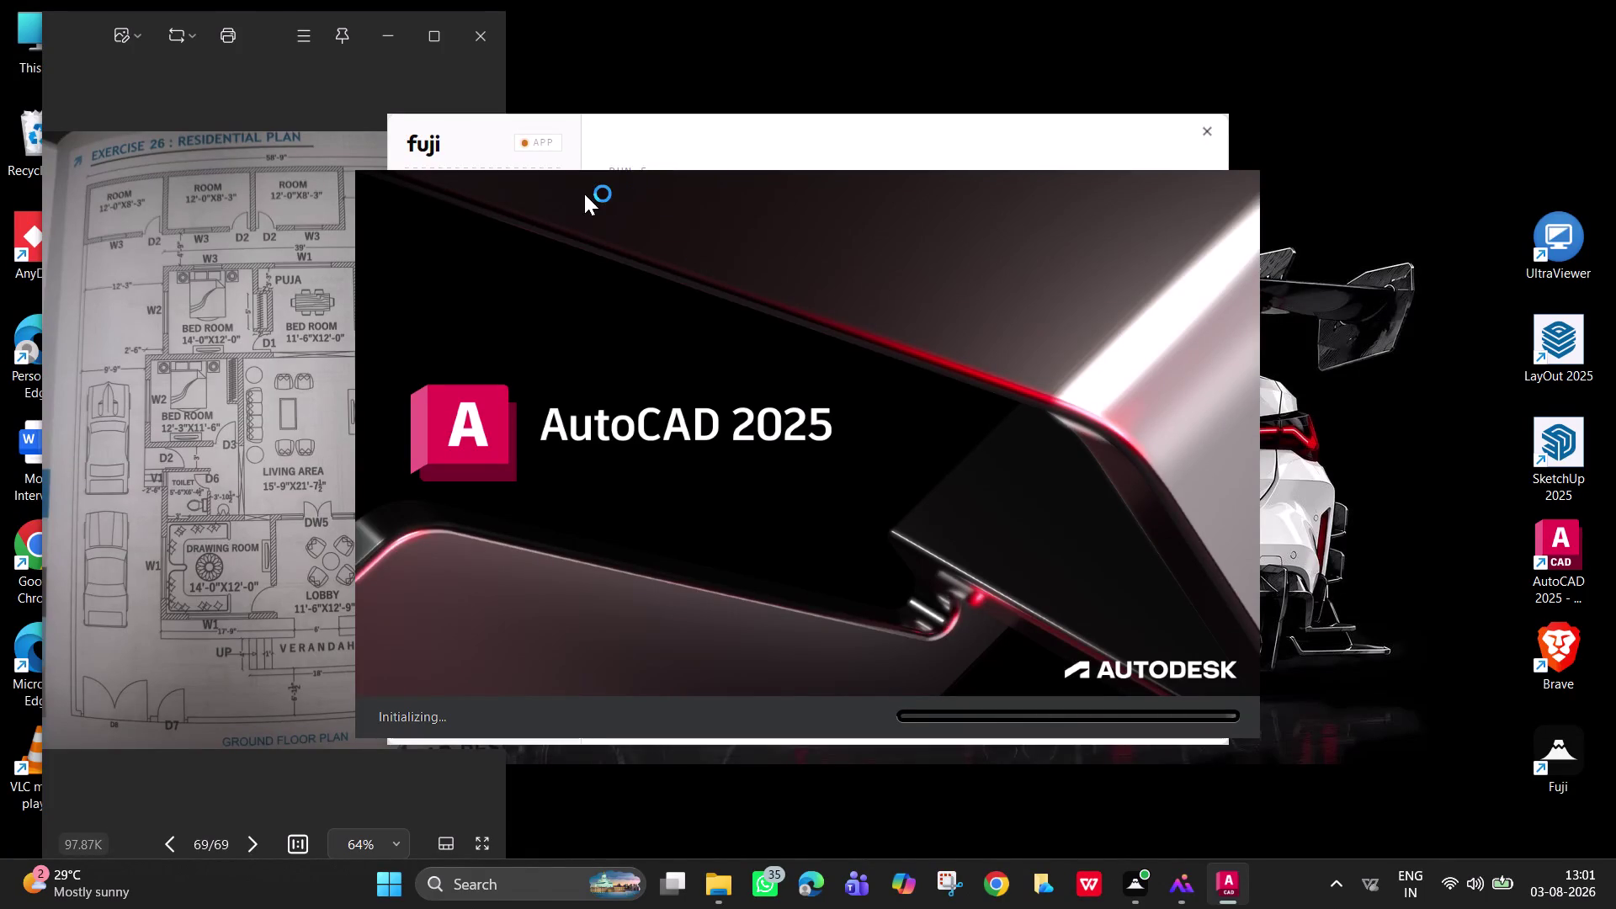
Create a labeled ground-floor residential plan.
Bring the reference plan photo forward and zoom around its bedrooms and top rooms.
click(71, 29)
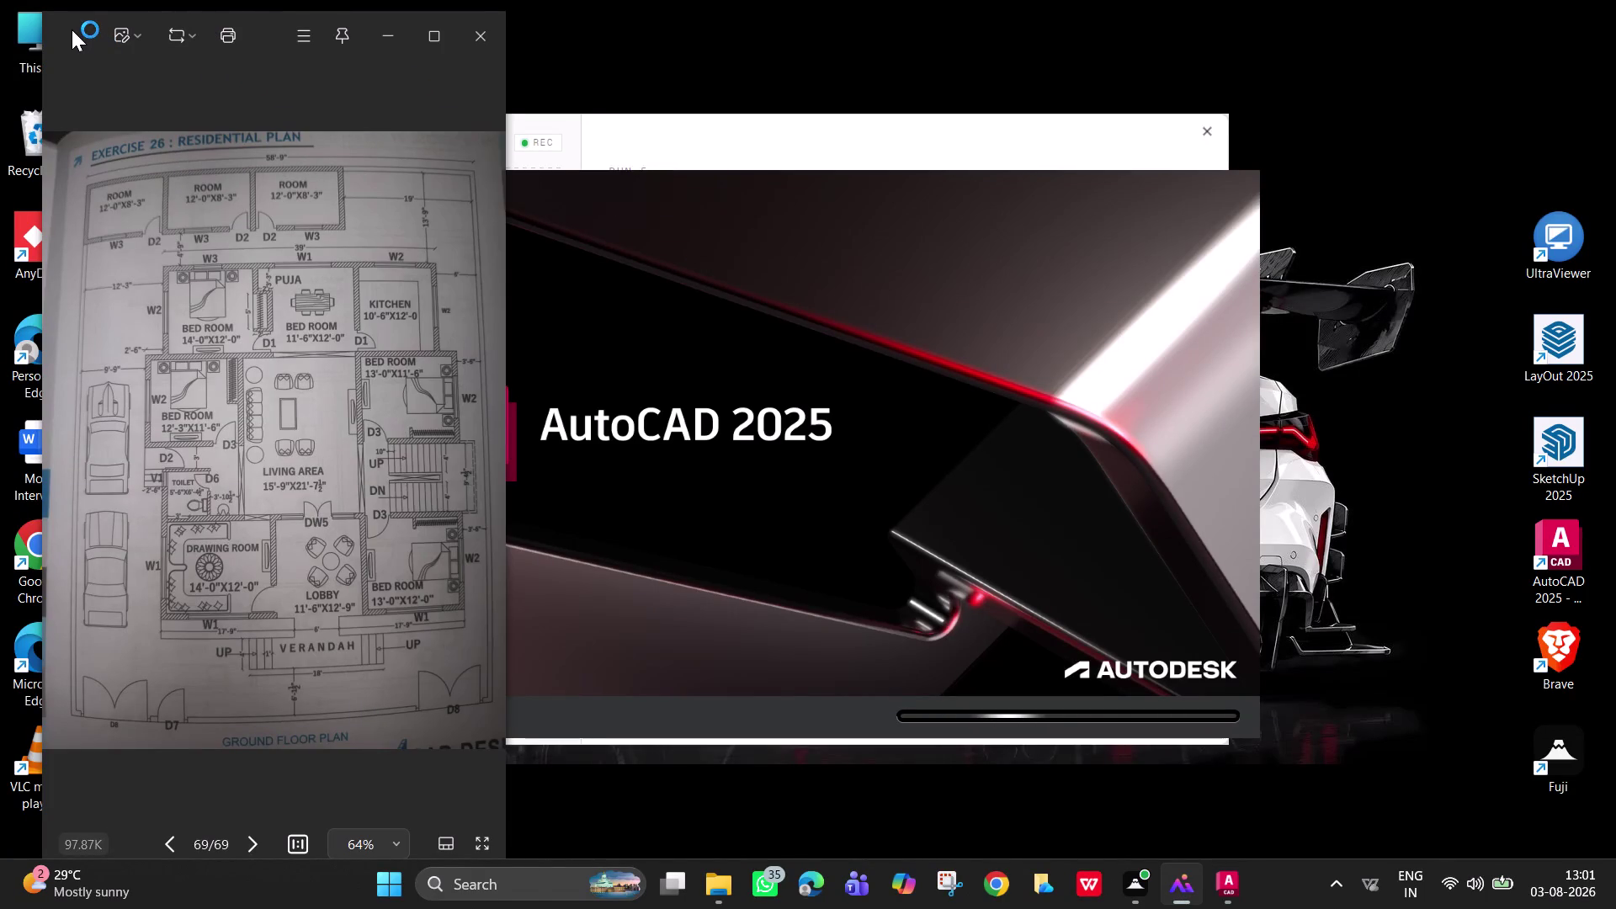
scroll(up, 3)
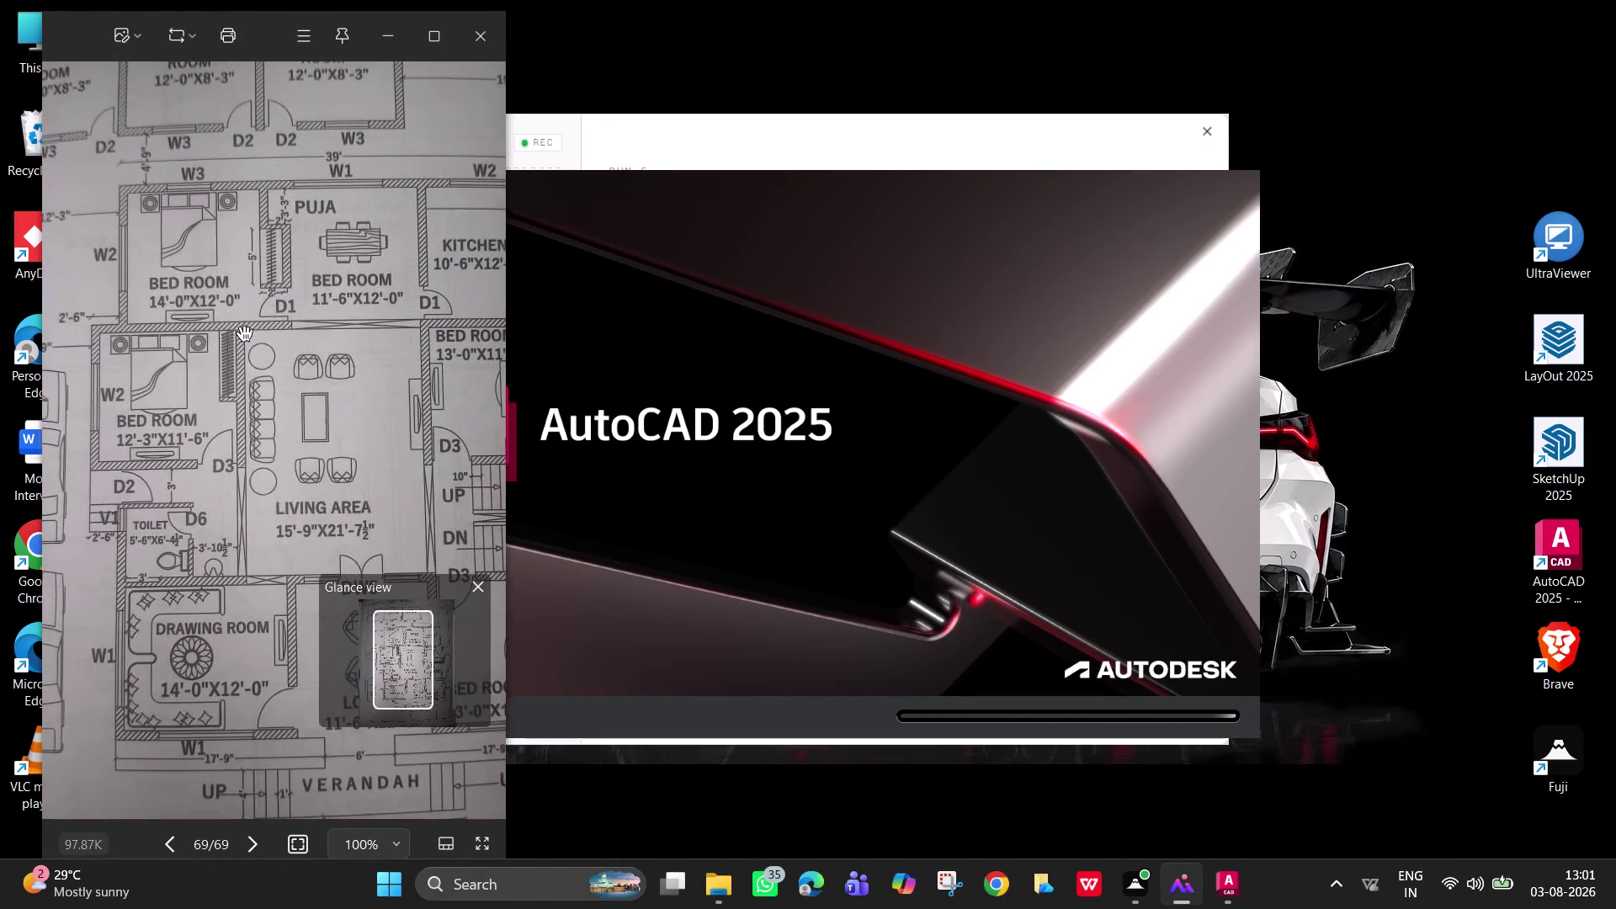
scroll(up, 3)
scroll(down, 3)
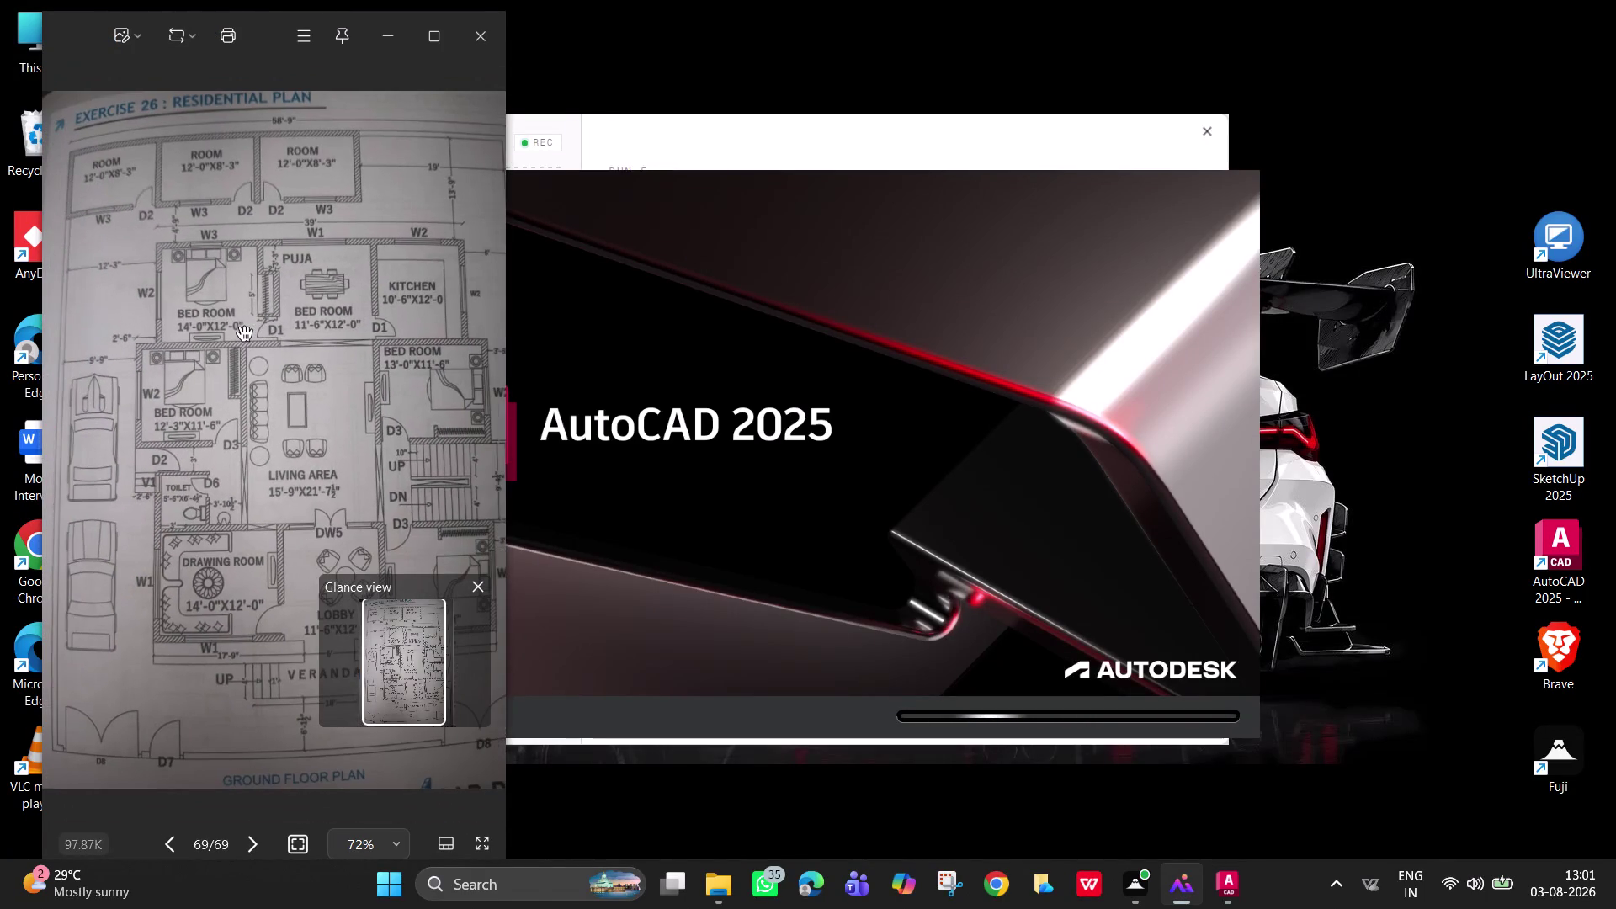
middle_drag(244, 333, 295, 394)
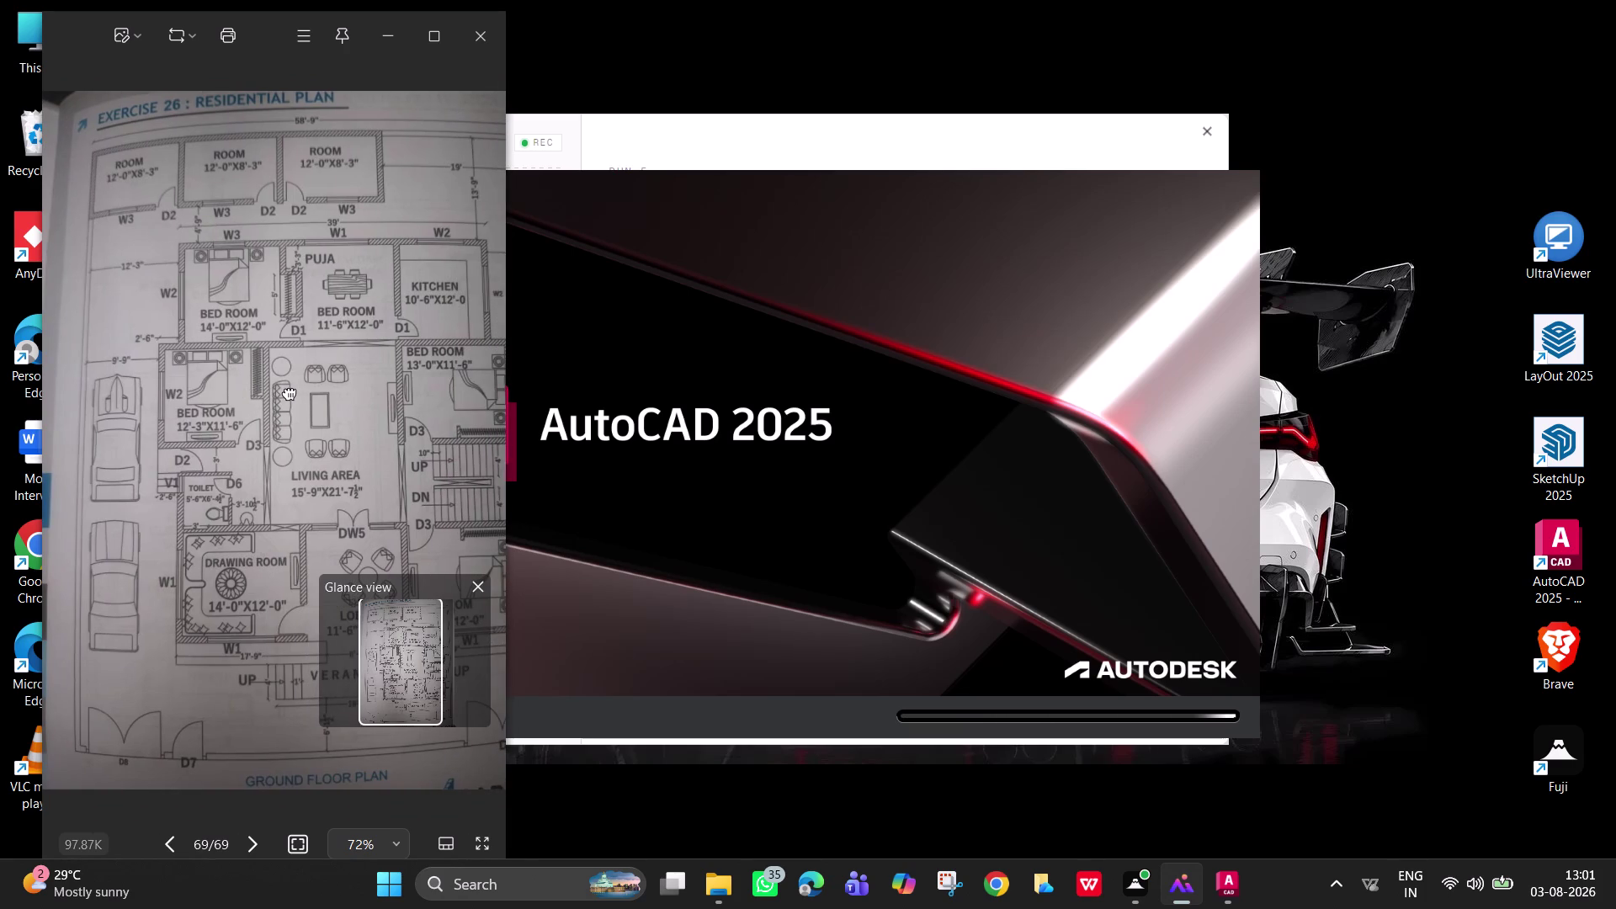
scroll(up, 3)
middle_drag(295, 142, 320, 568)
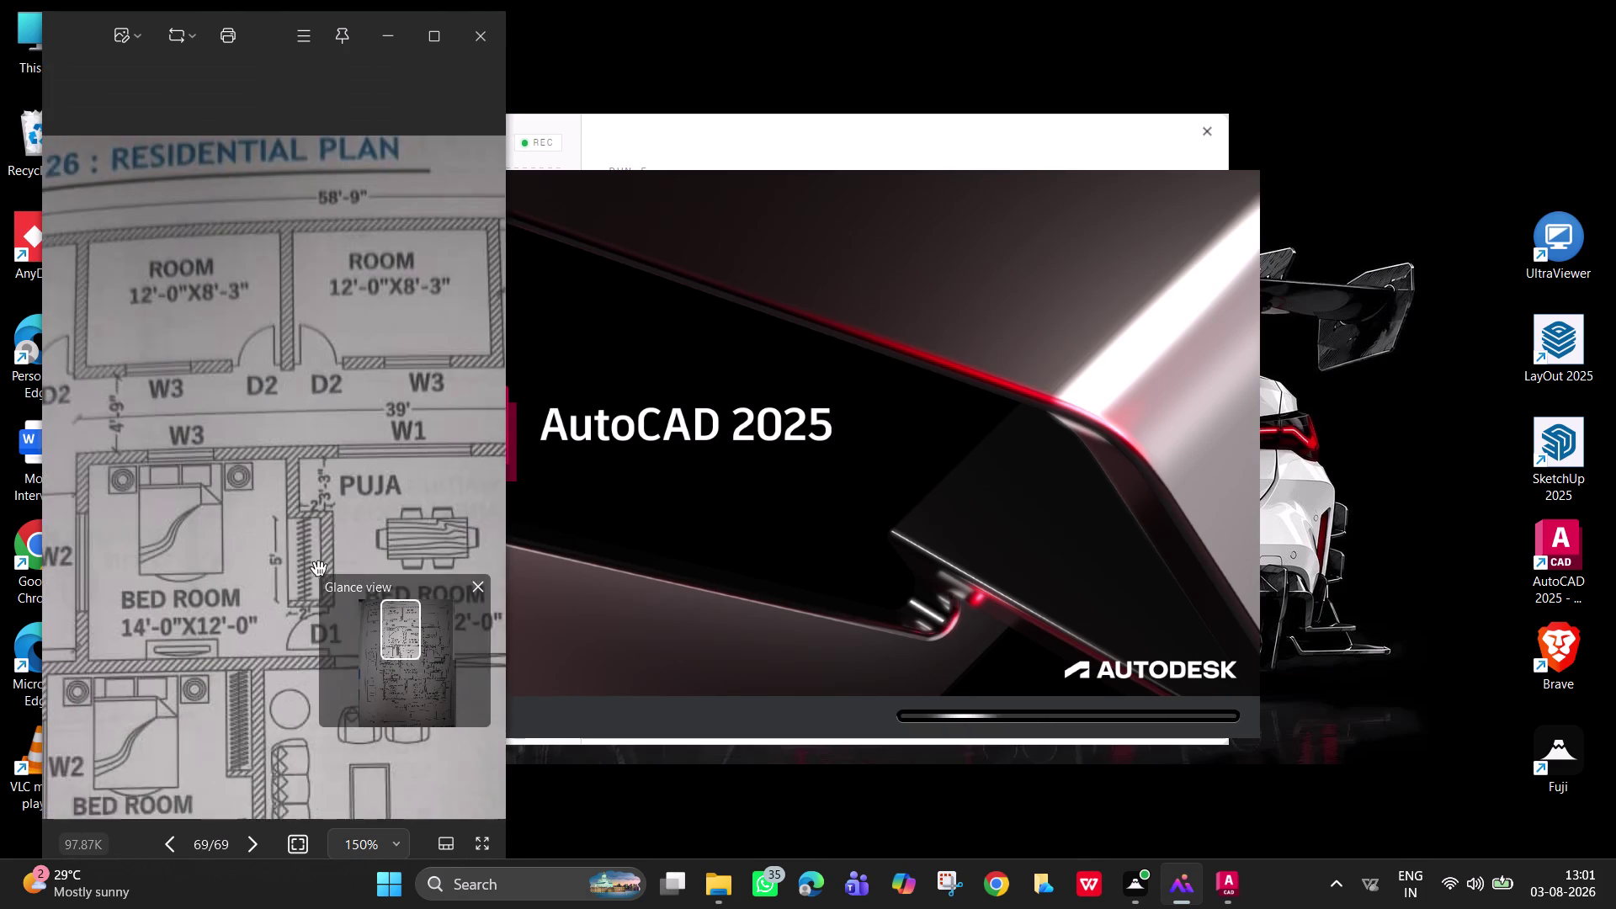
scroll(up, 3)
middle_click(354, 133)
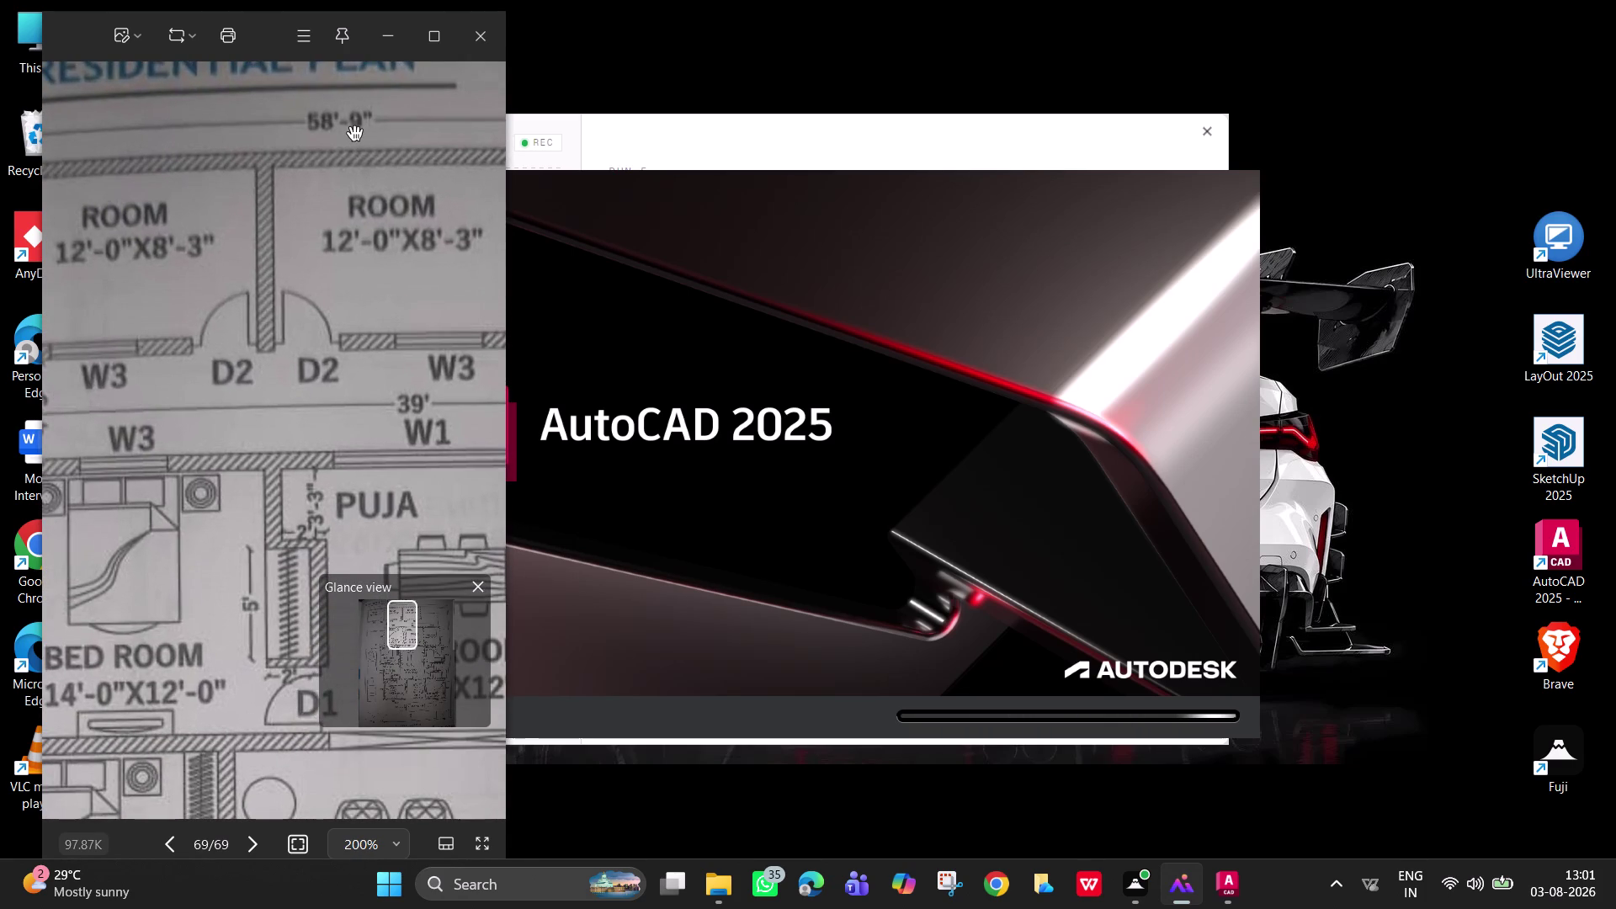
scroll(down, 3)
scroll(down, 3)
scroll(down, 3)
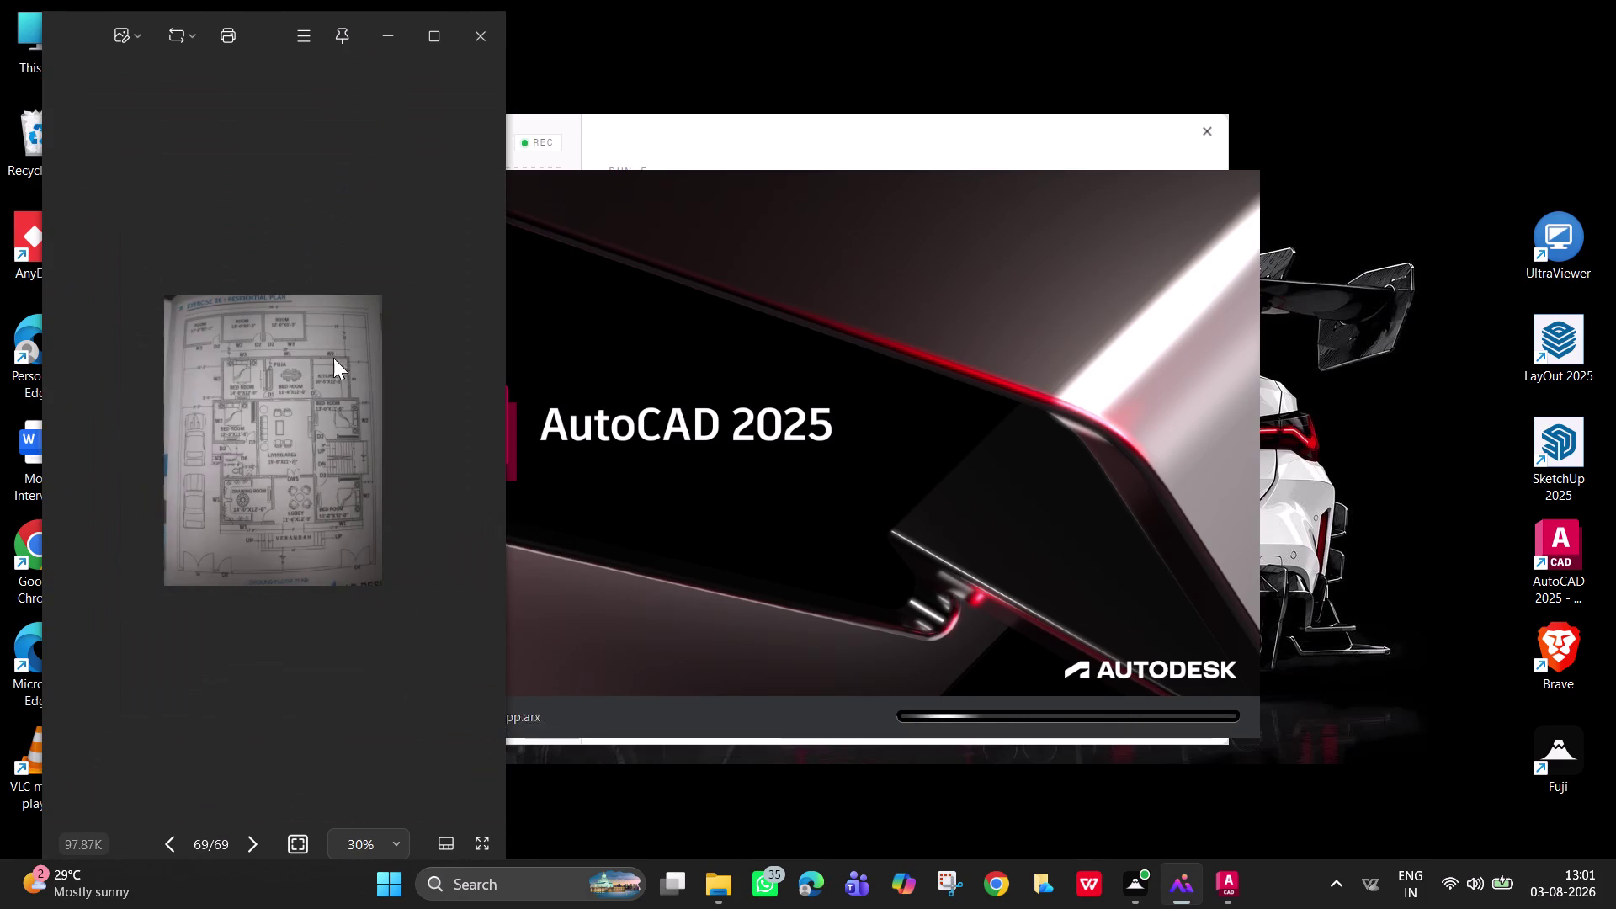
scroll(up, 3)
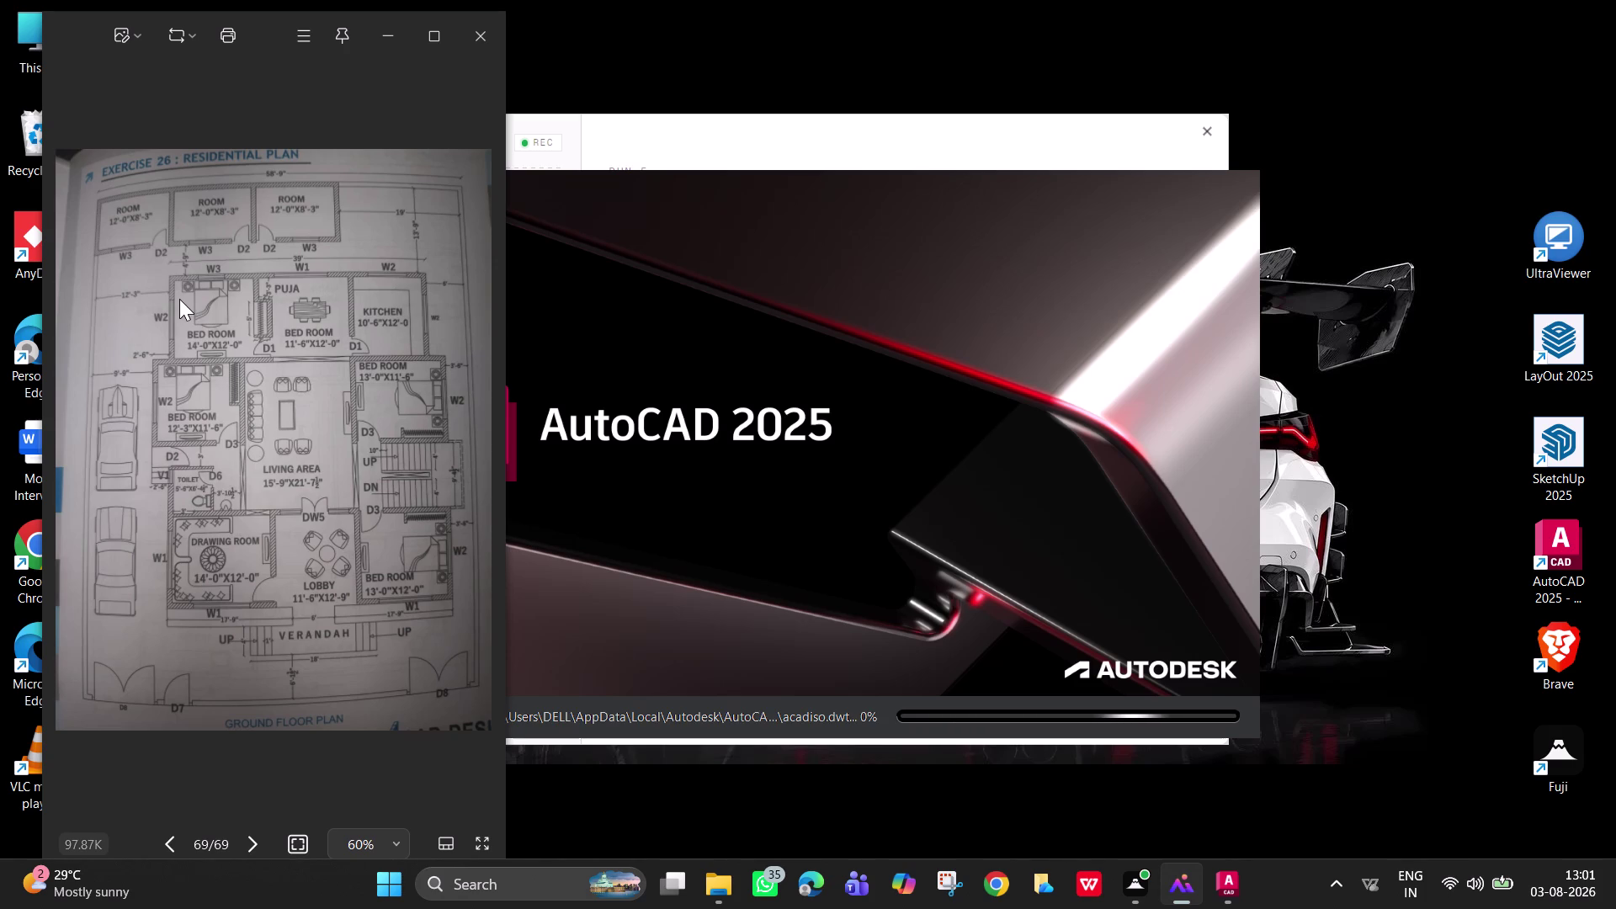
scroll(up, 3)
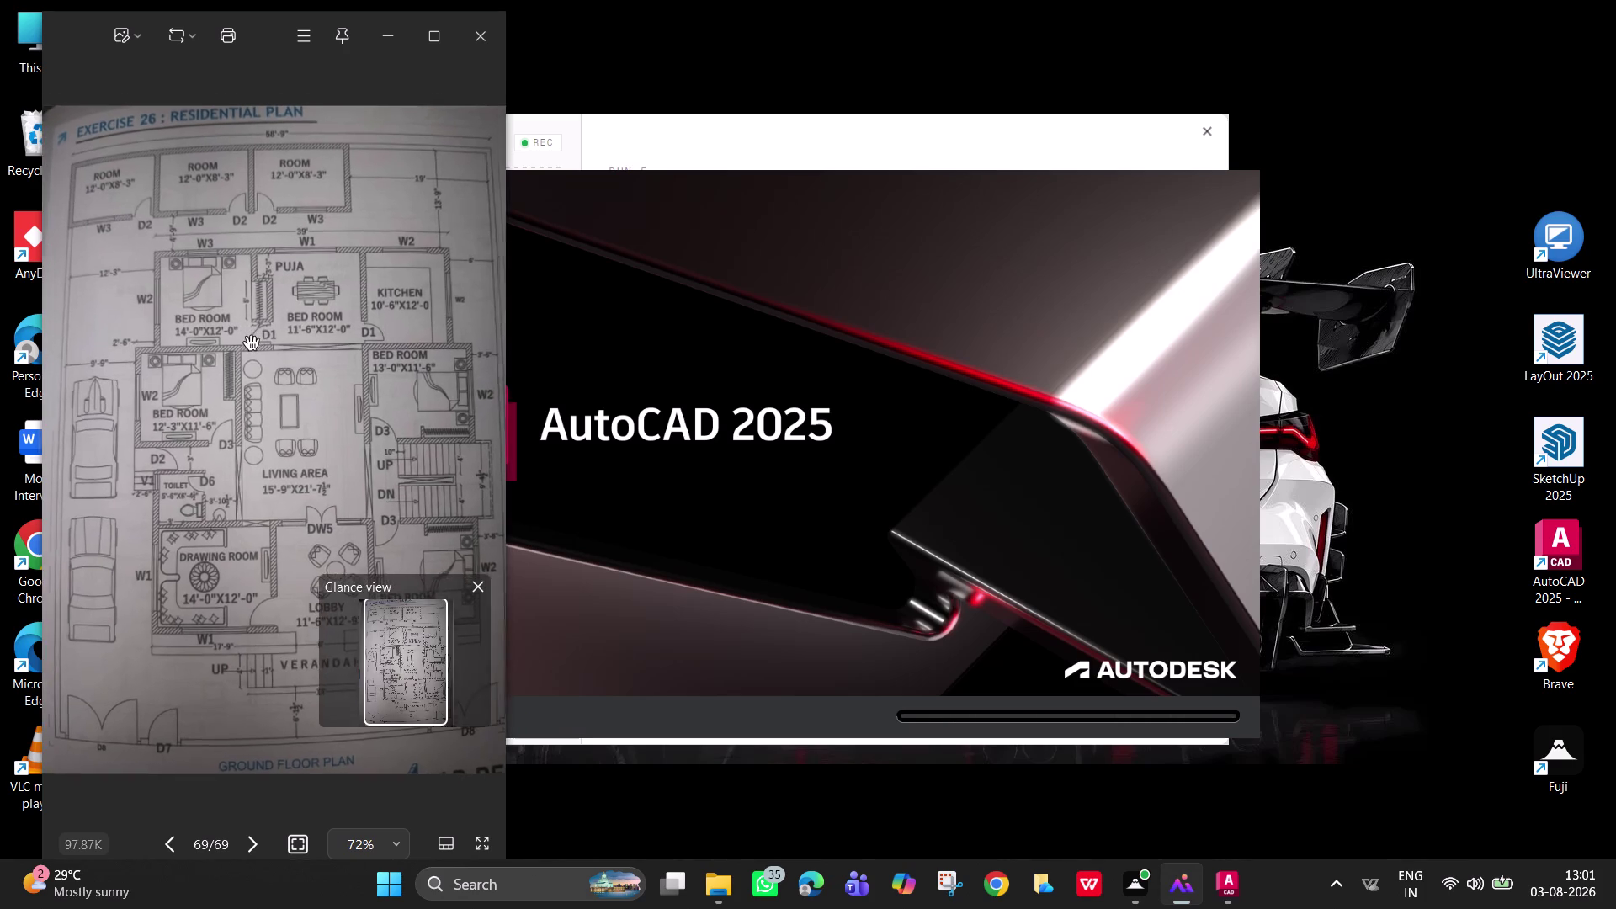
Pan across the plan photo's left, living and lower rooms, hiding the overview thumbnail.
middle_drag(221, 342, 314, 356)
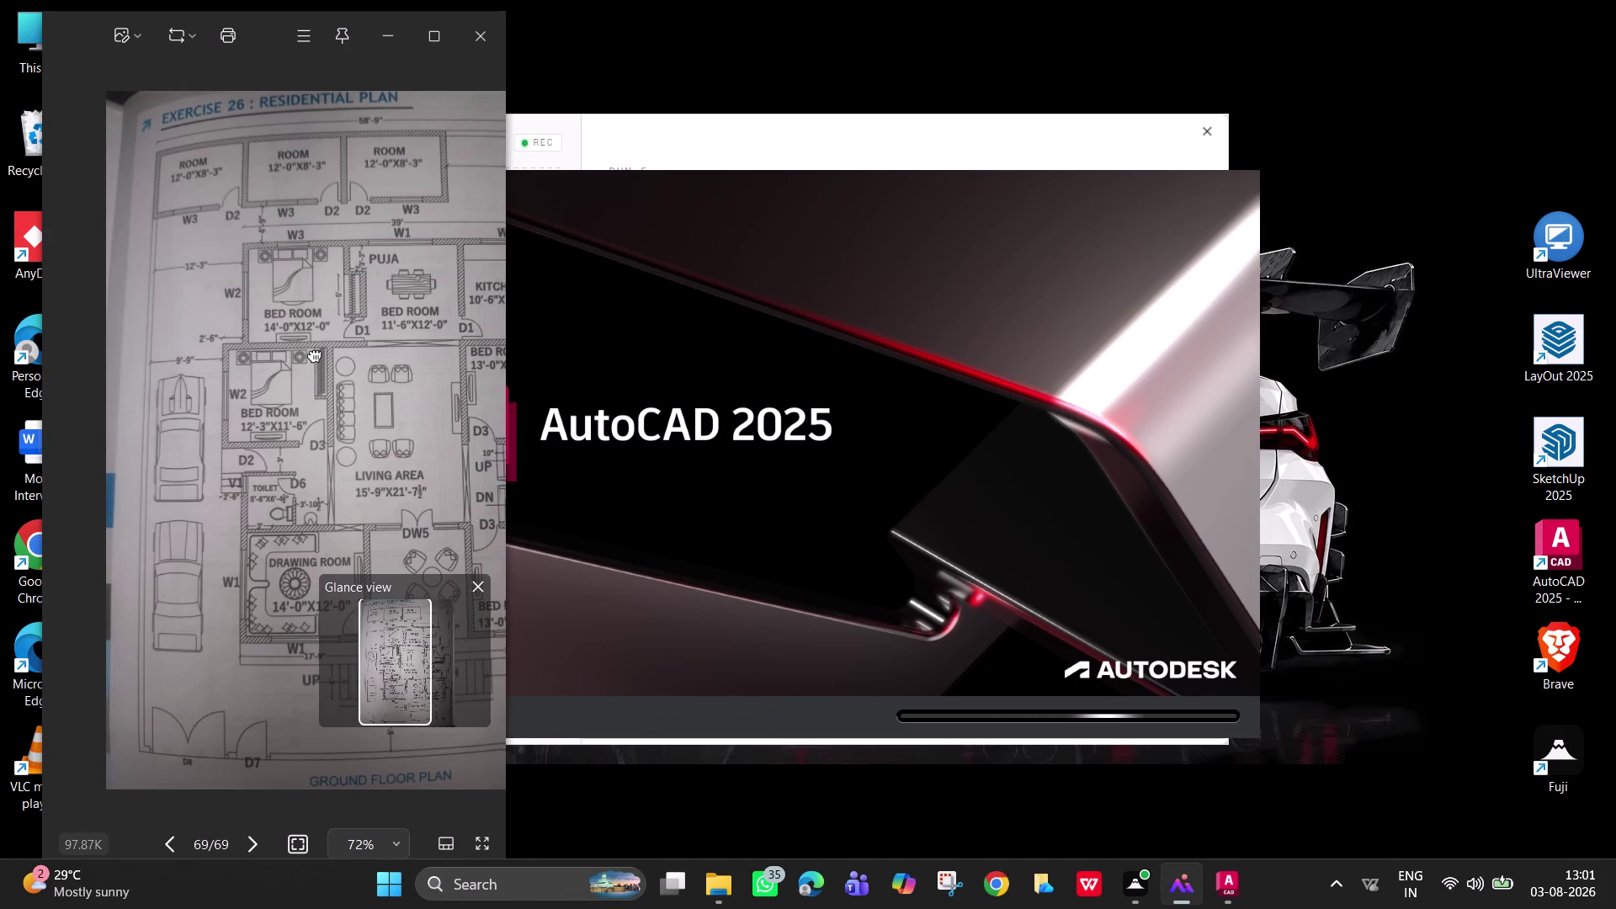
middle_drag(314, 356, 182, 350)
middle_drag(256, 395, 225, 397)
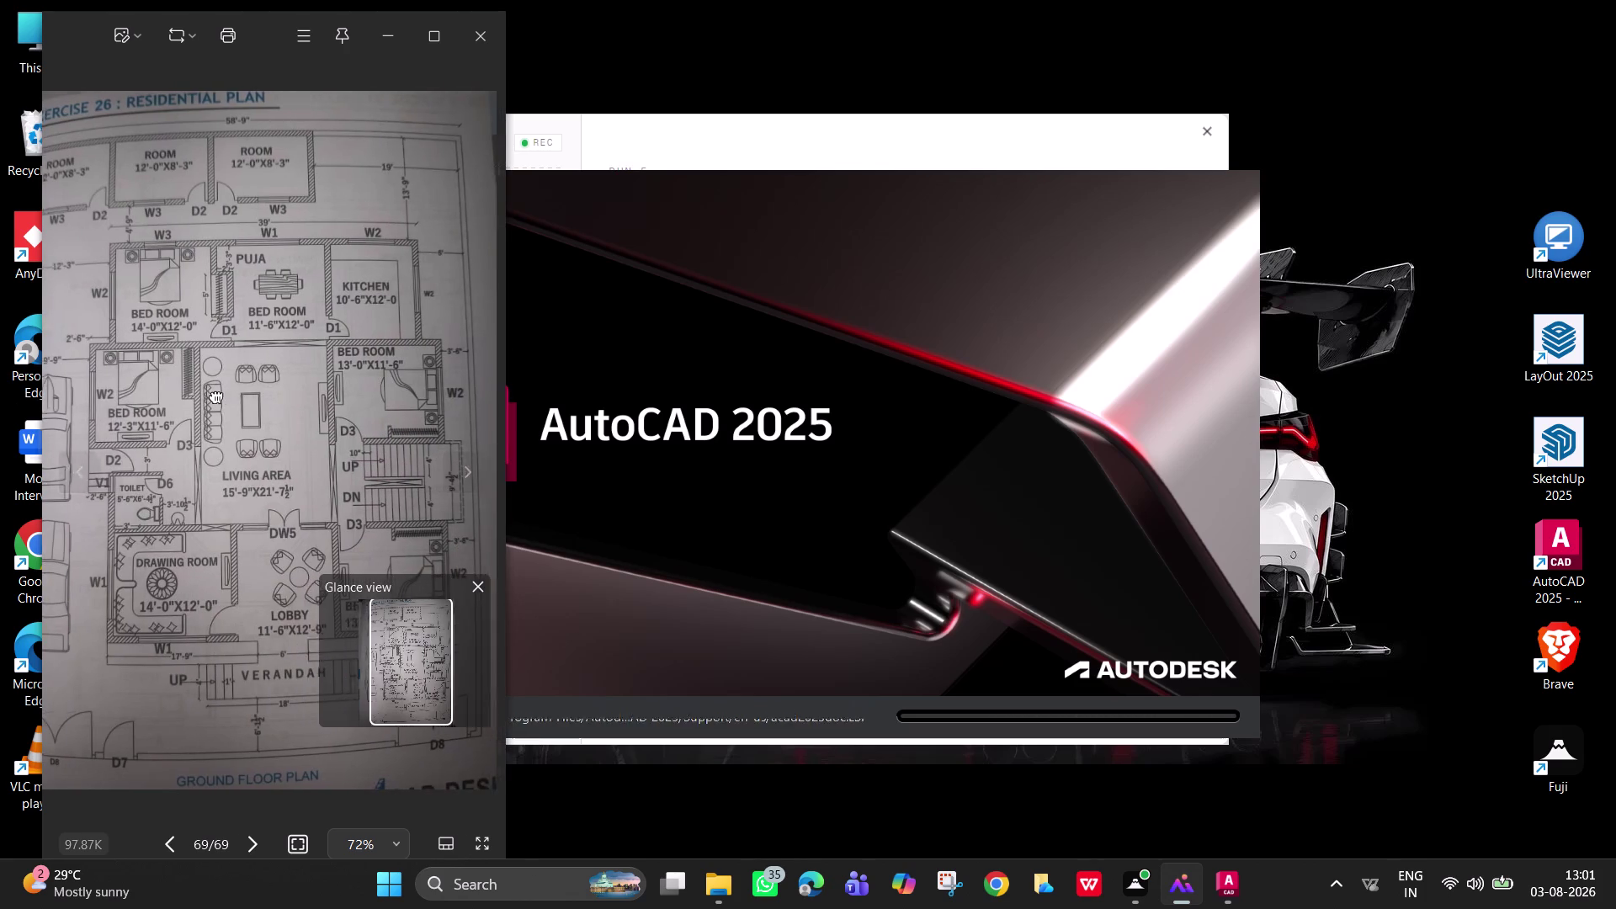
middle_drag(226, 398, 170, 398)
scroll(down, 3)
scroll(up, 3)
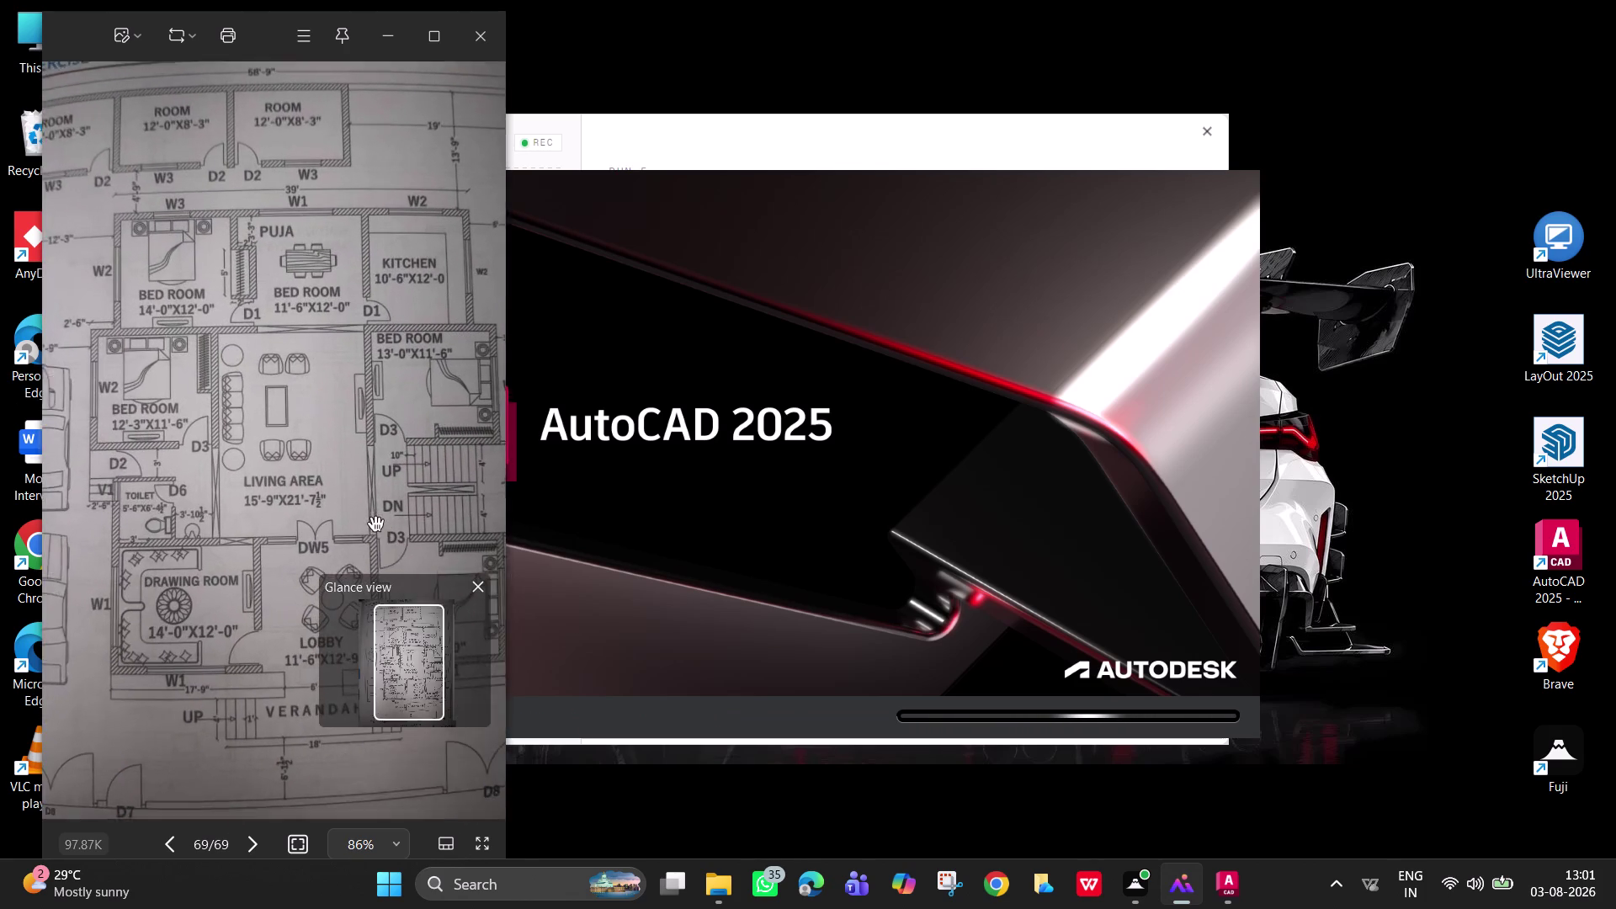
middle_drag(376, 519, 238, 431)
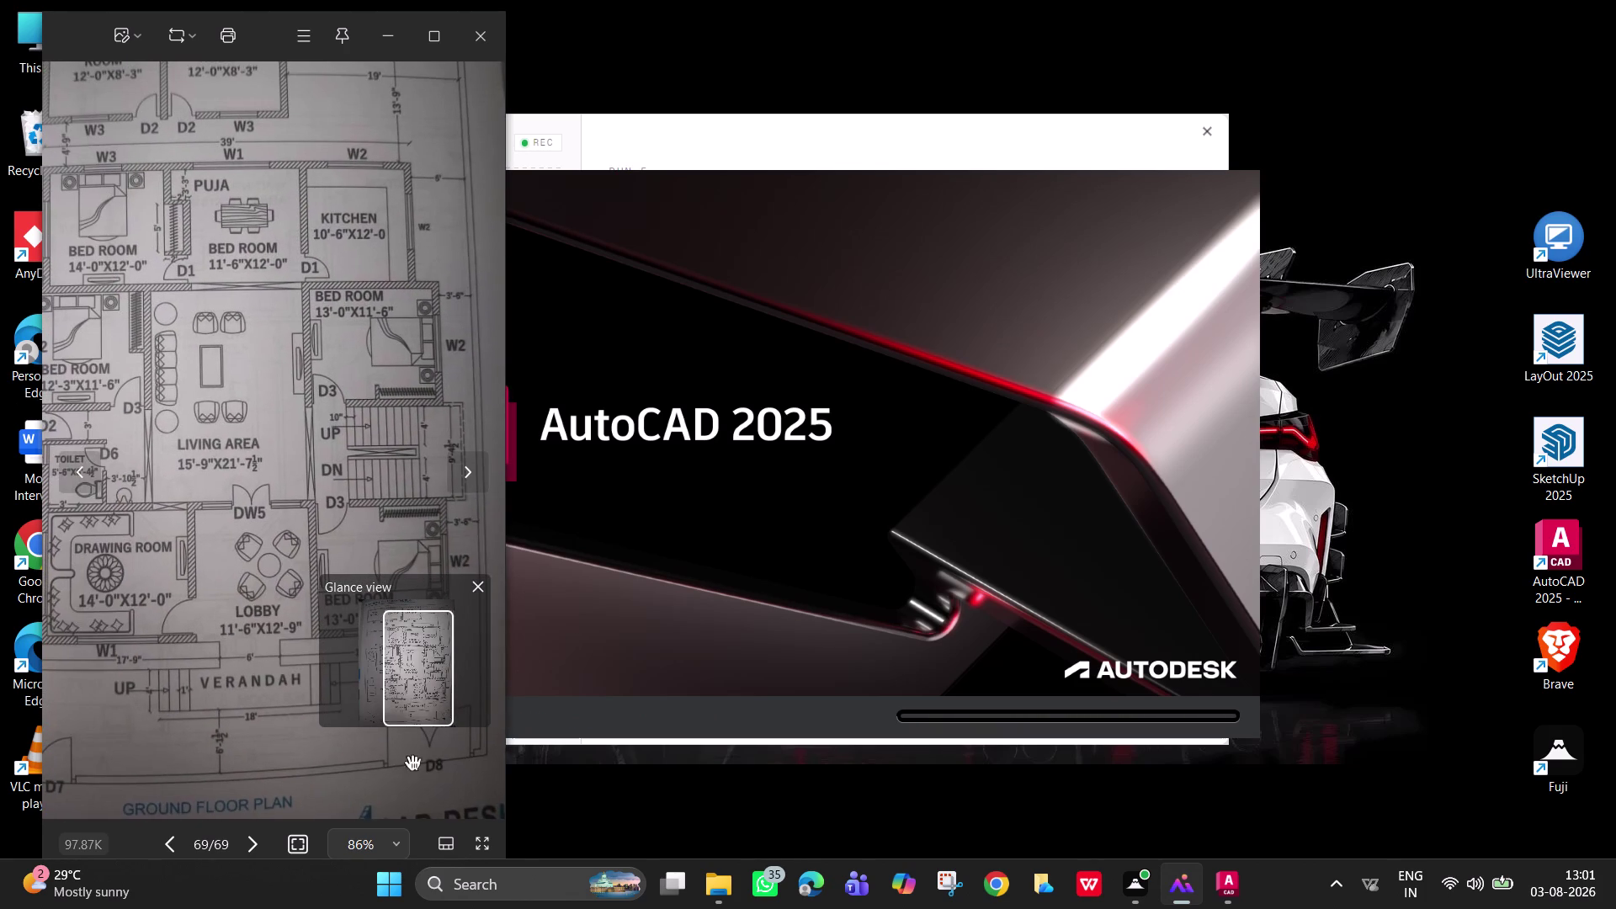
click(302, 761)
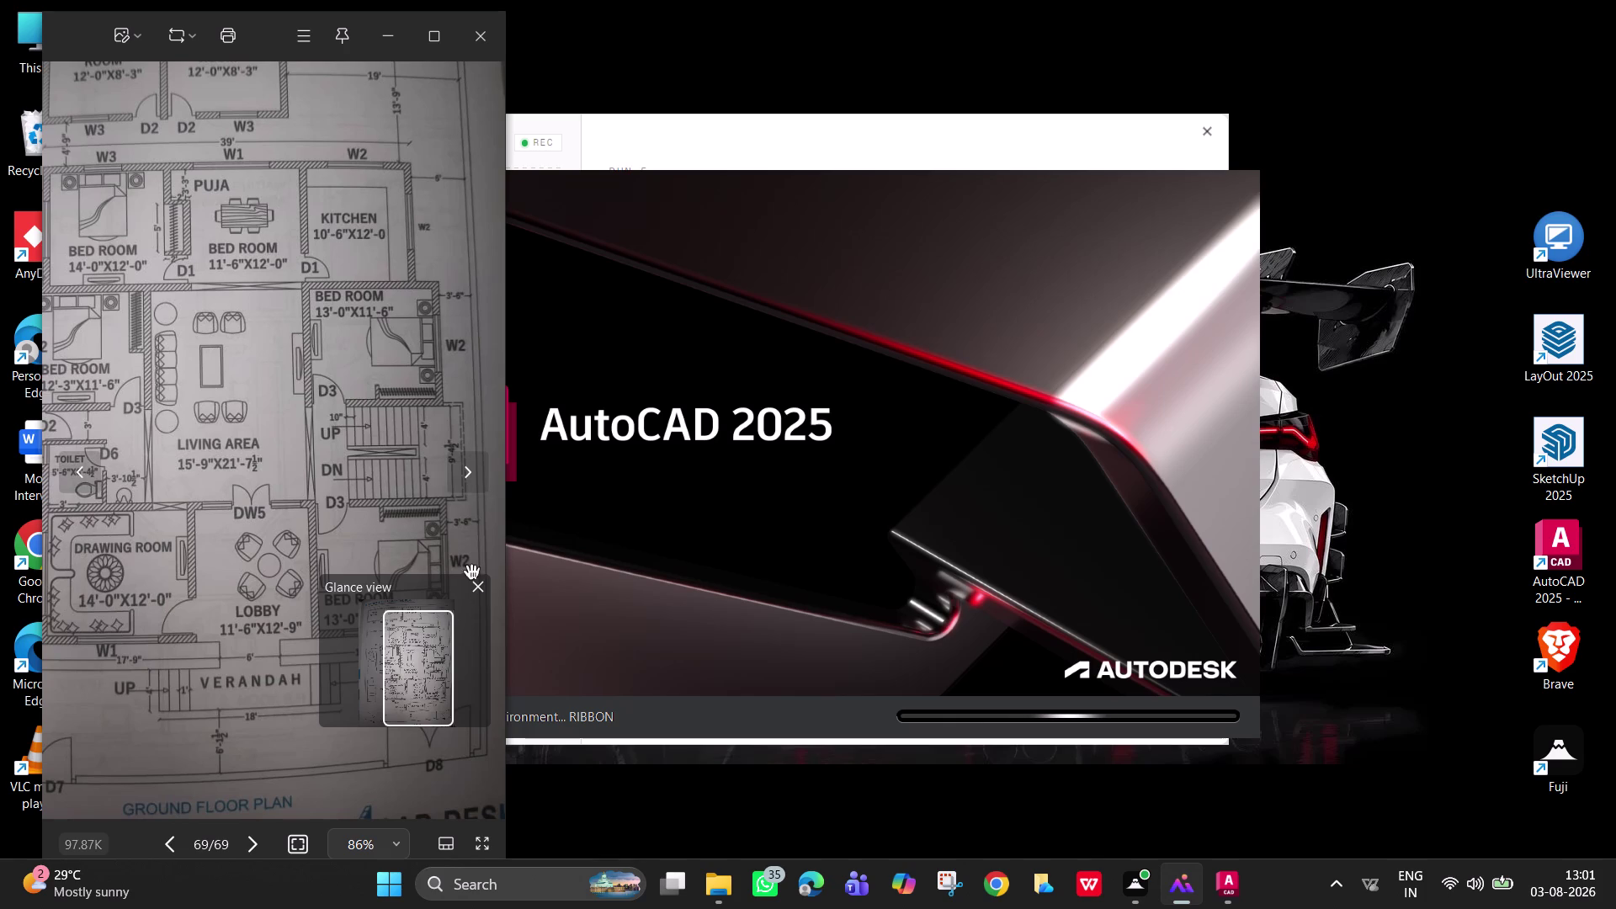
click(431, 638)
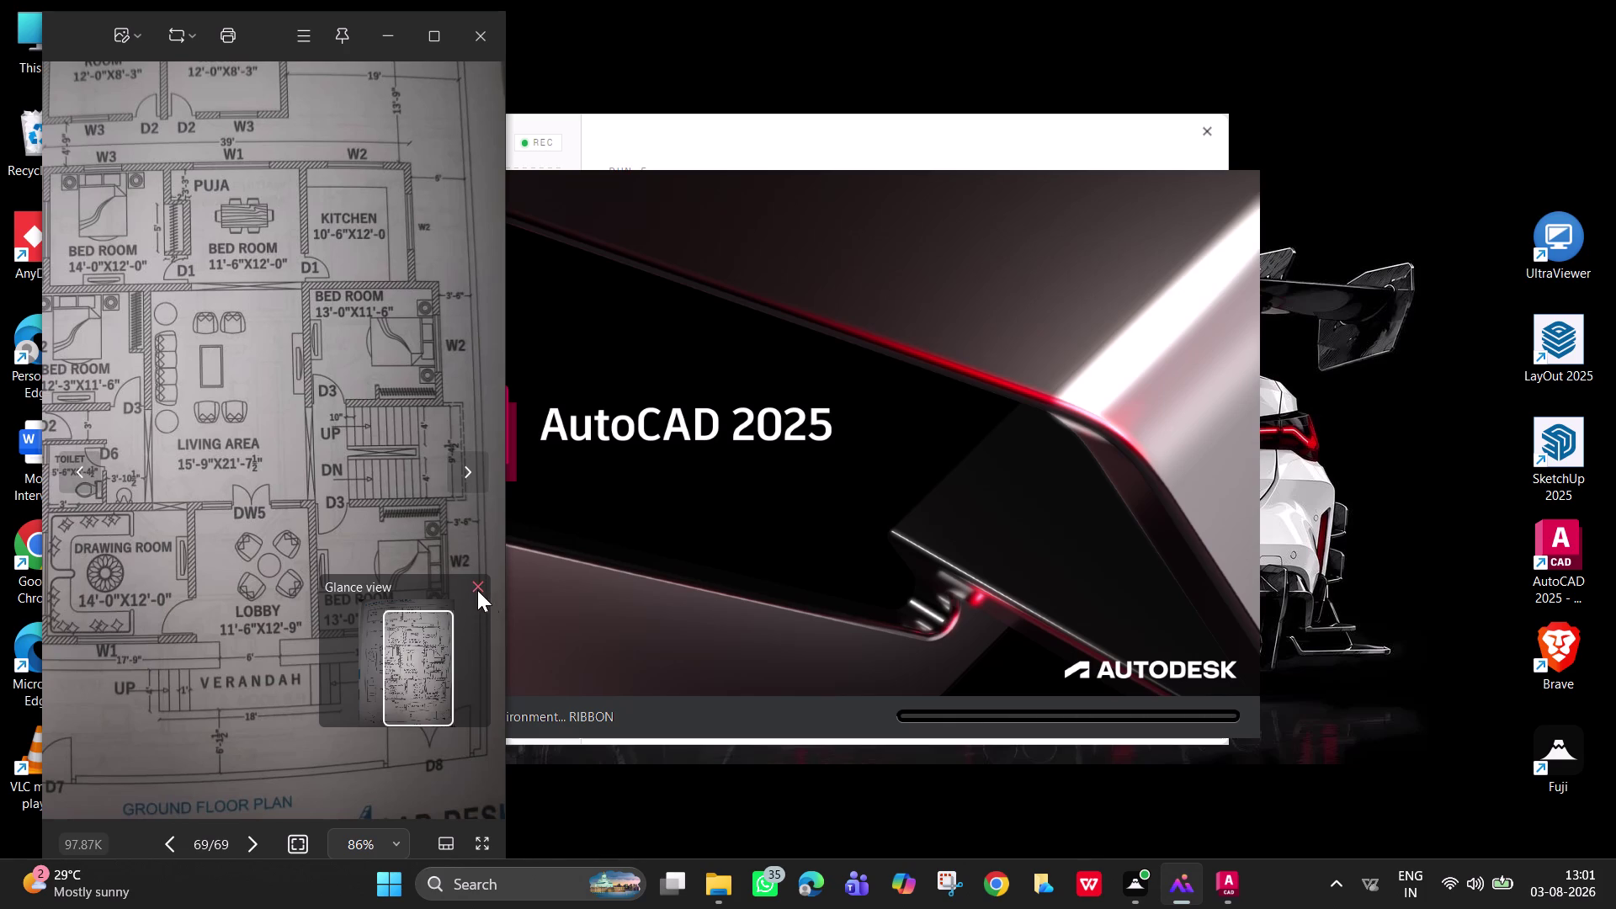
click(475, 587)
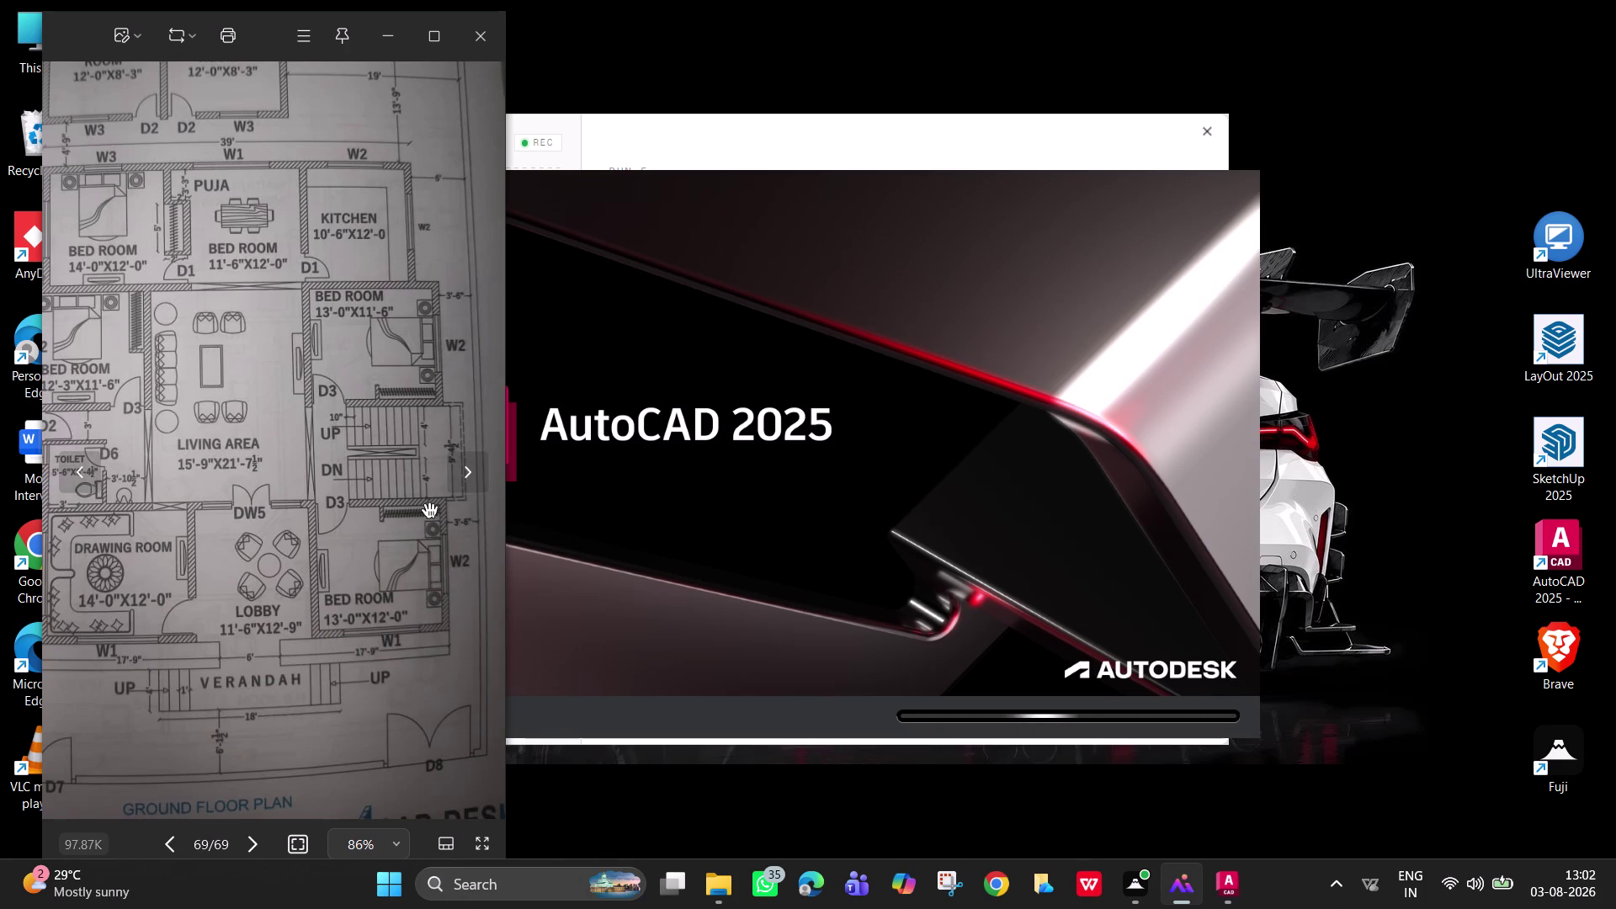
middle_drag(421, 510, 367, 612)
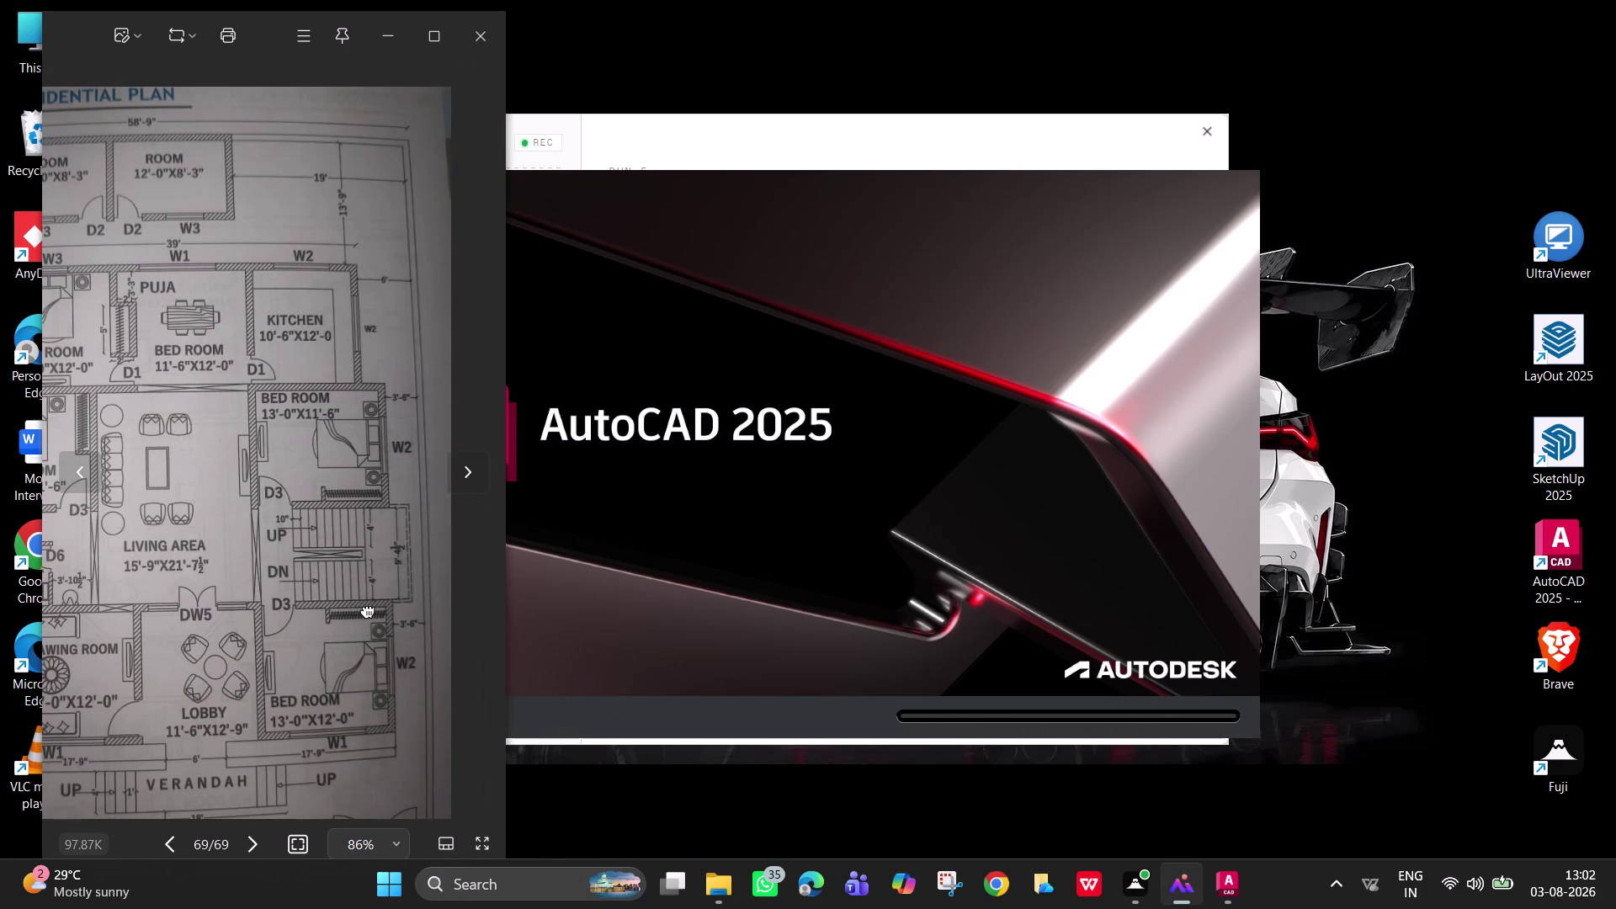
middle_drag(367, 612, 362, 495)
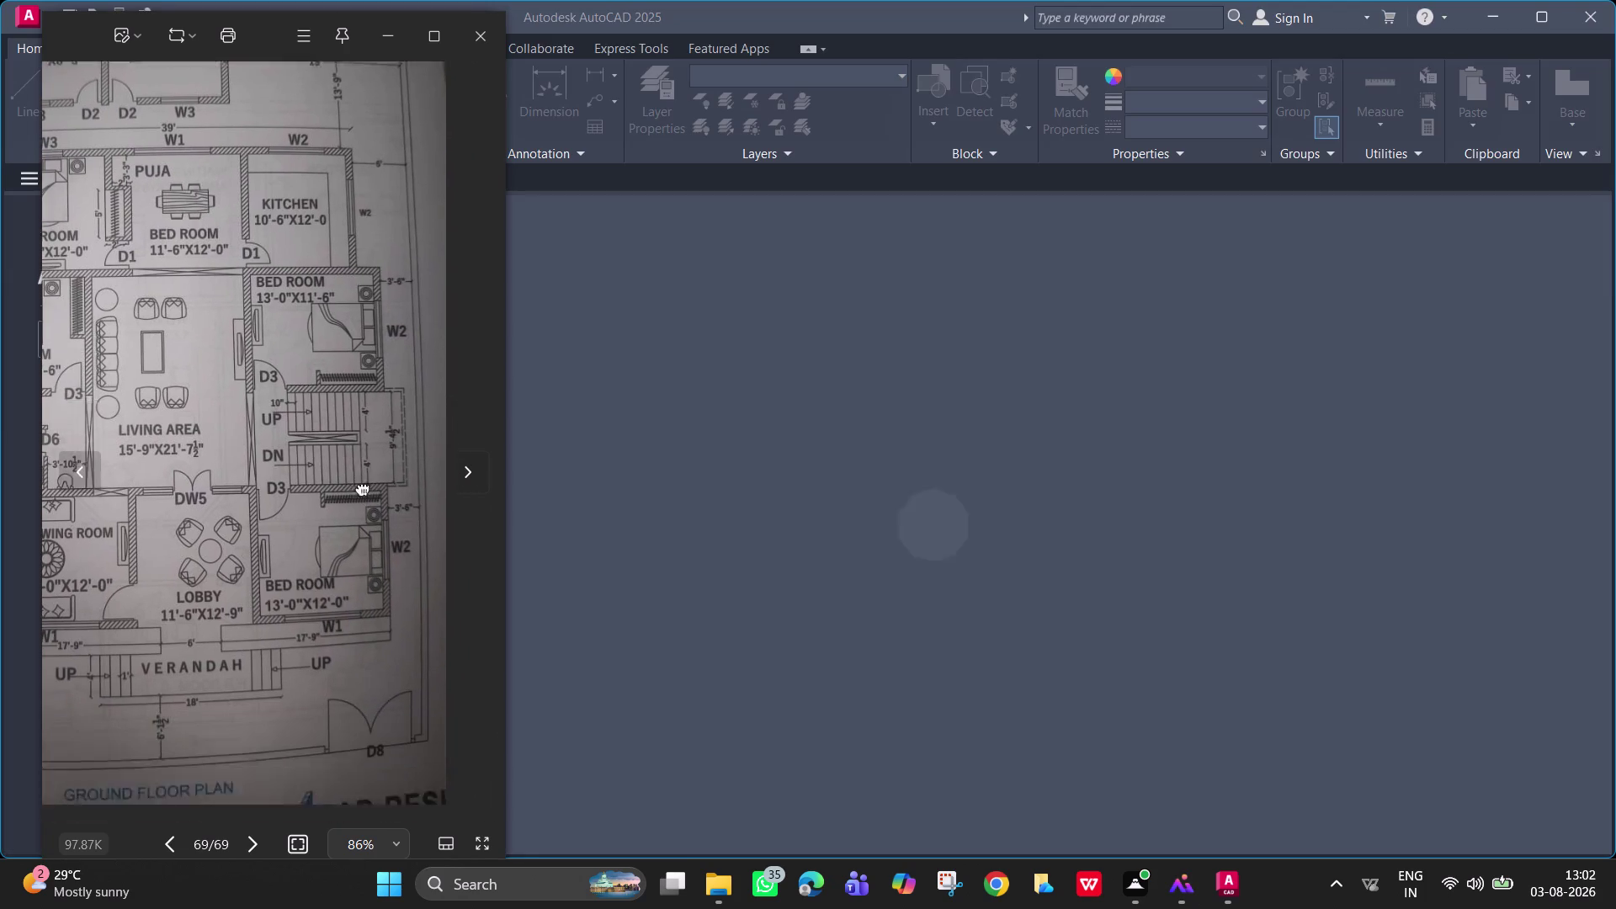
middle_drag(361, 495, 362, 487)
scroll(down, 3)
Centre the full plan in Photos, move its window aside, and start a new blank drawing.
middle_drag(241, 531, 388, 496)
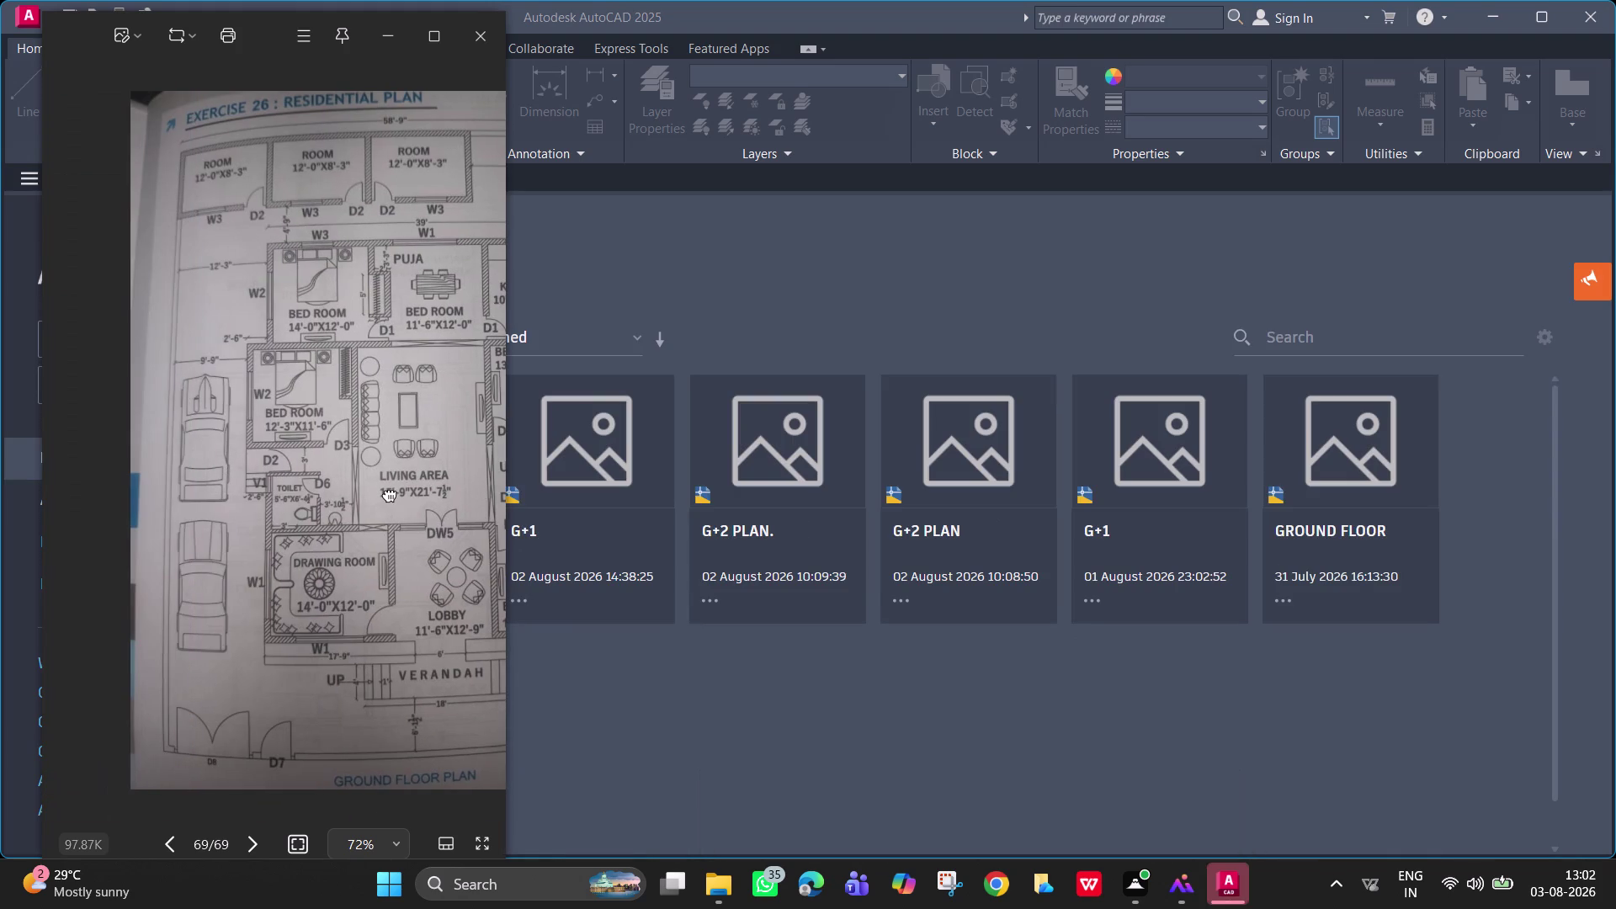
middle_drag(389, 495, 385, 495)
middle_drag(379, 493, 358, 493)
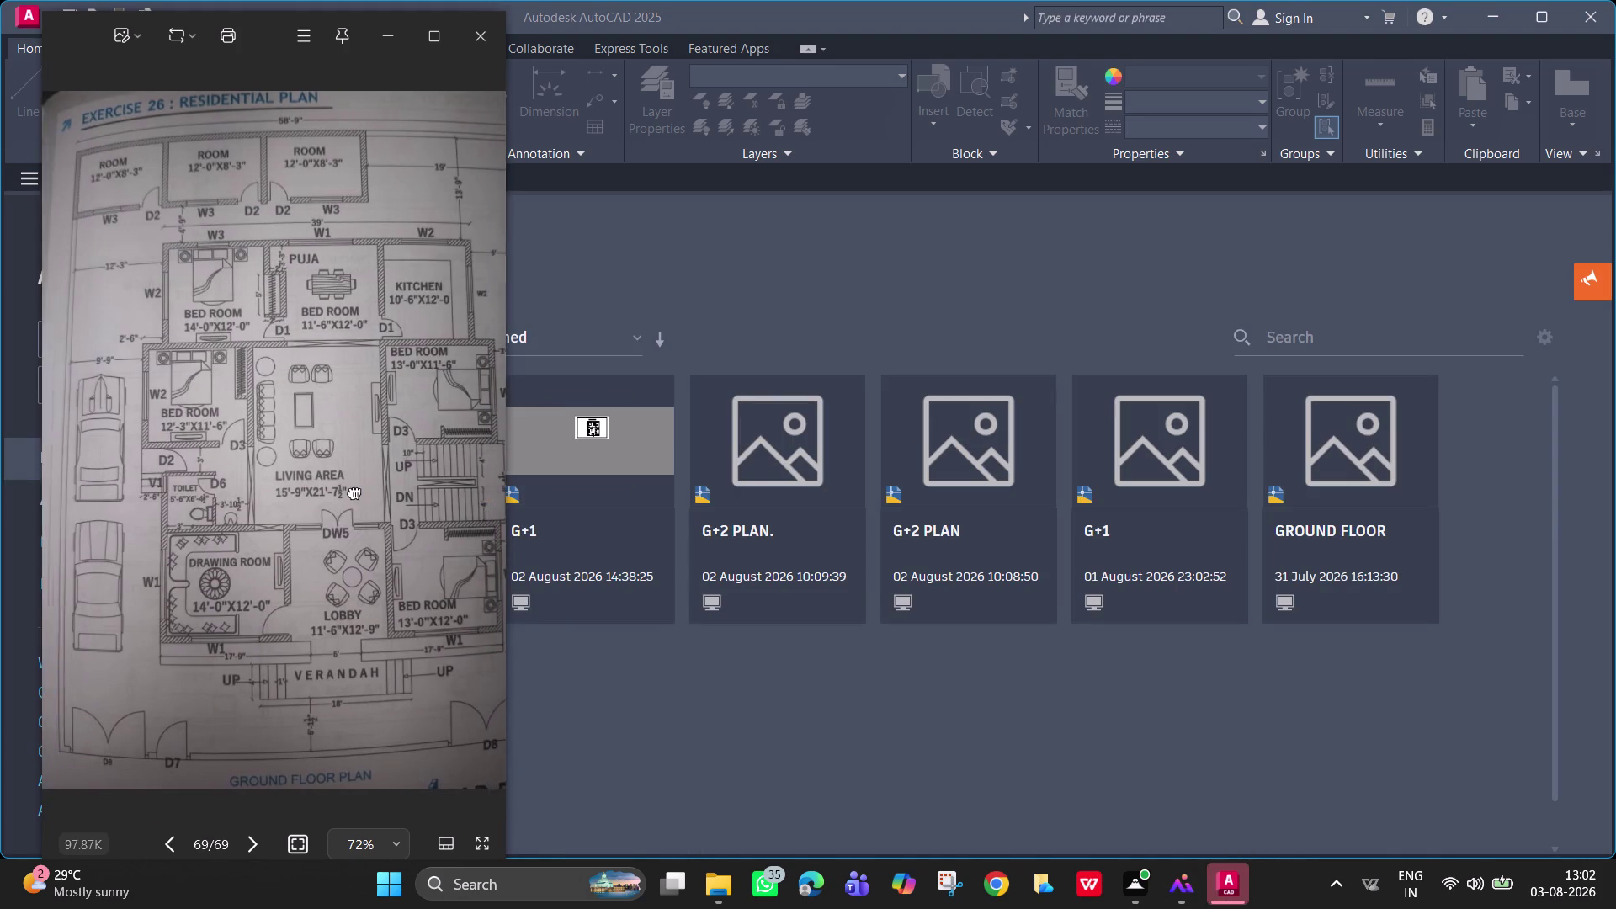
middle_drag(358, 493, 334, 491)
middle_drag(276, 490, 190, 489)
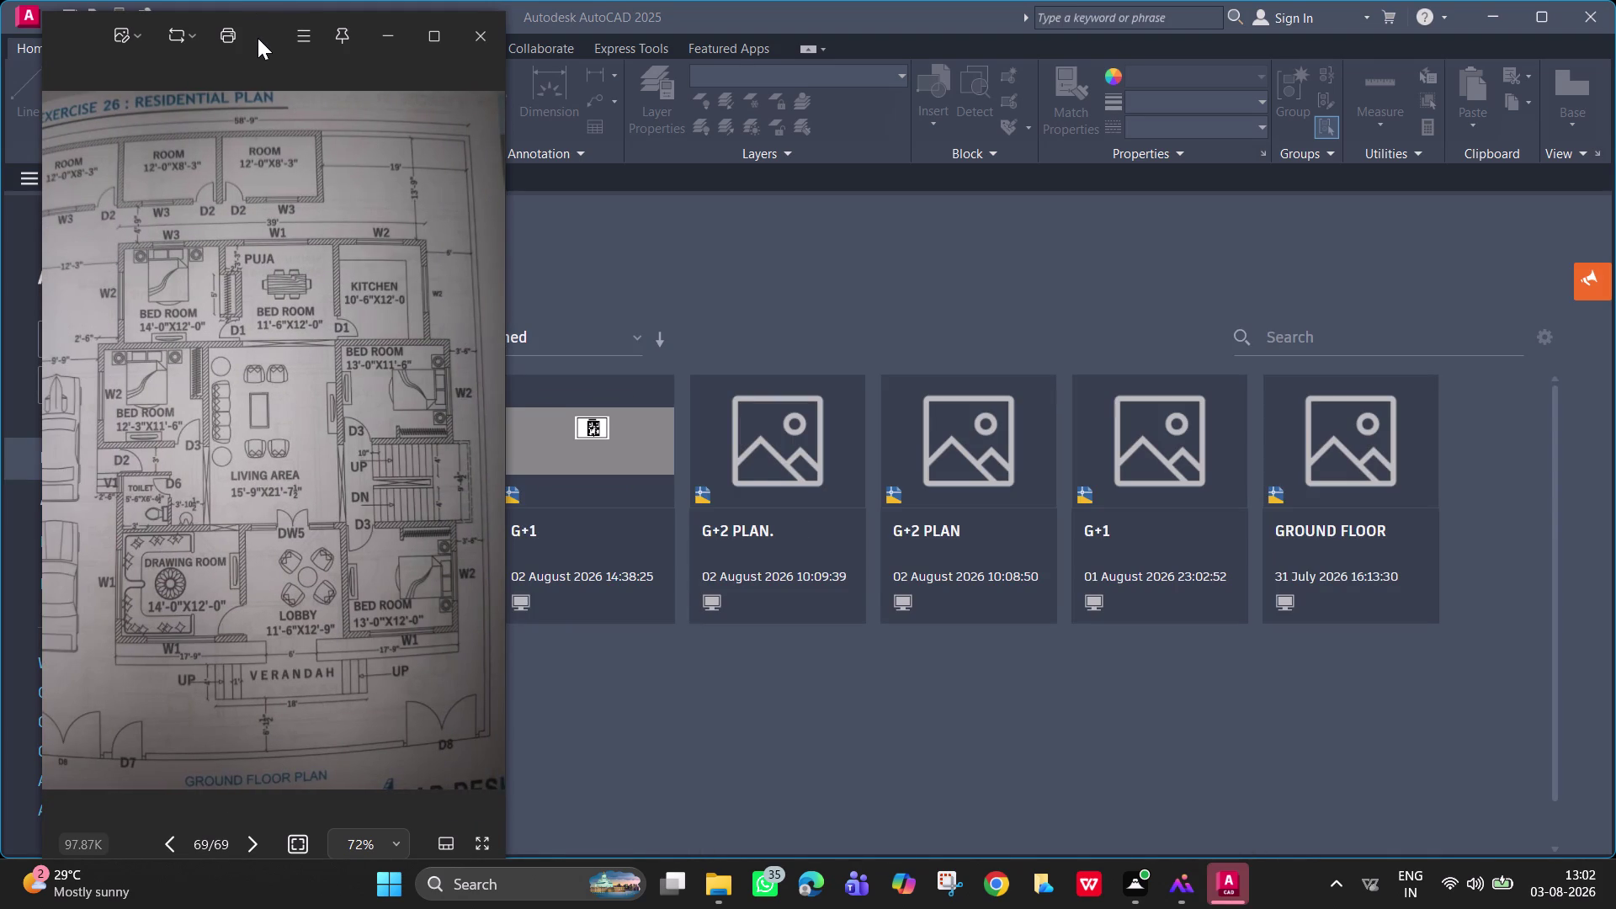
drag(258, 37, 873, 60)
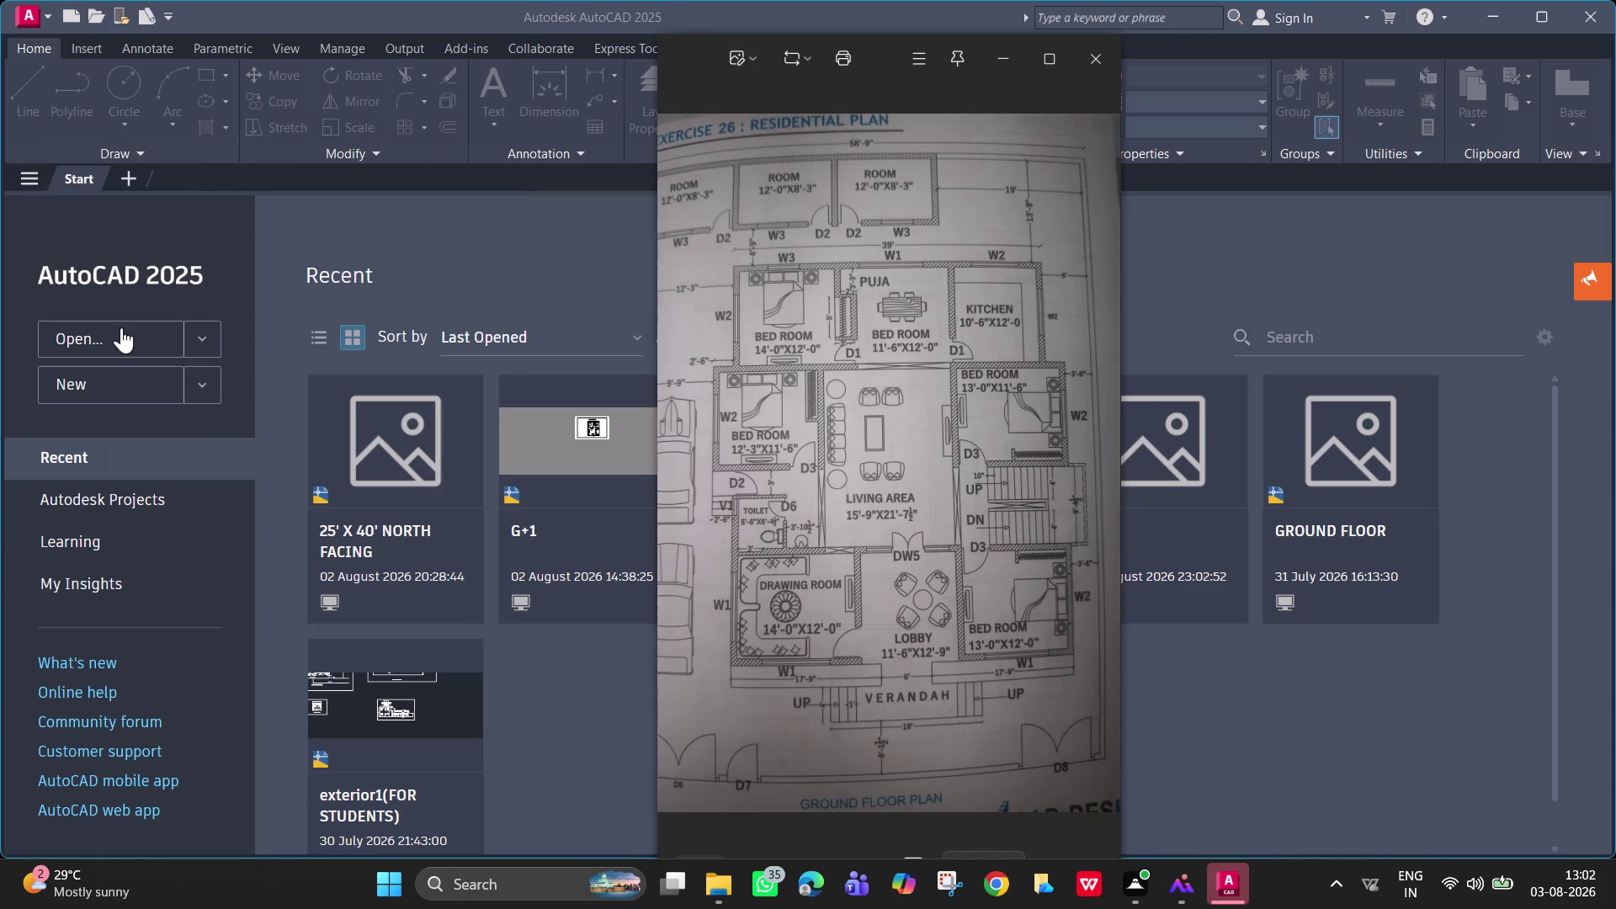
click(99, 395)
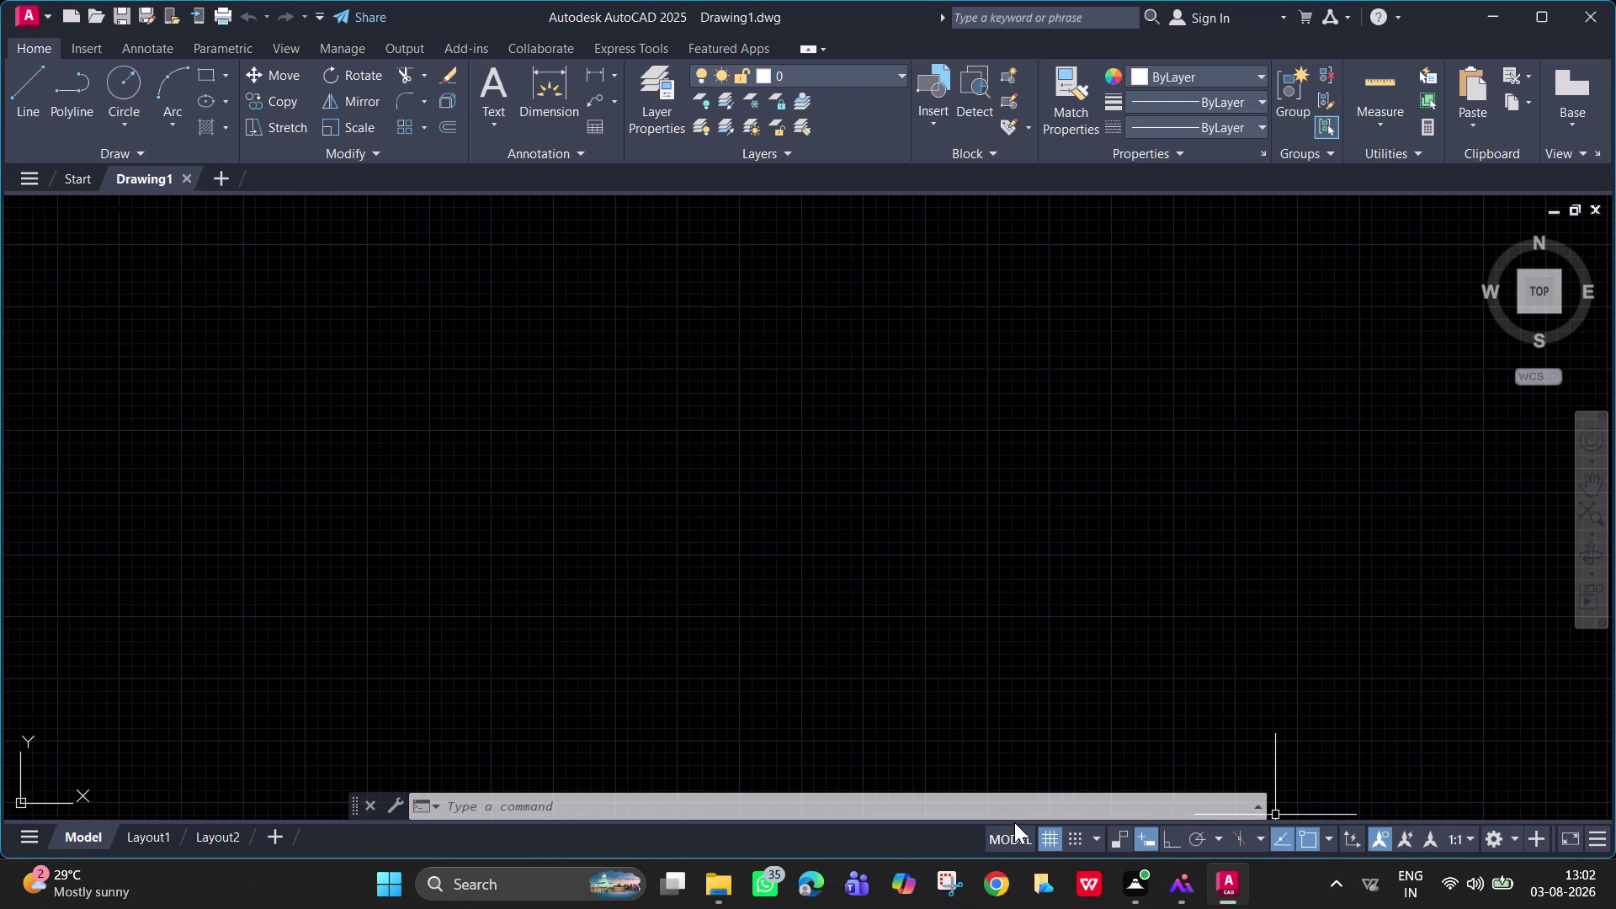
Toggle the grid off and back on, zoom the canvas, then call up Drawing Units with UN.
click(1047, 845)
click(1048, 845)
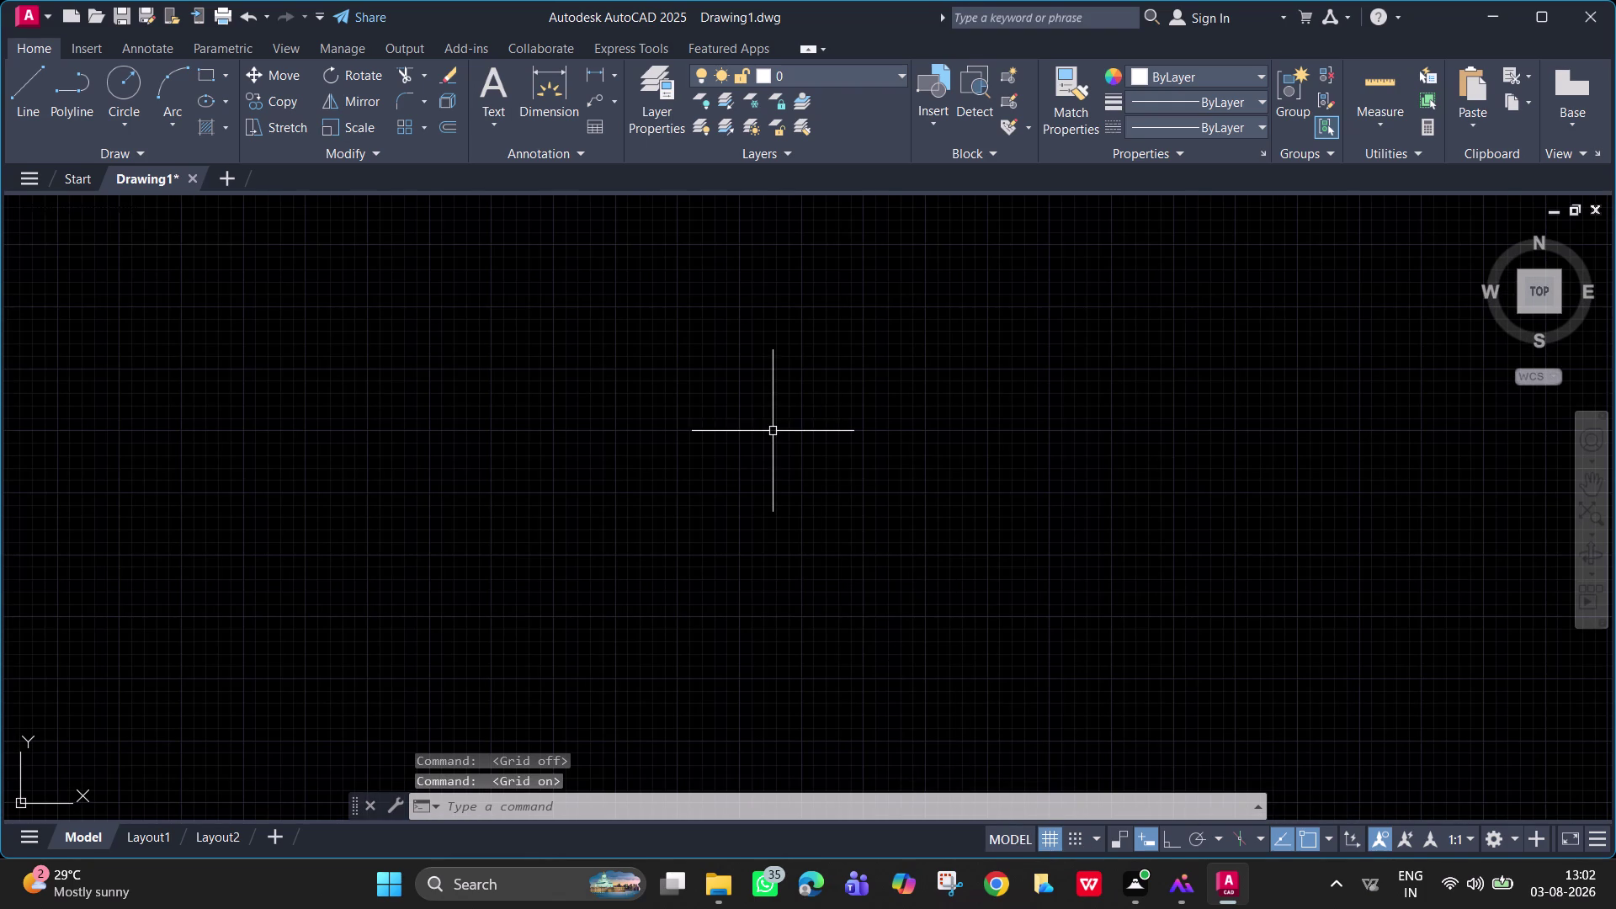
scroll(up, 3)
scroll(down, 3)
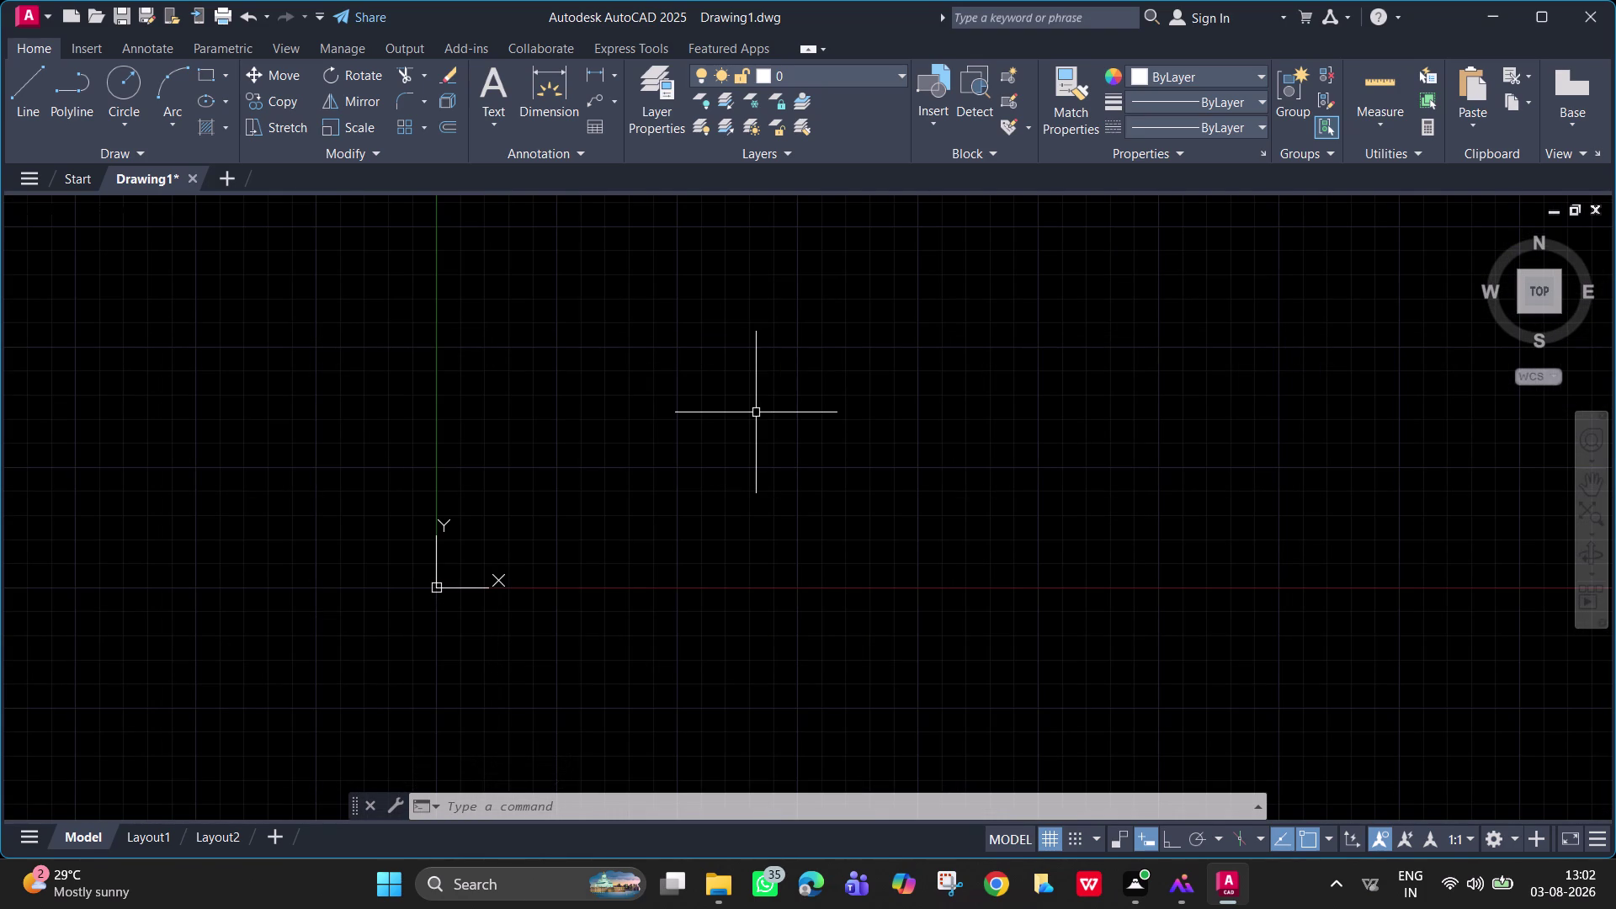
text(un)
key(Return)
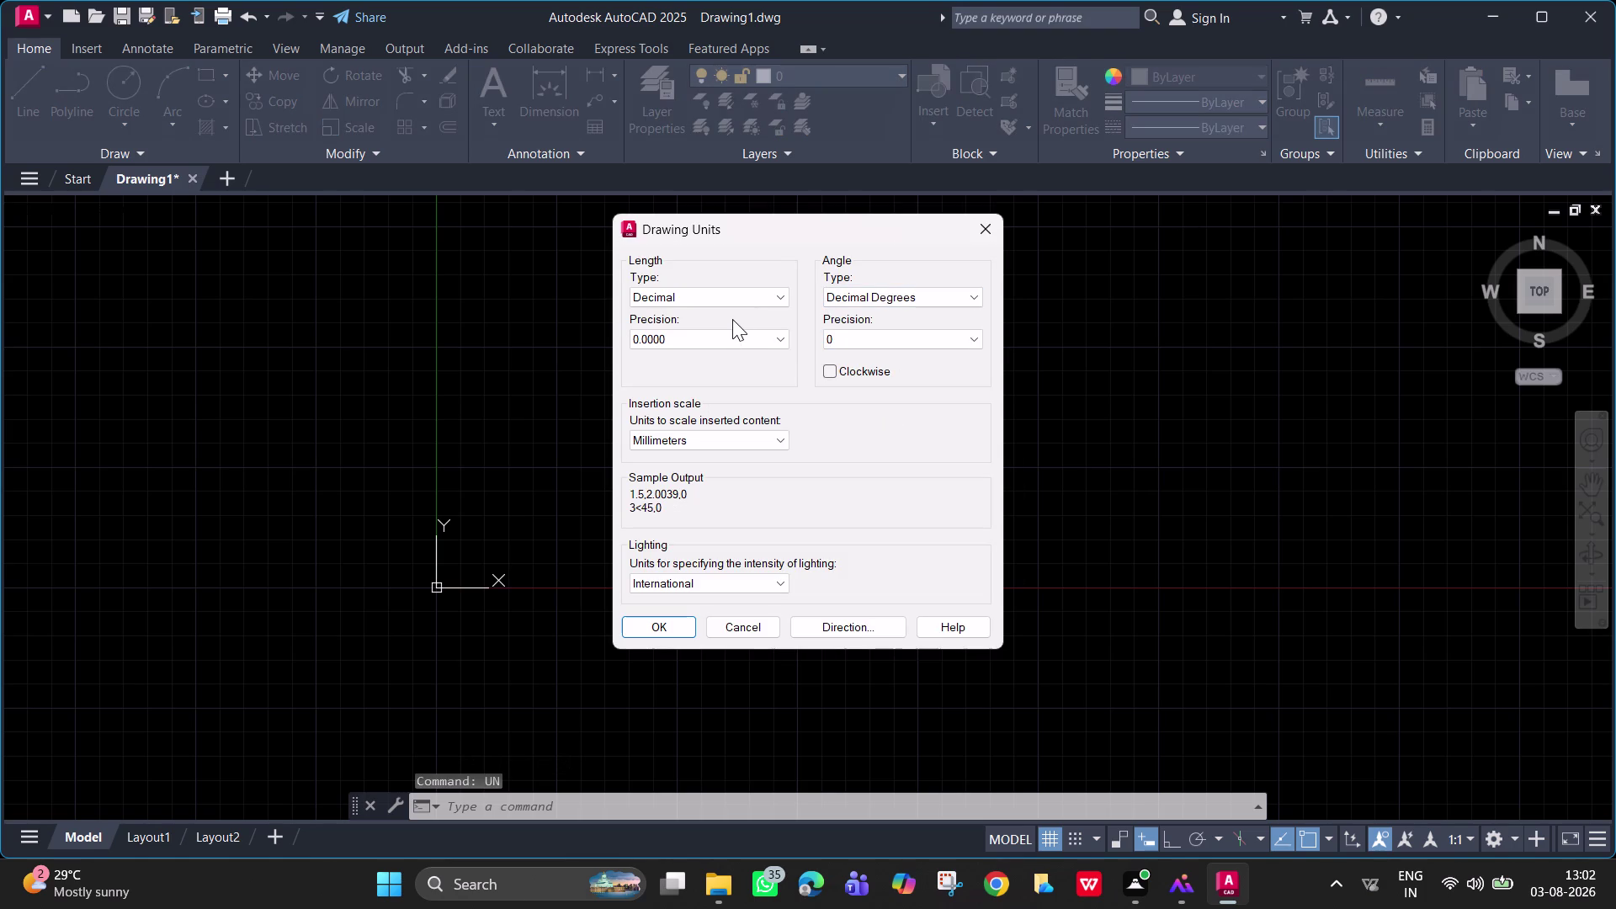
Set length type to Architectural and insertion scale to Inches, then open the Dimension Style Manager.
click(731, 296)
click(735, 319)
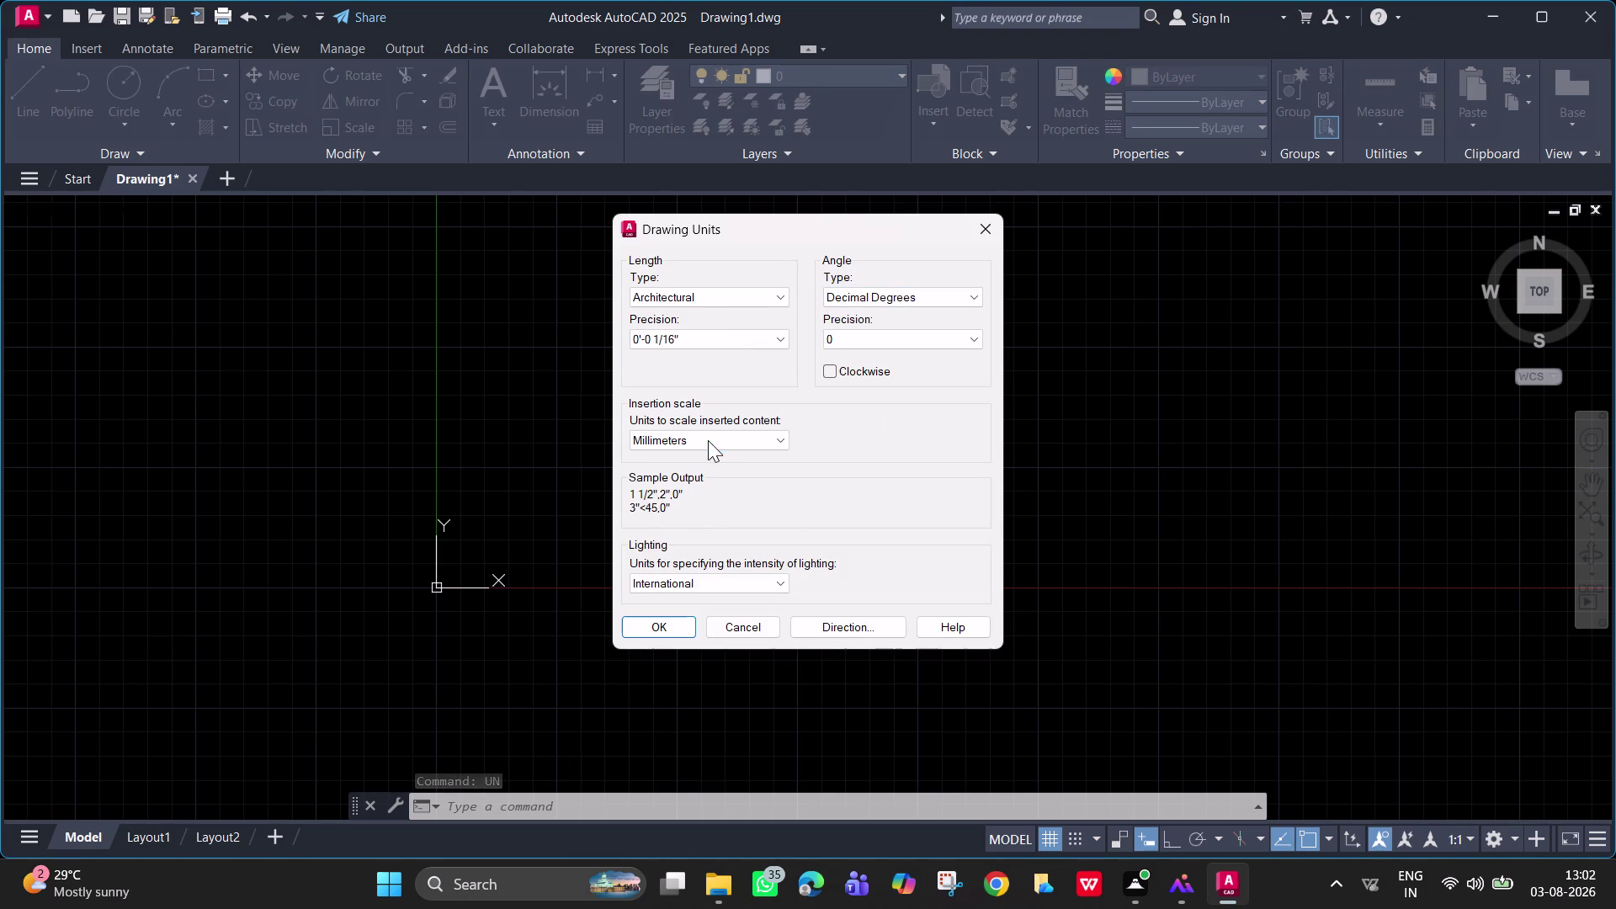
click(714, 439)
click(702, 473)
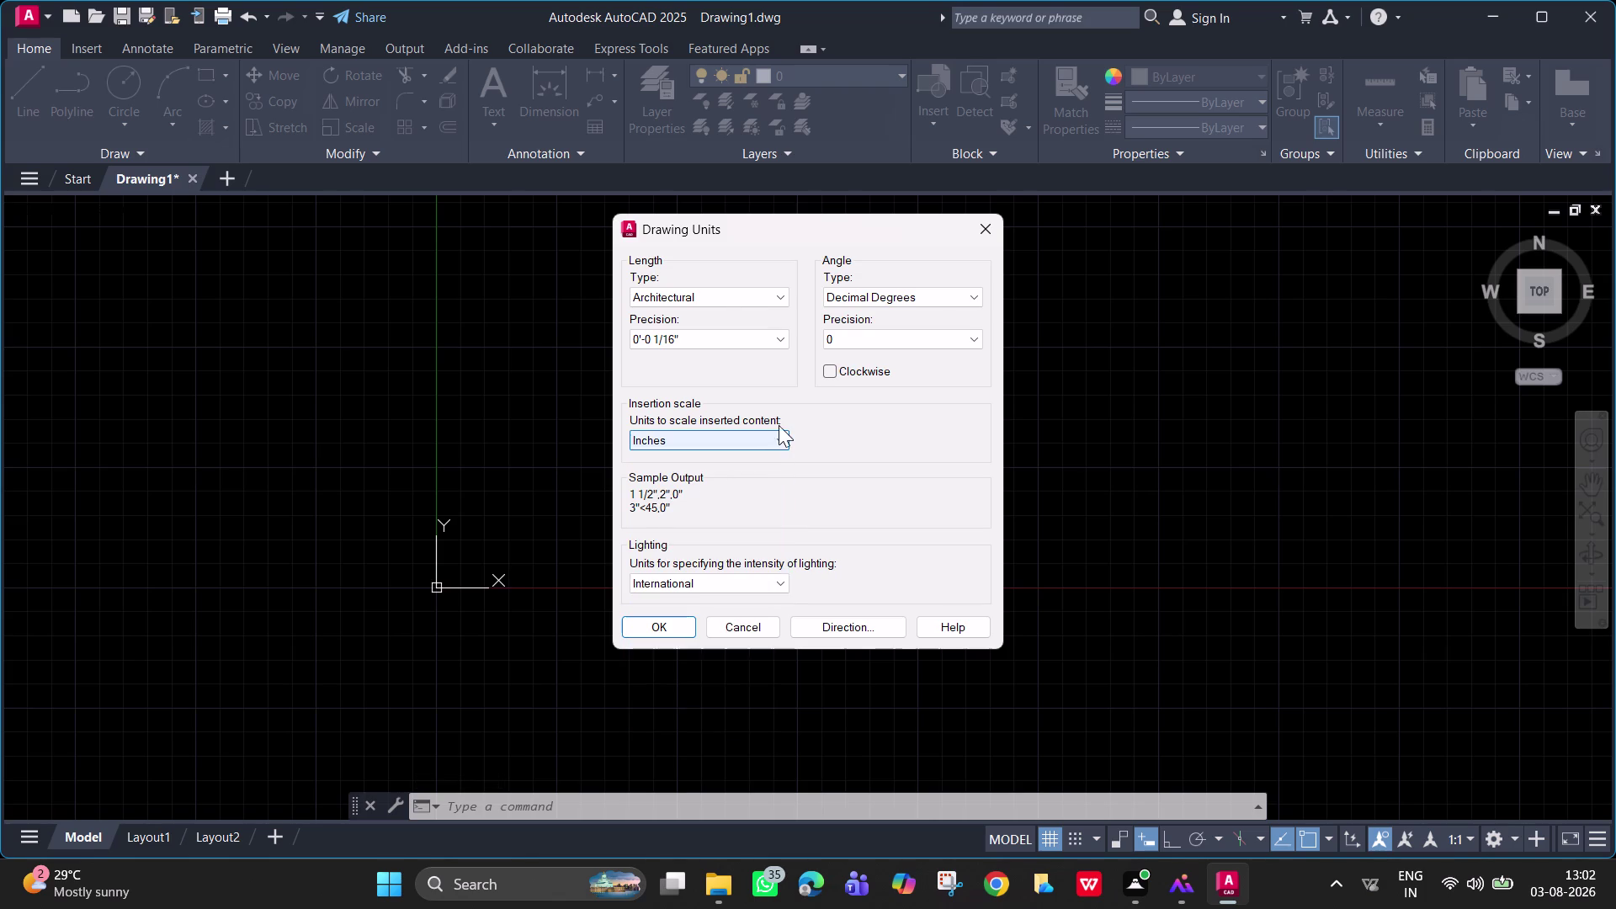
click(654, 625)
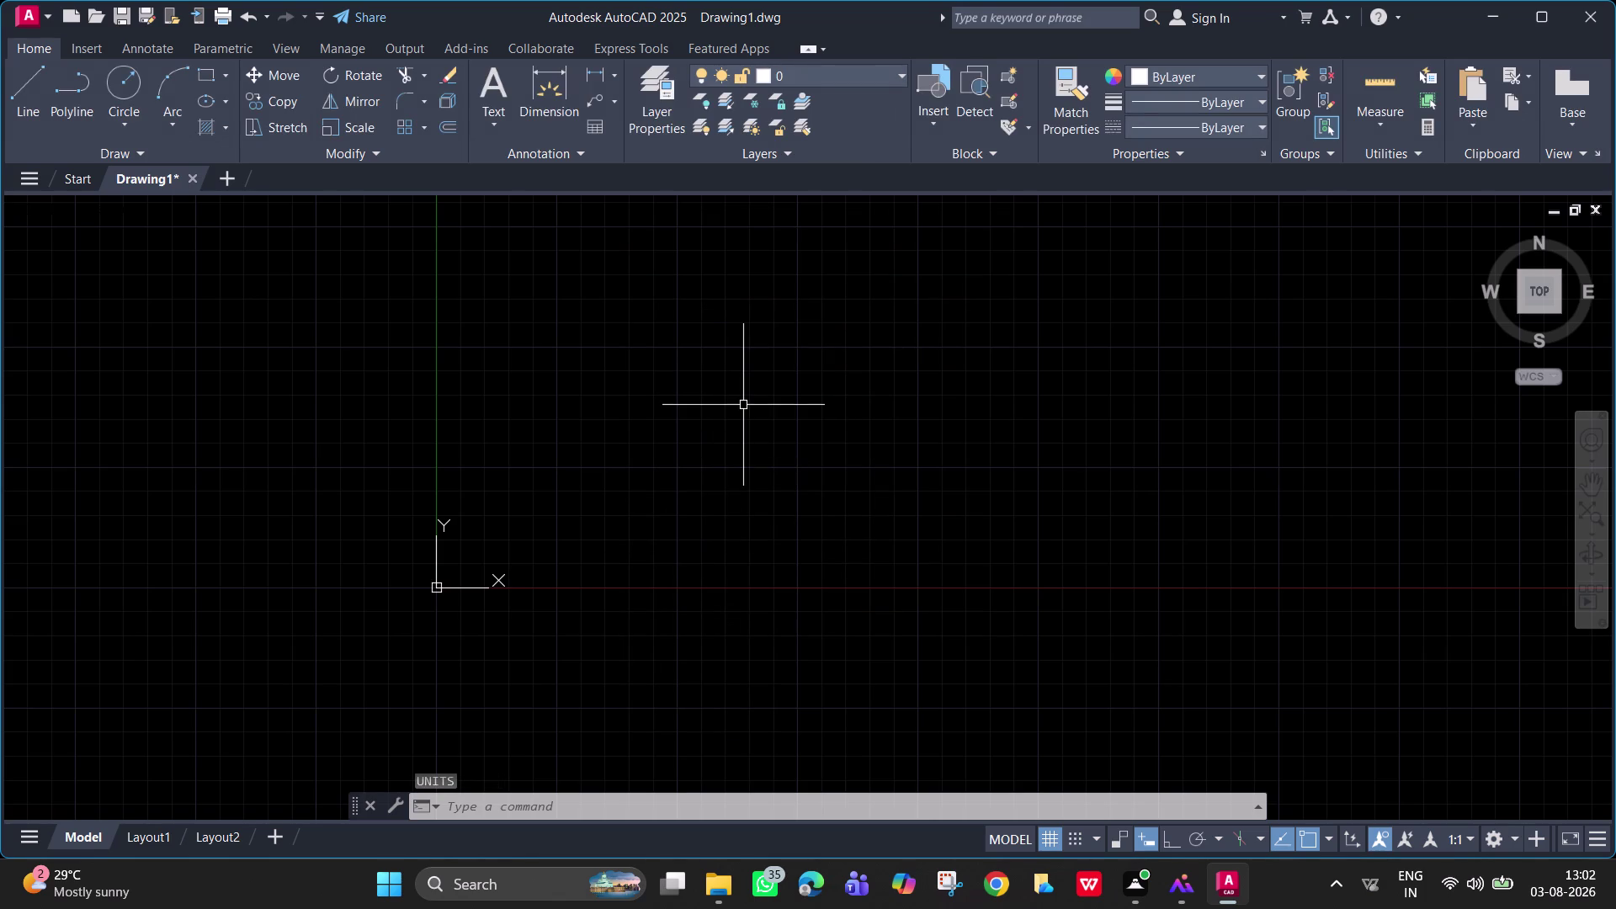
key(d)
key(Return)
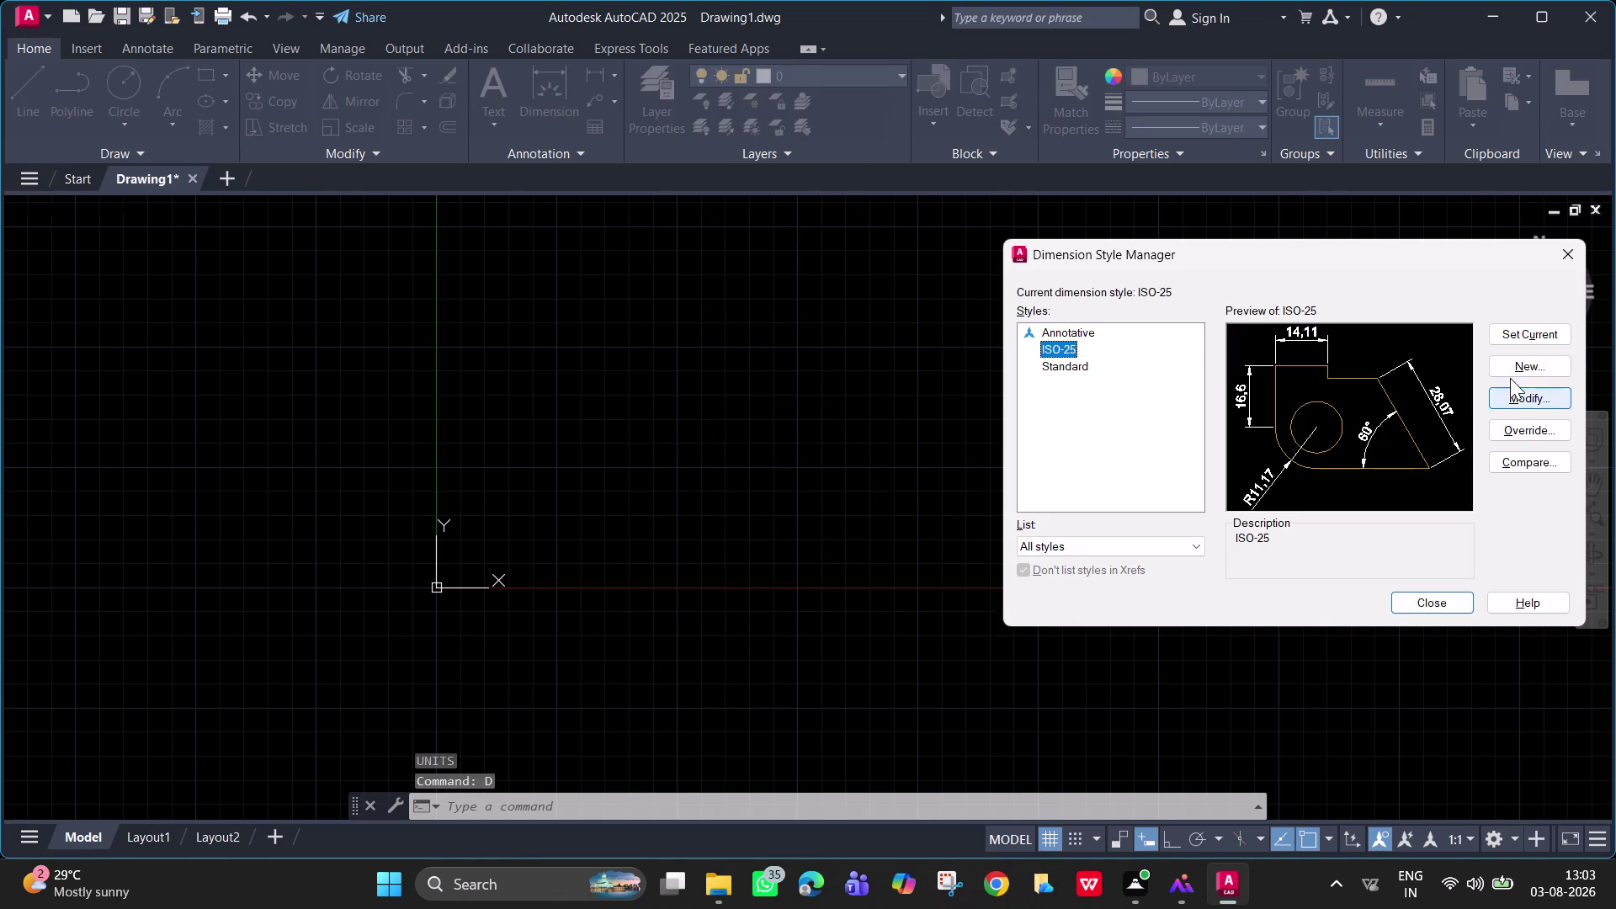
Give ISO-25 Engineering primary units with a new precision, and make ISO-25 current.
click(1540, 398)
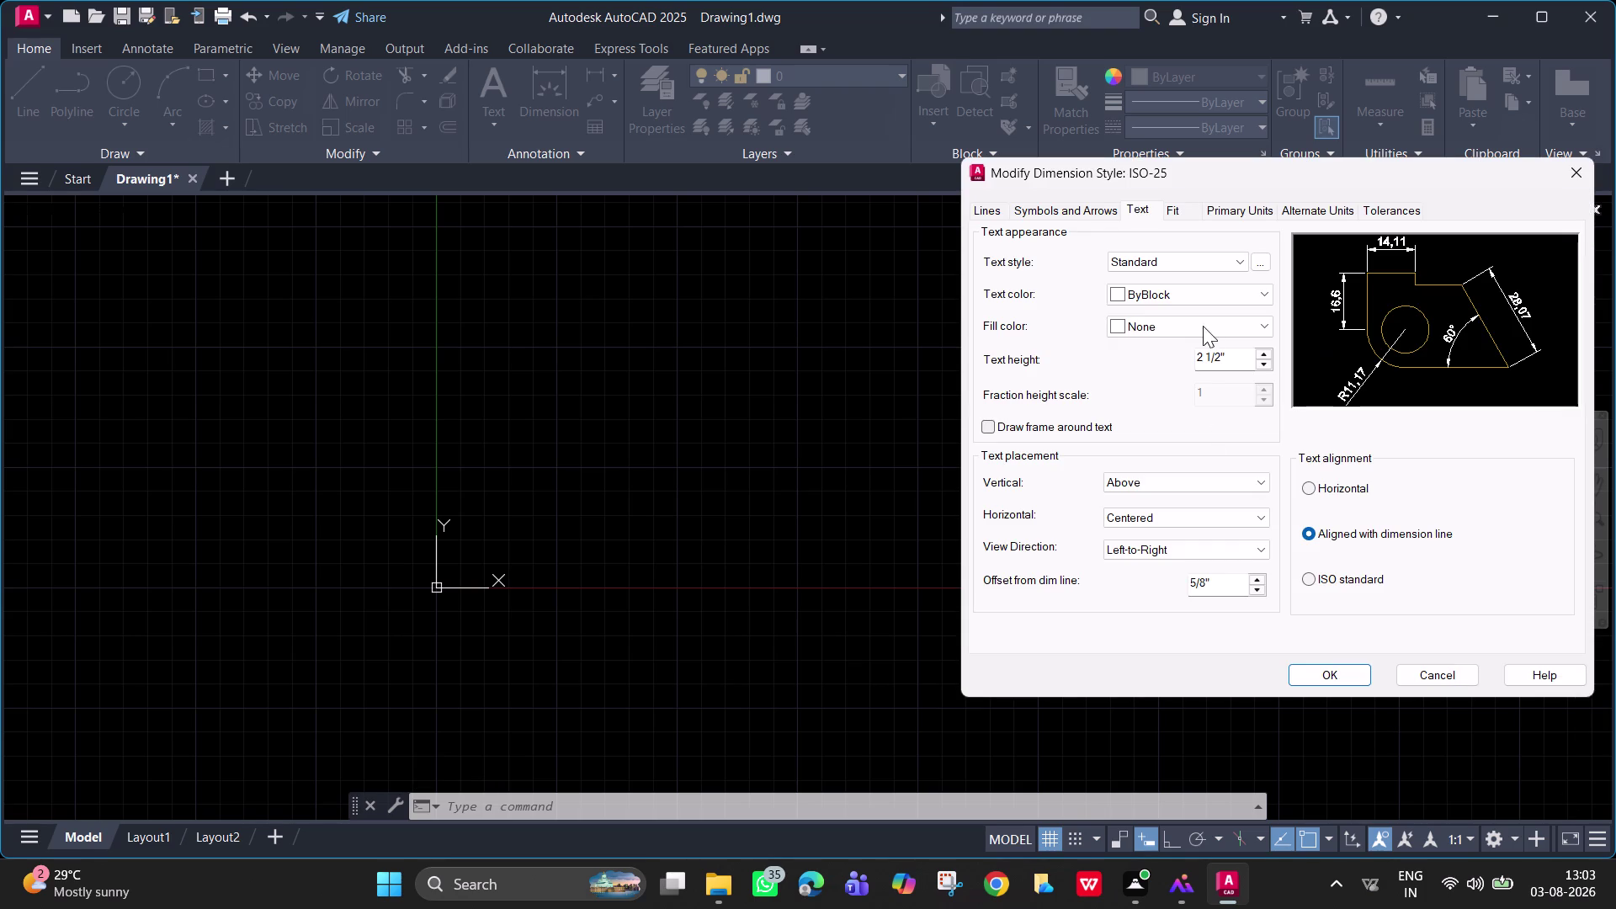
click(1102, 212)
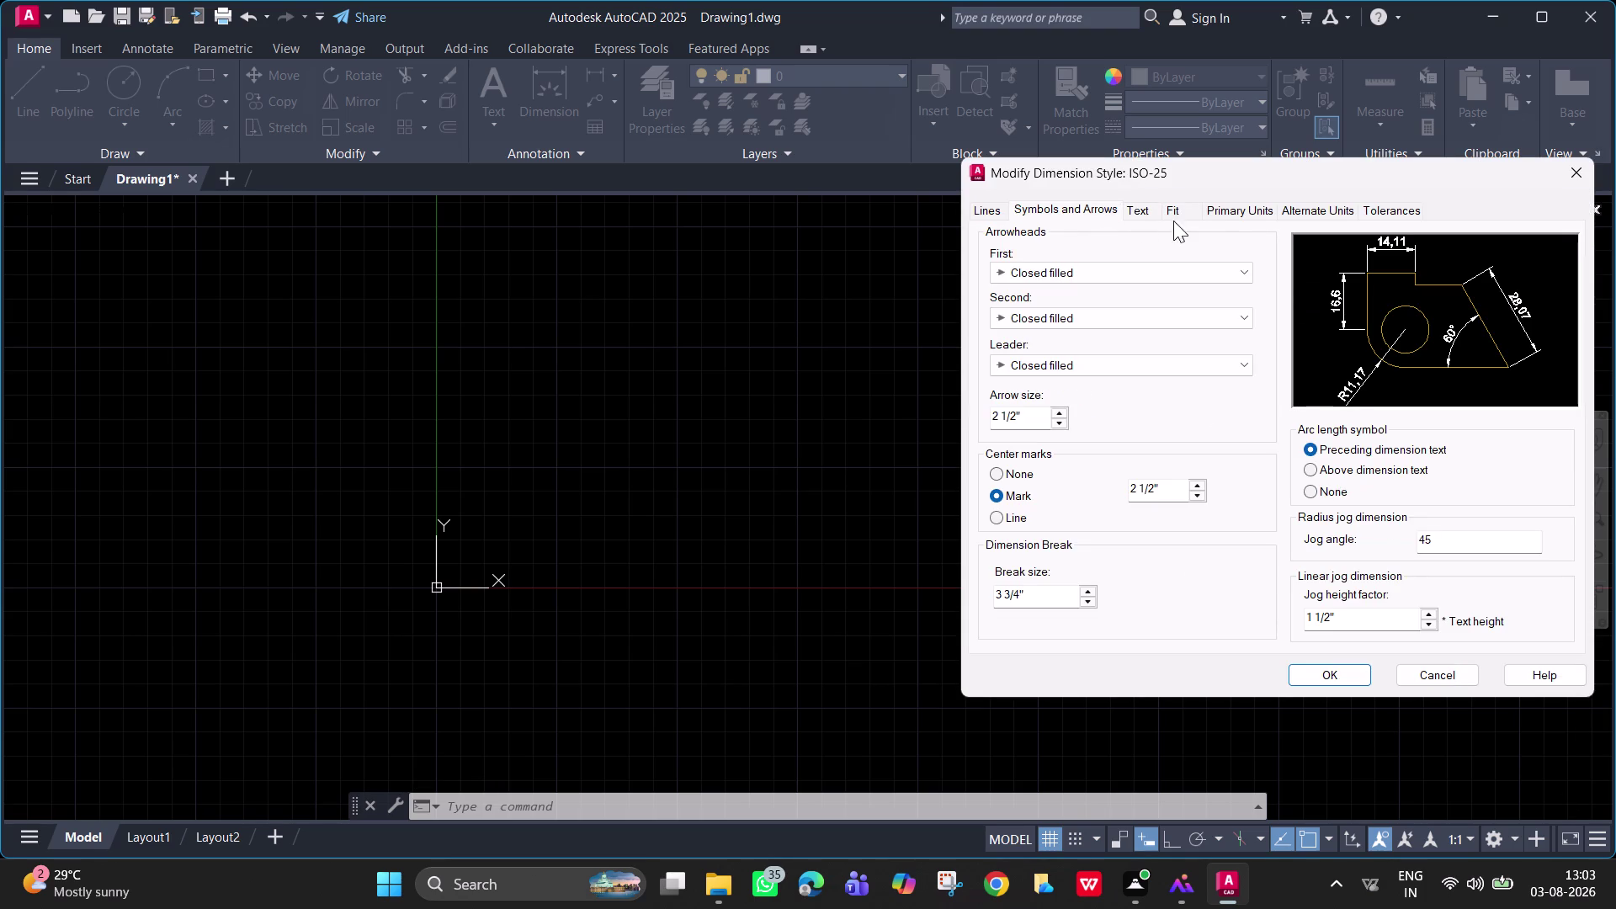
click(1227, 211)
click(1218, 249)
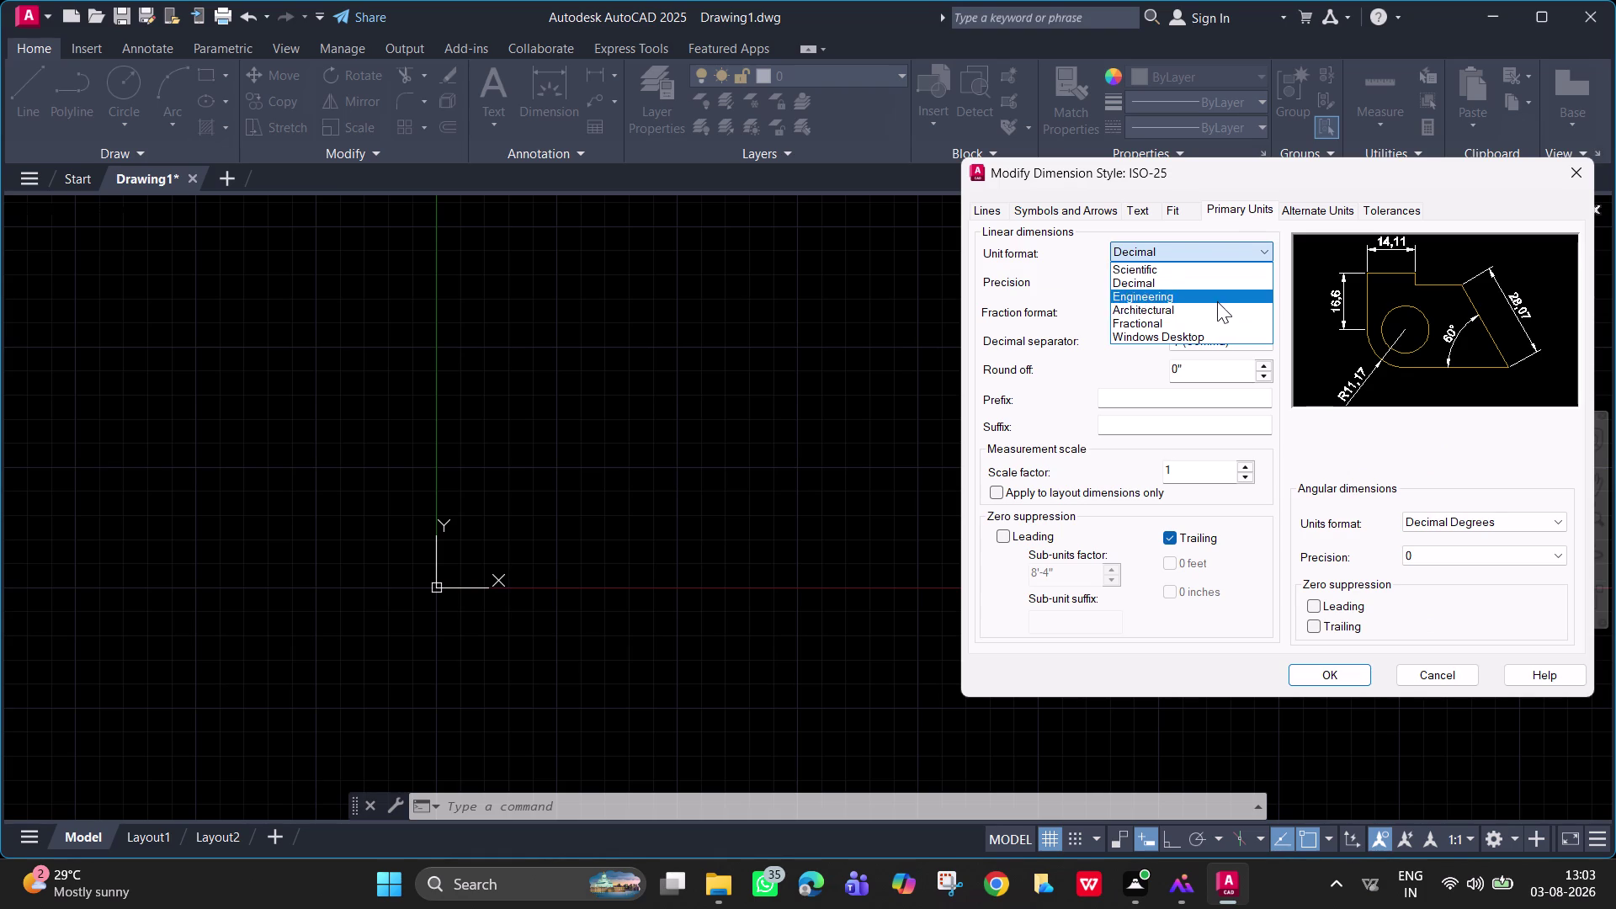
click(1215, 301)
click(1209, 283)
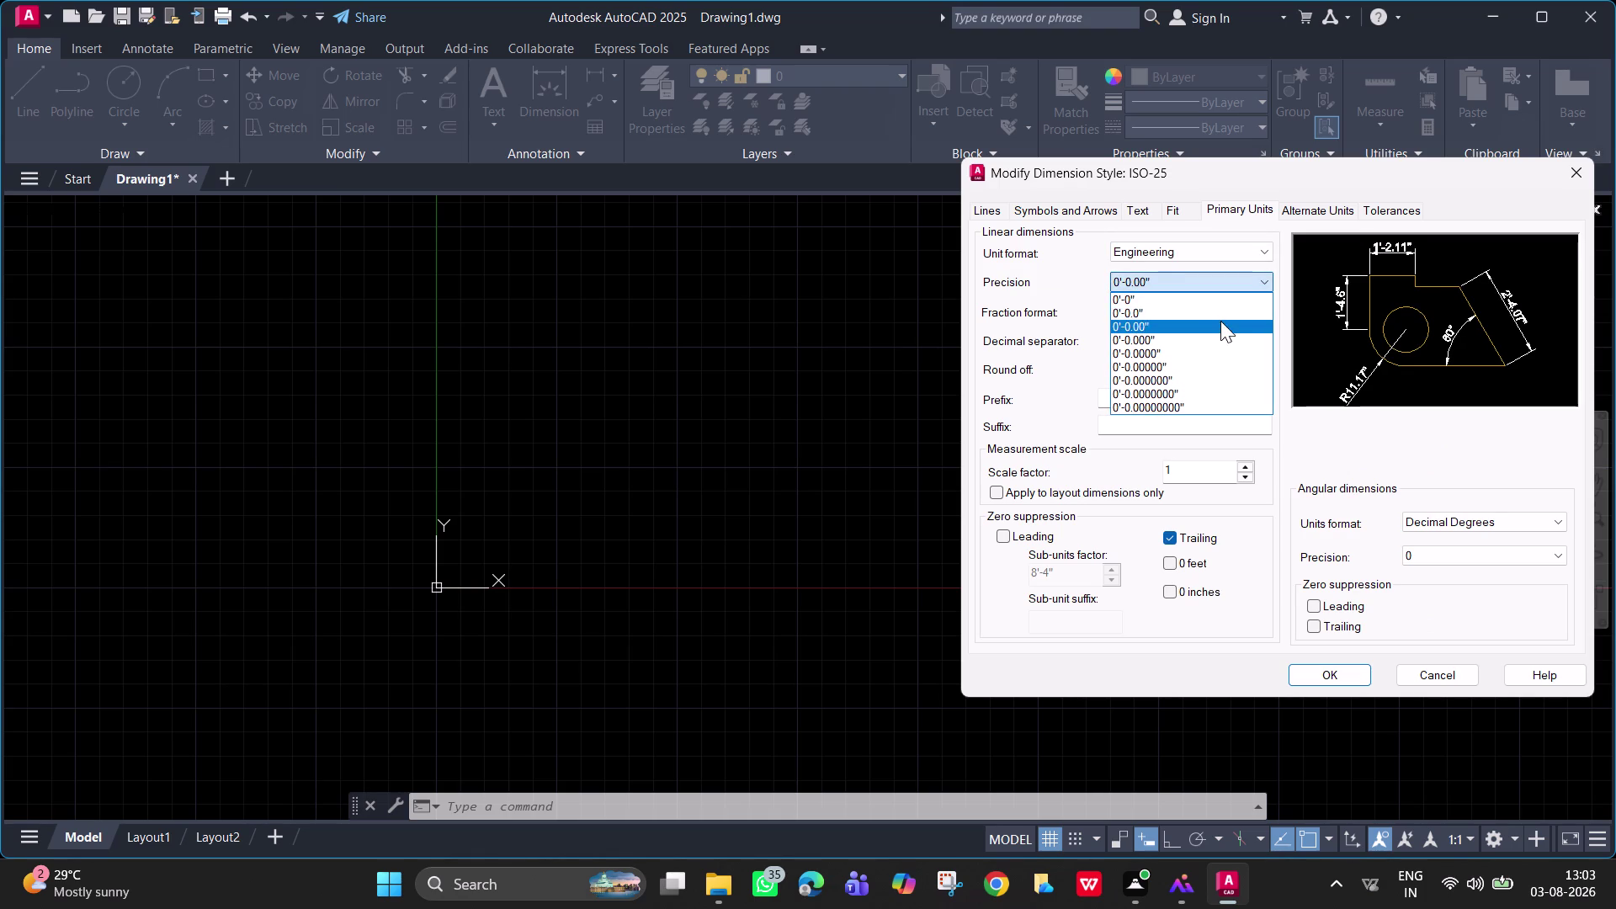
click(1216, 313)
click(1353, 668)
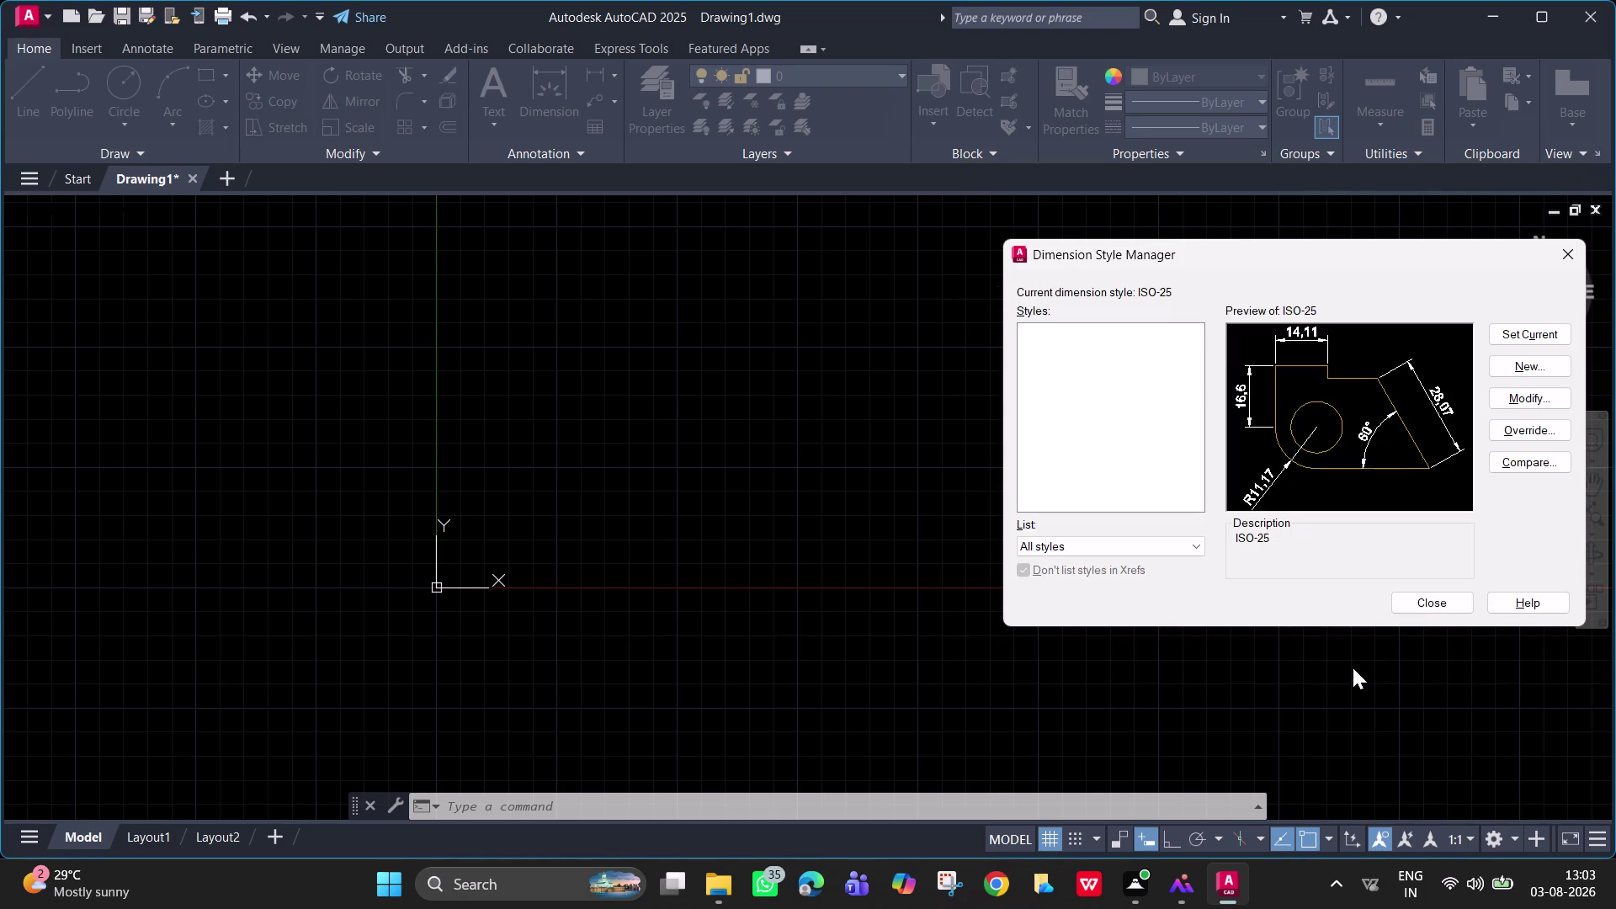
triple_click(1517, 333)
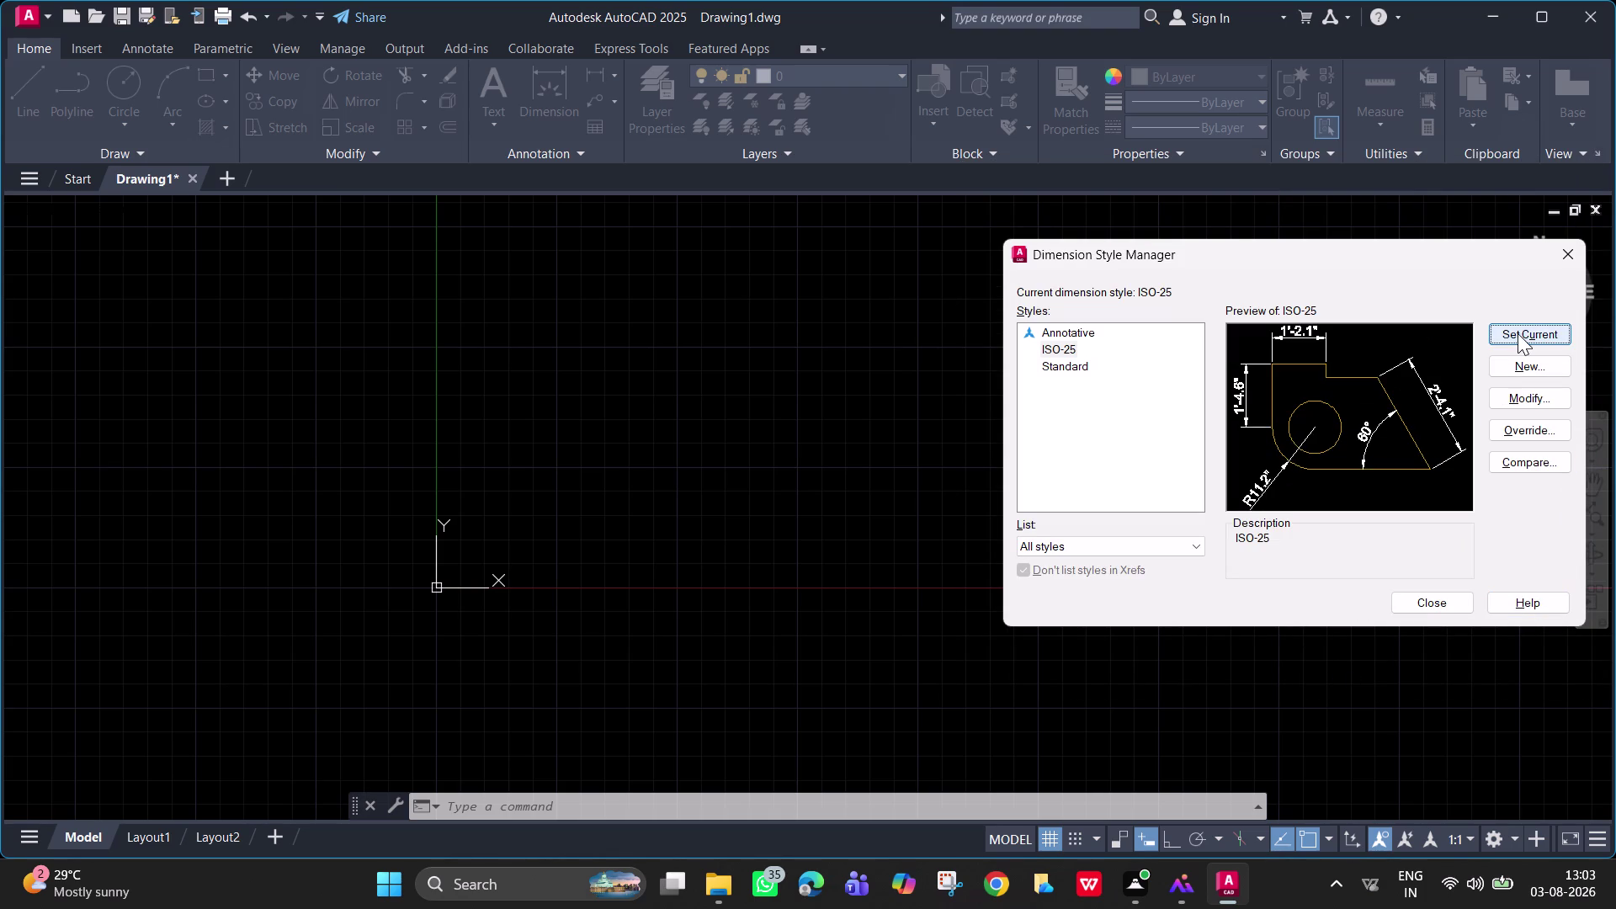
click(1449, 613)
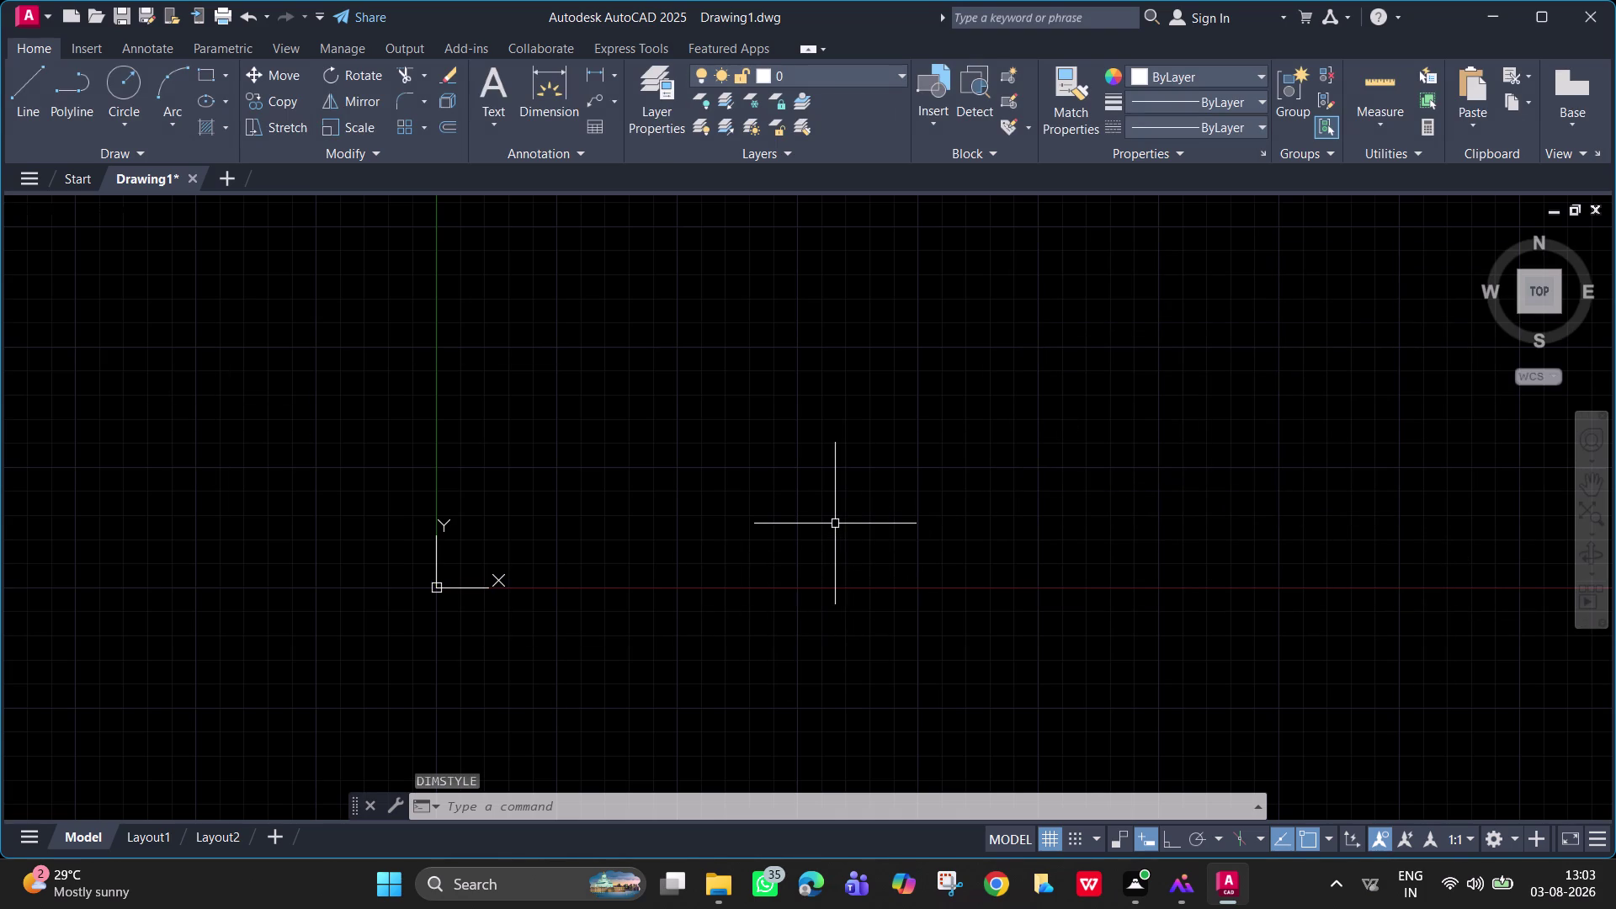
text(op)
key(Return)
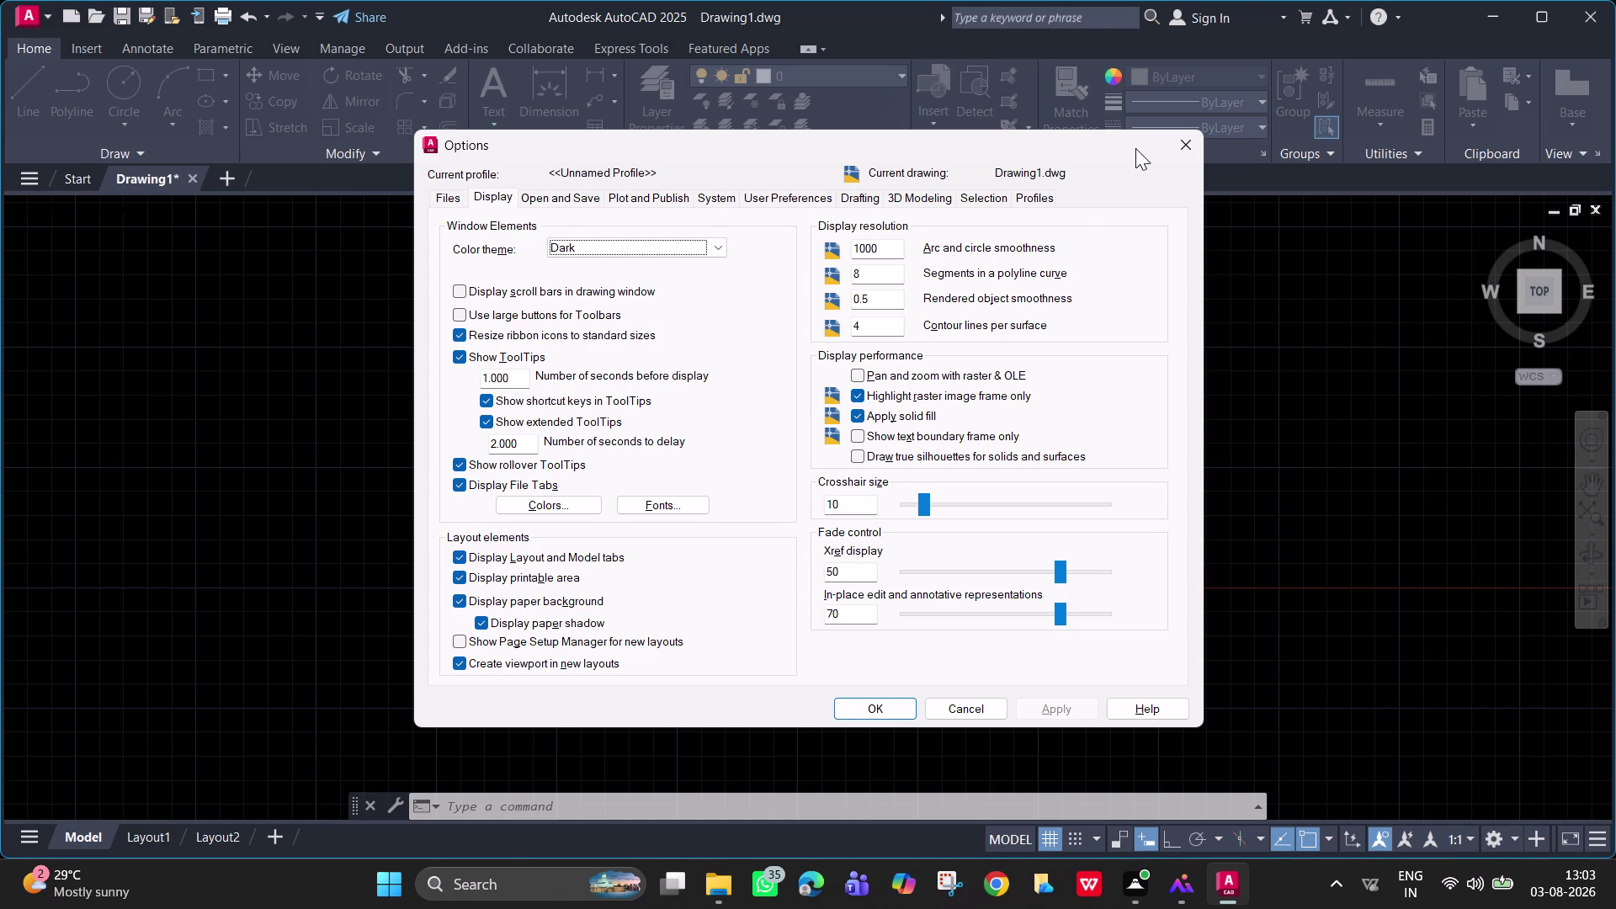
click(975, 203)
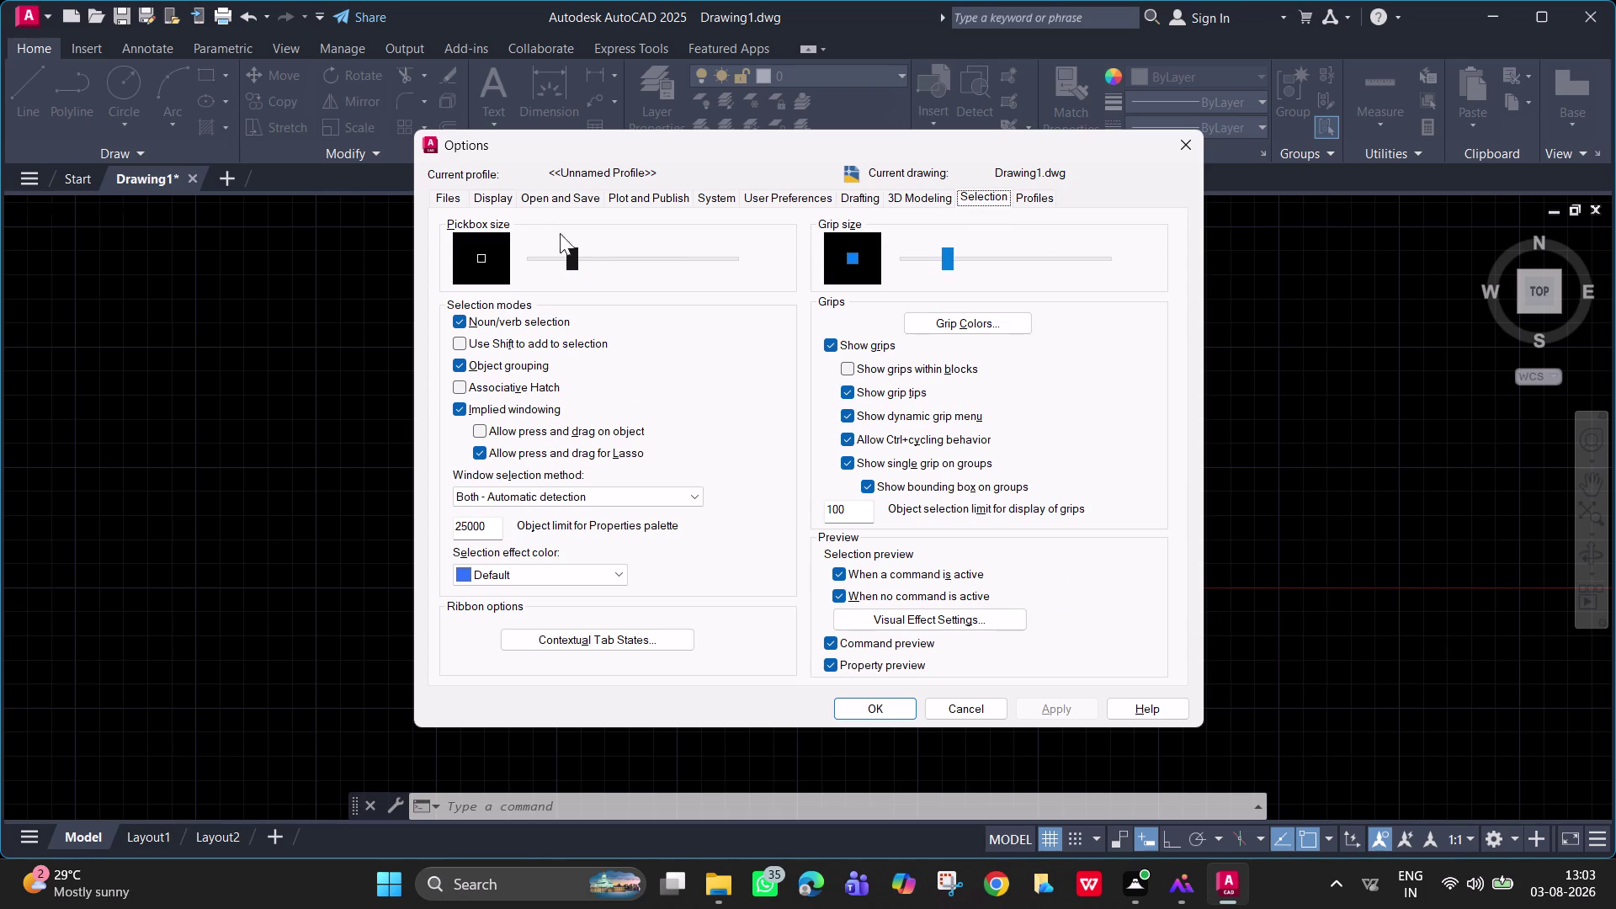
click(455, 195)
click(487, 196)
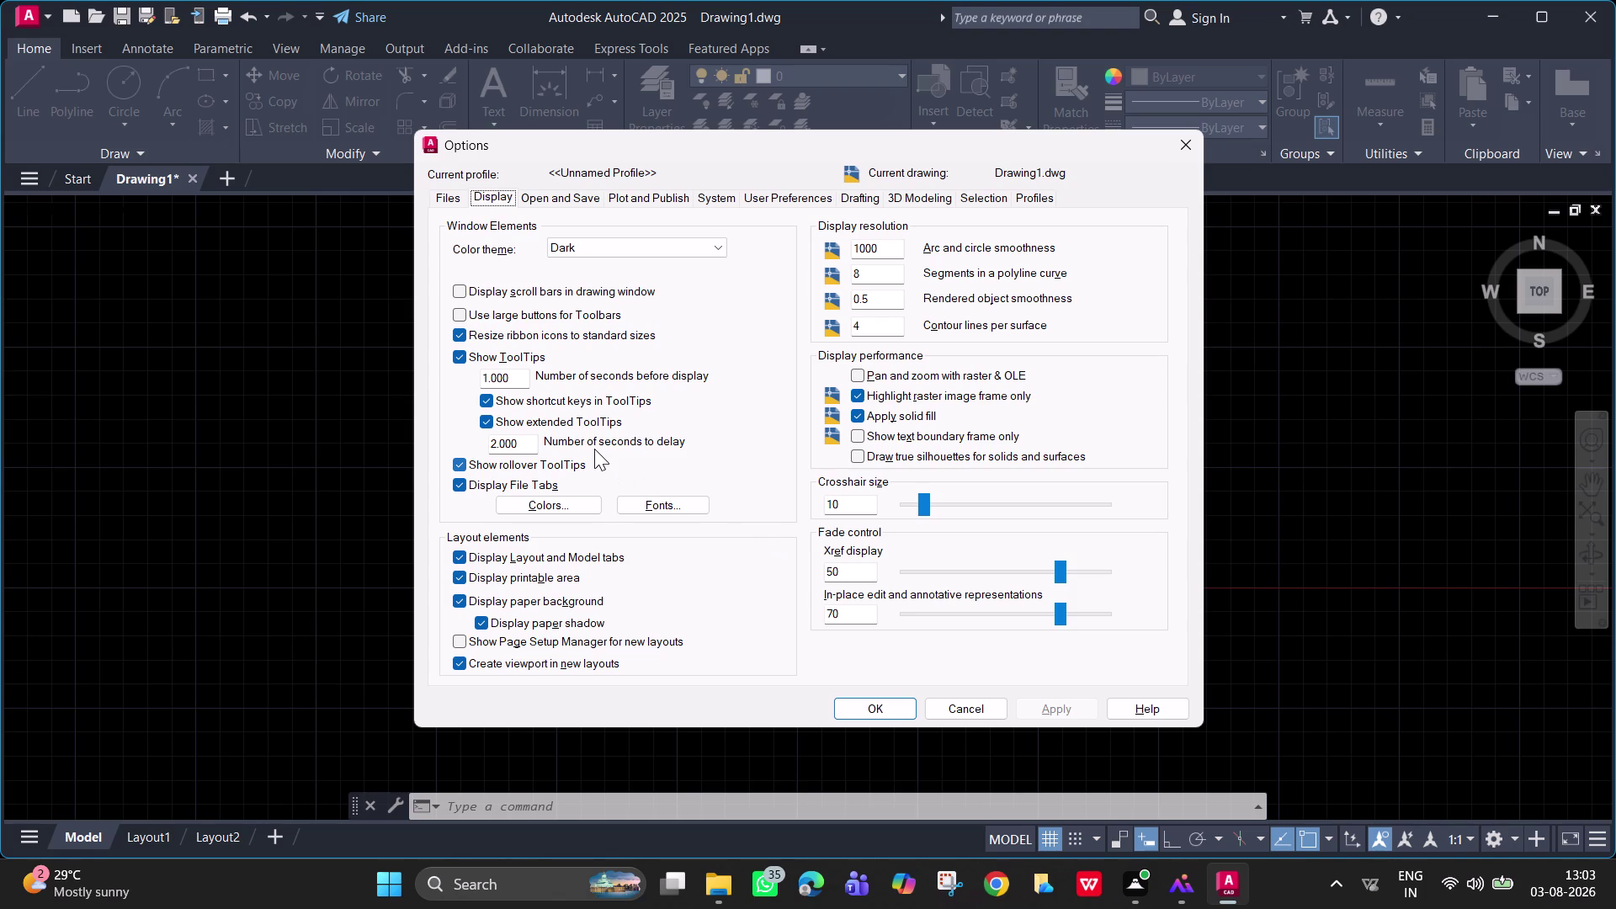
click(1173, 148)
scroll(down, 3)
scroll(up, 3)
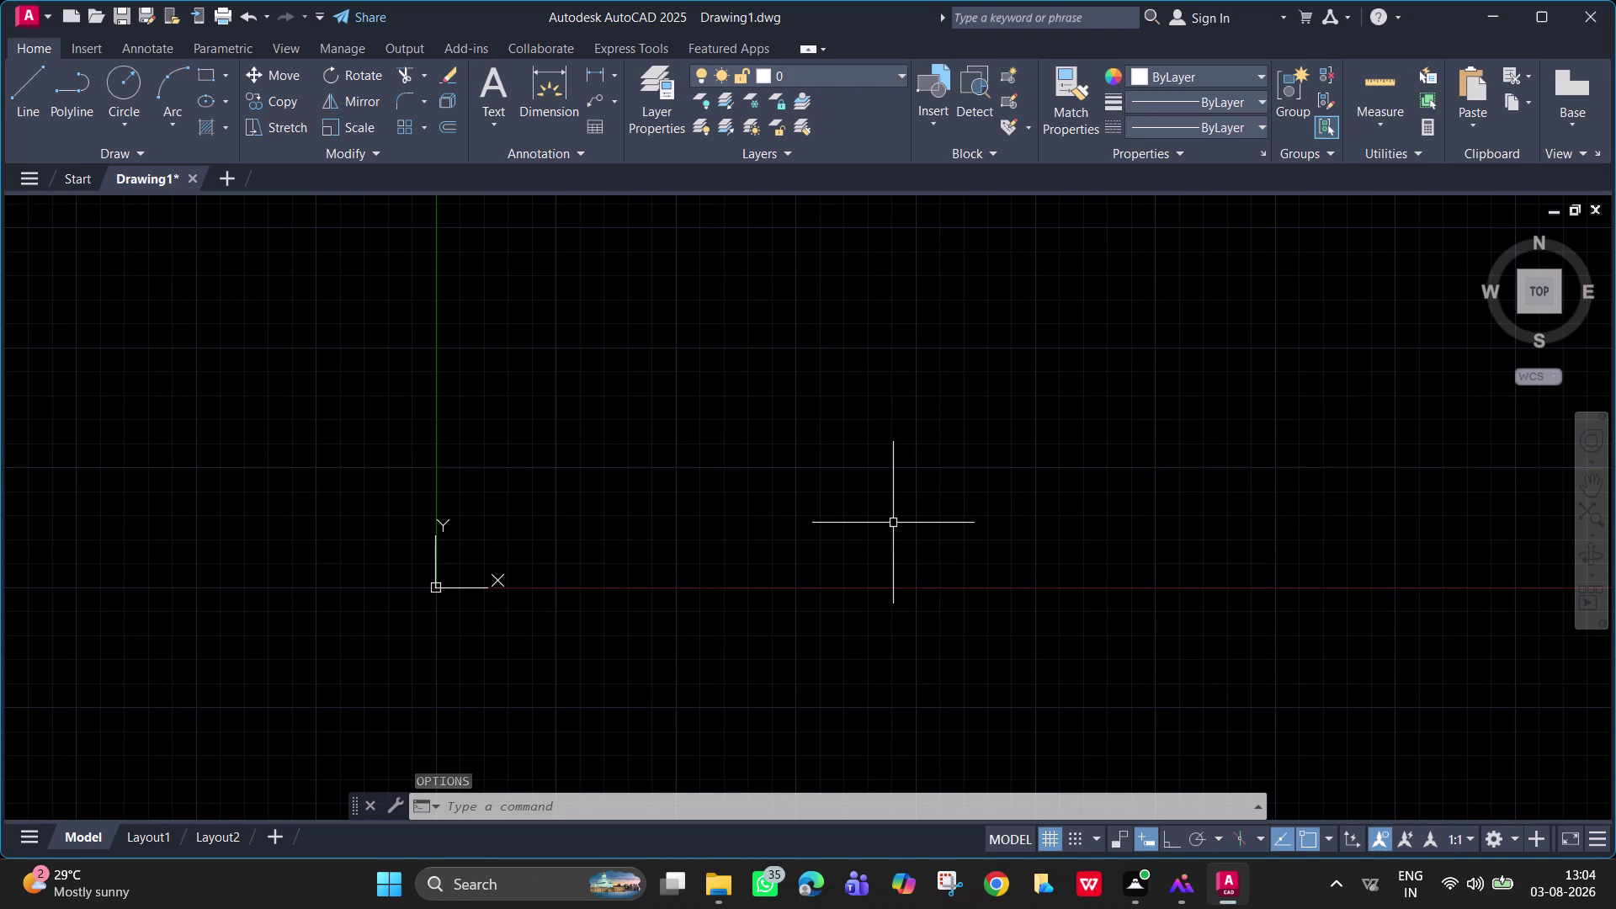
Restore AutoCAD from full screen, snap it to the left half, and place the photo right.
click(1548, 15)
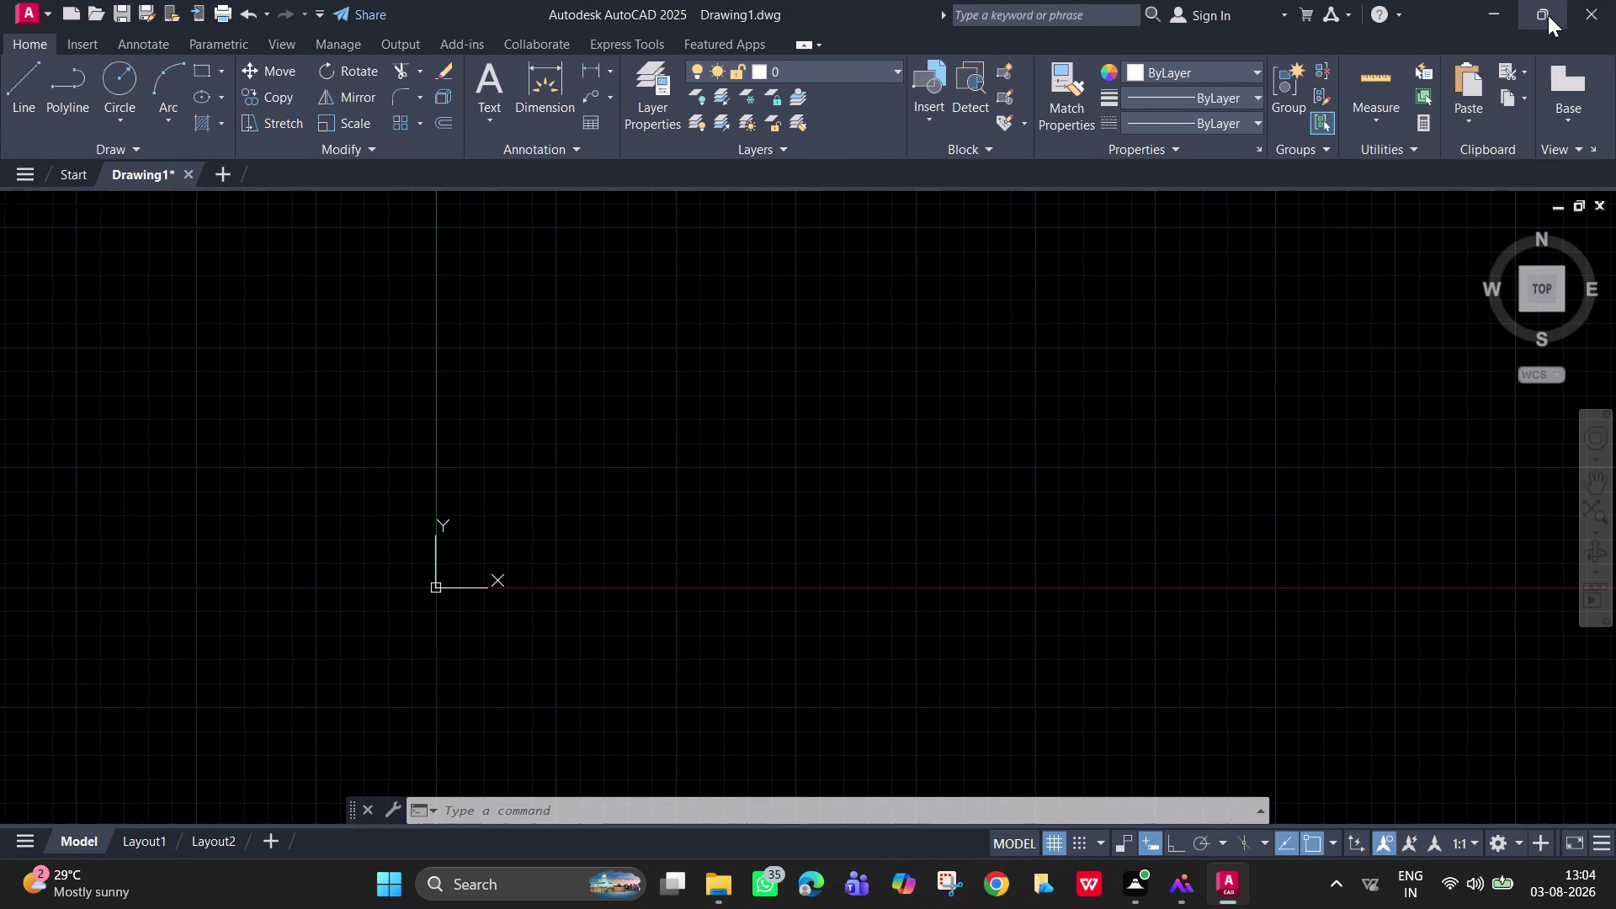
click(1548, 15)
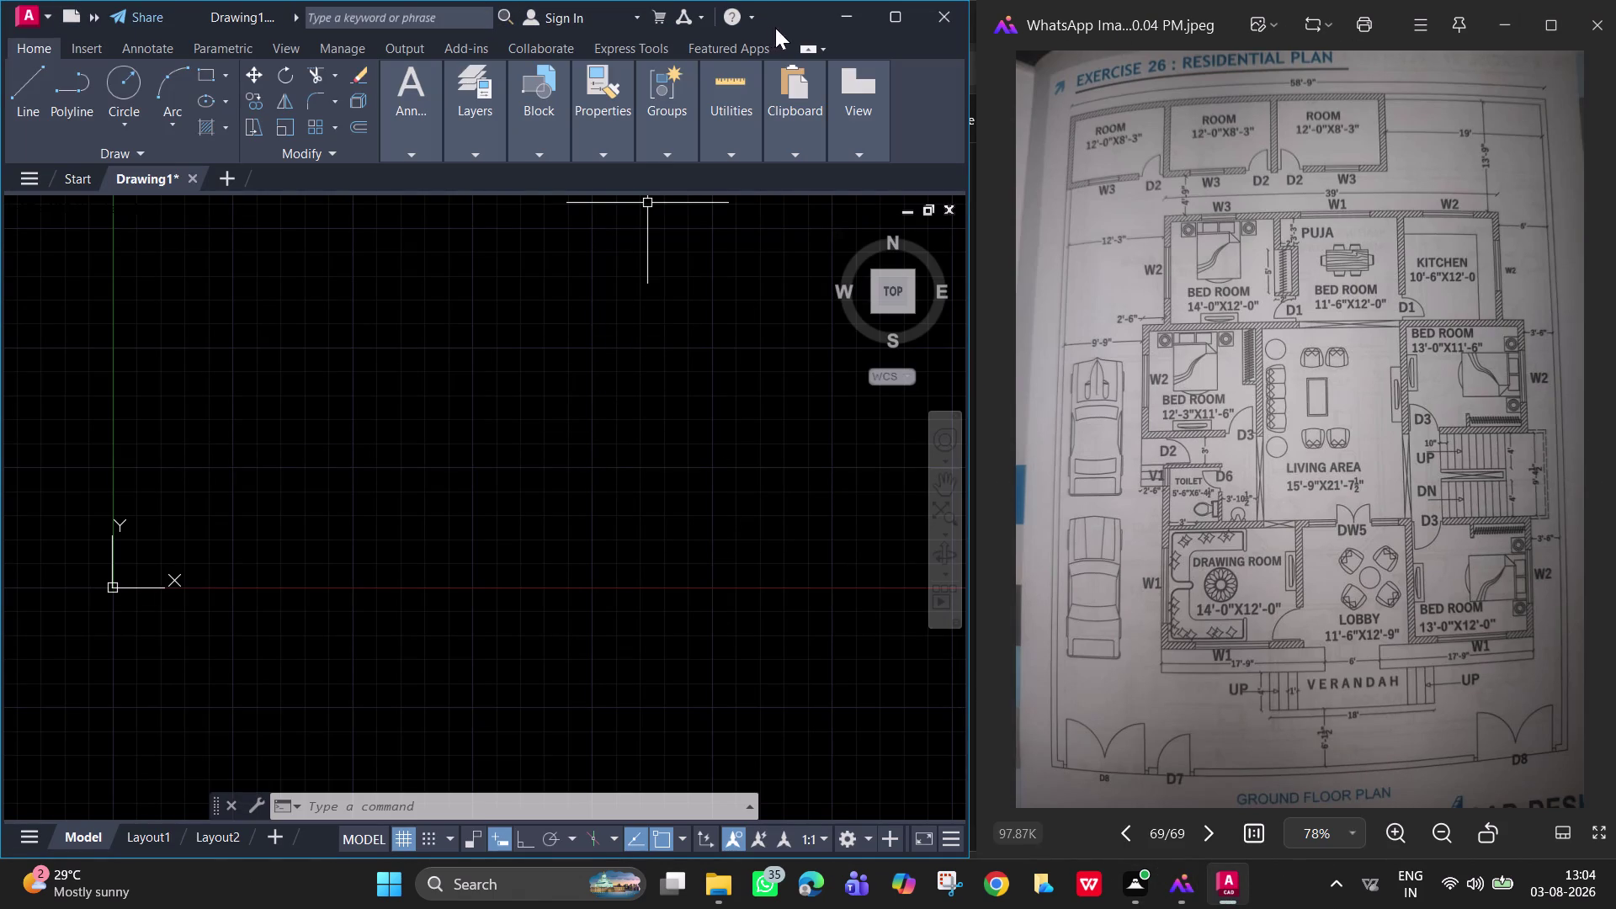
Open today's plan photo from Downloads beside the drawing, zoomed onto the upper rooms.
drag(788, 13, 805, 10)
scroll(up, 3)
middle_drag(1201, 203, 1208, 313)
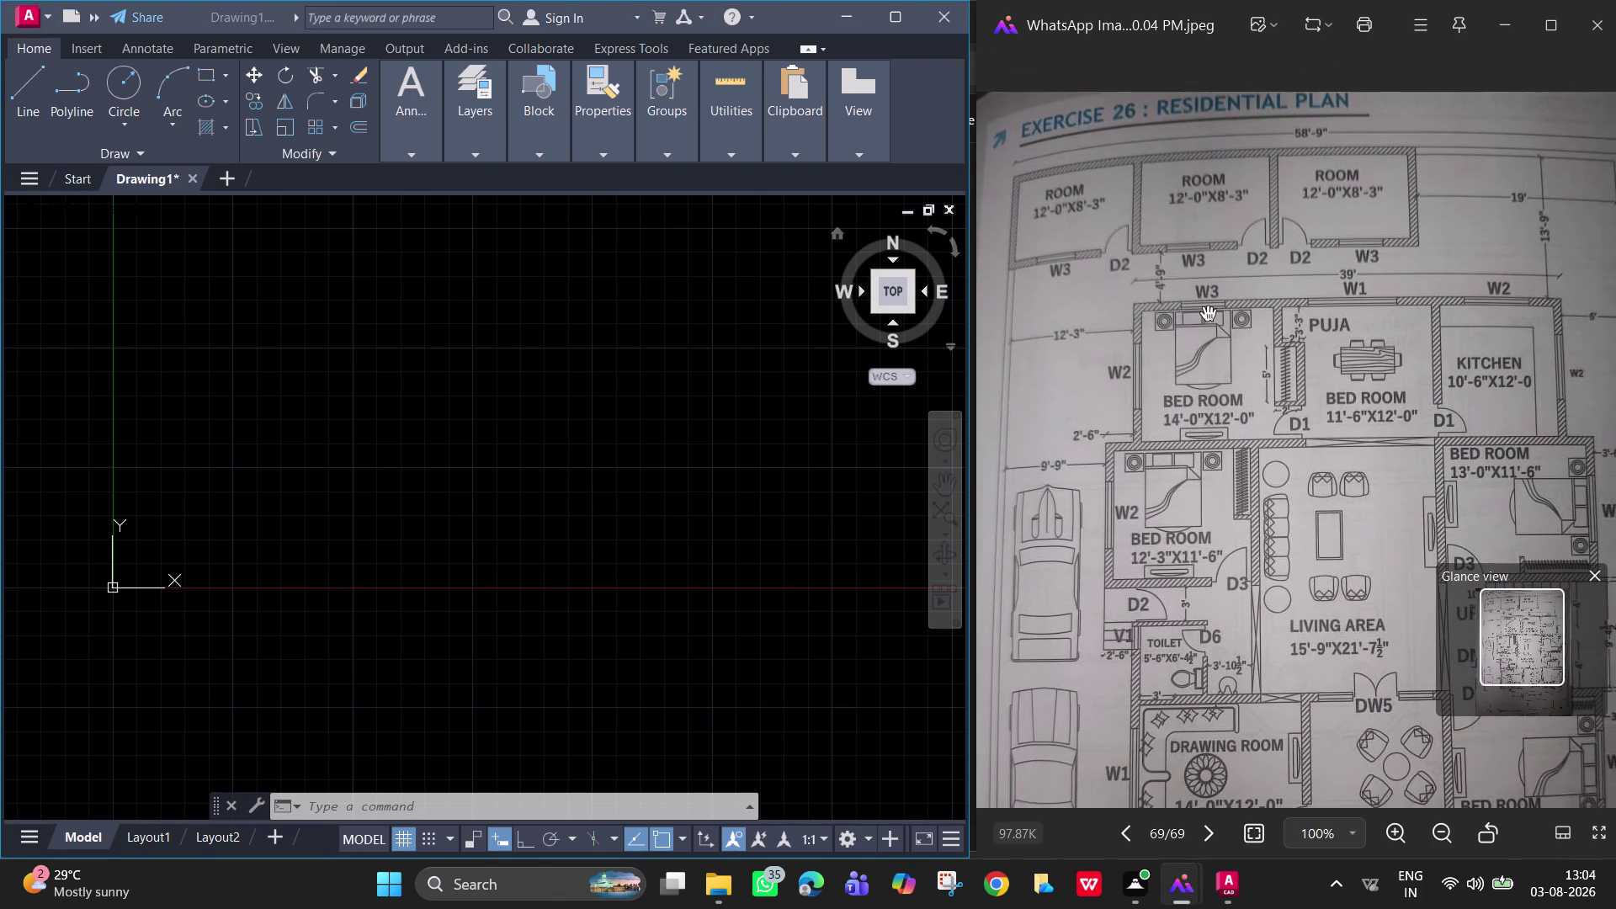
Enter XL again, bring the plan photo back in front, and refocus the drawing.
text(x)
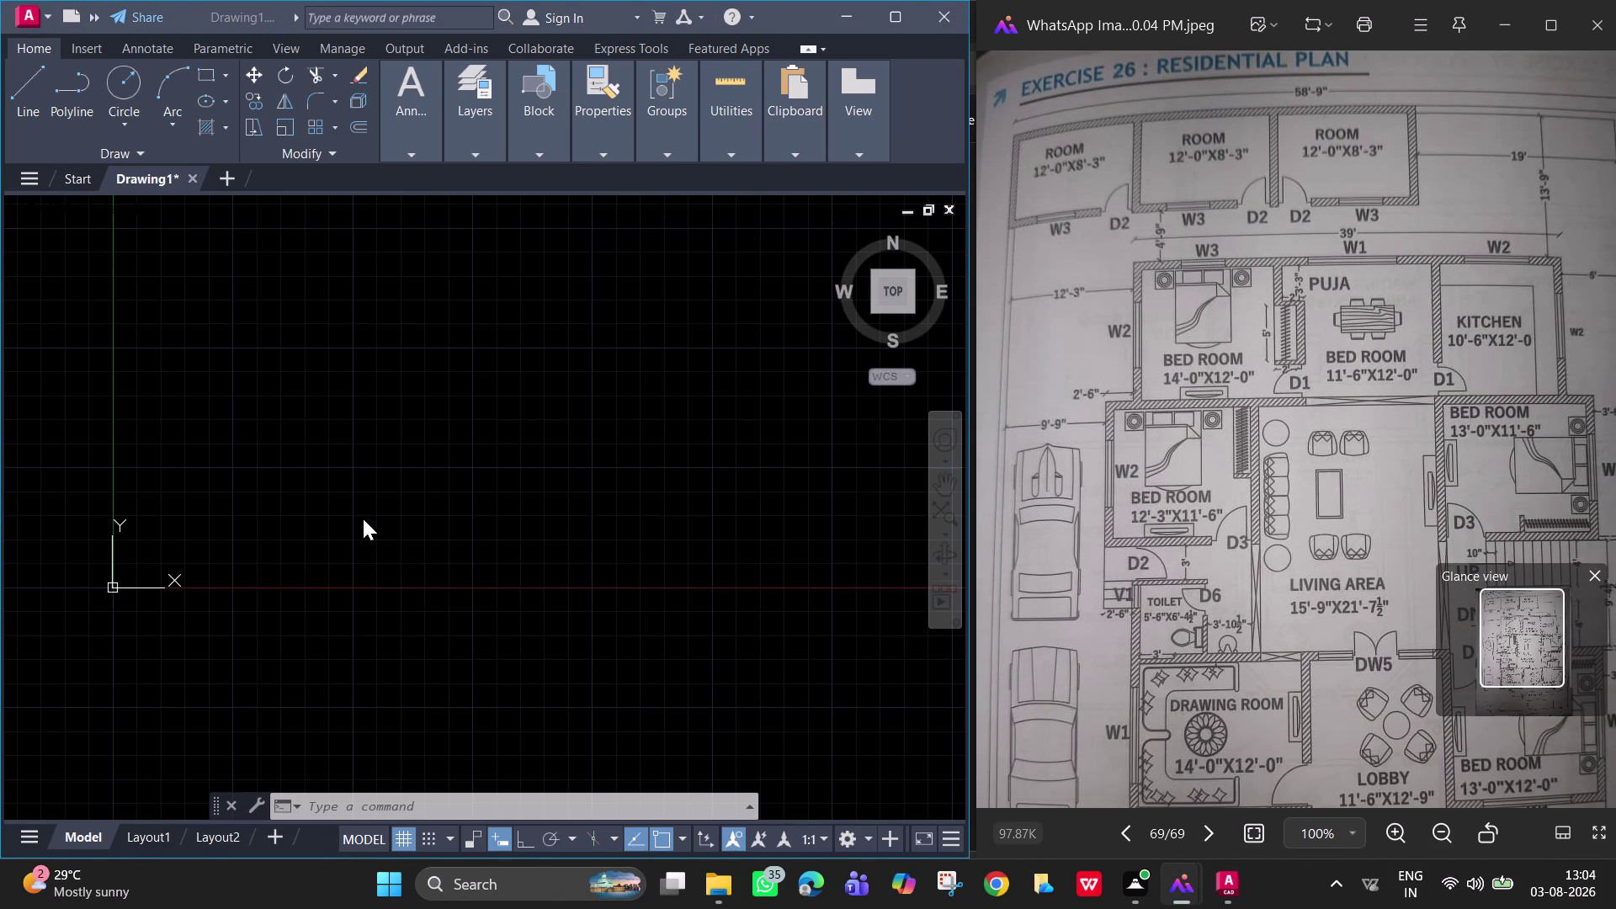
text(l)
key(space)
click(1222, 908)
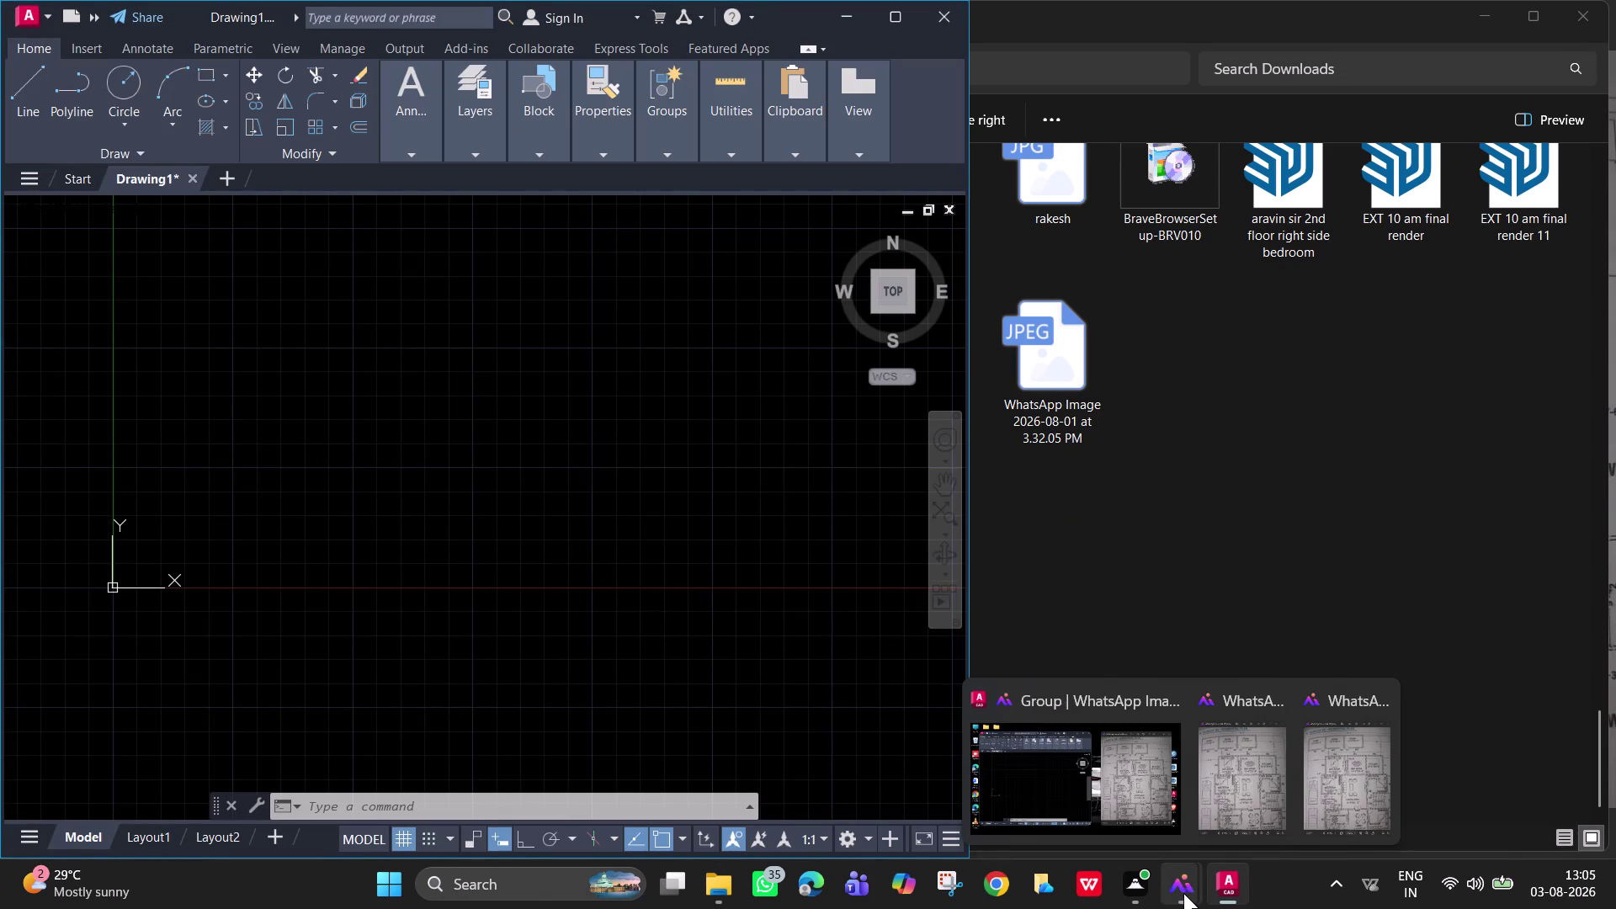
click(1221, 773)
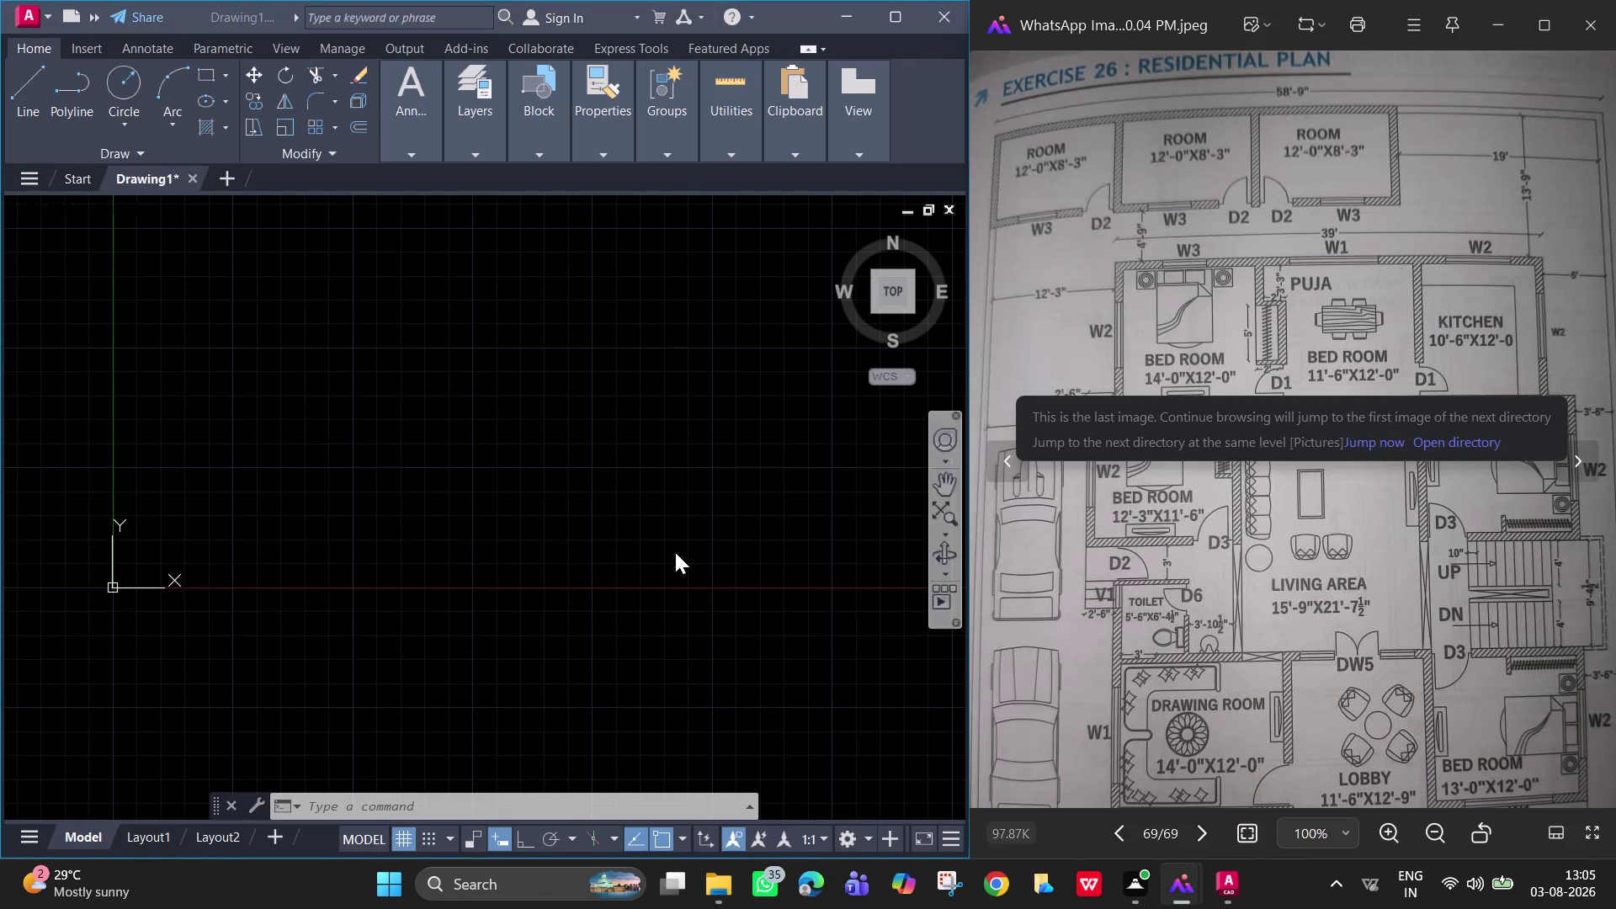
click(227, 571)
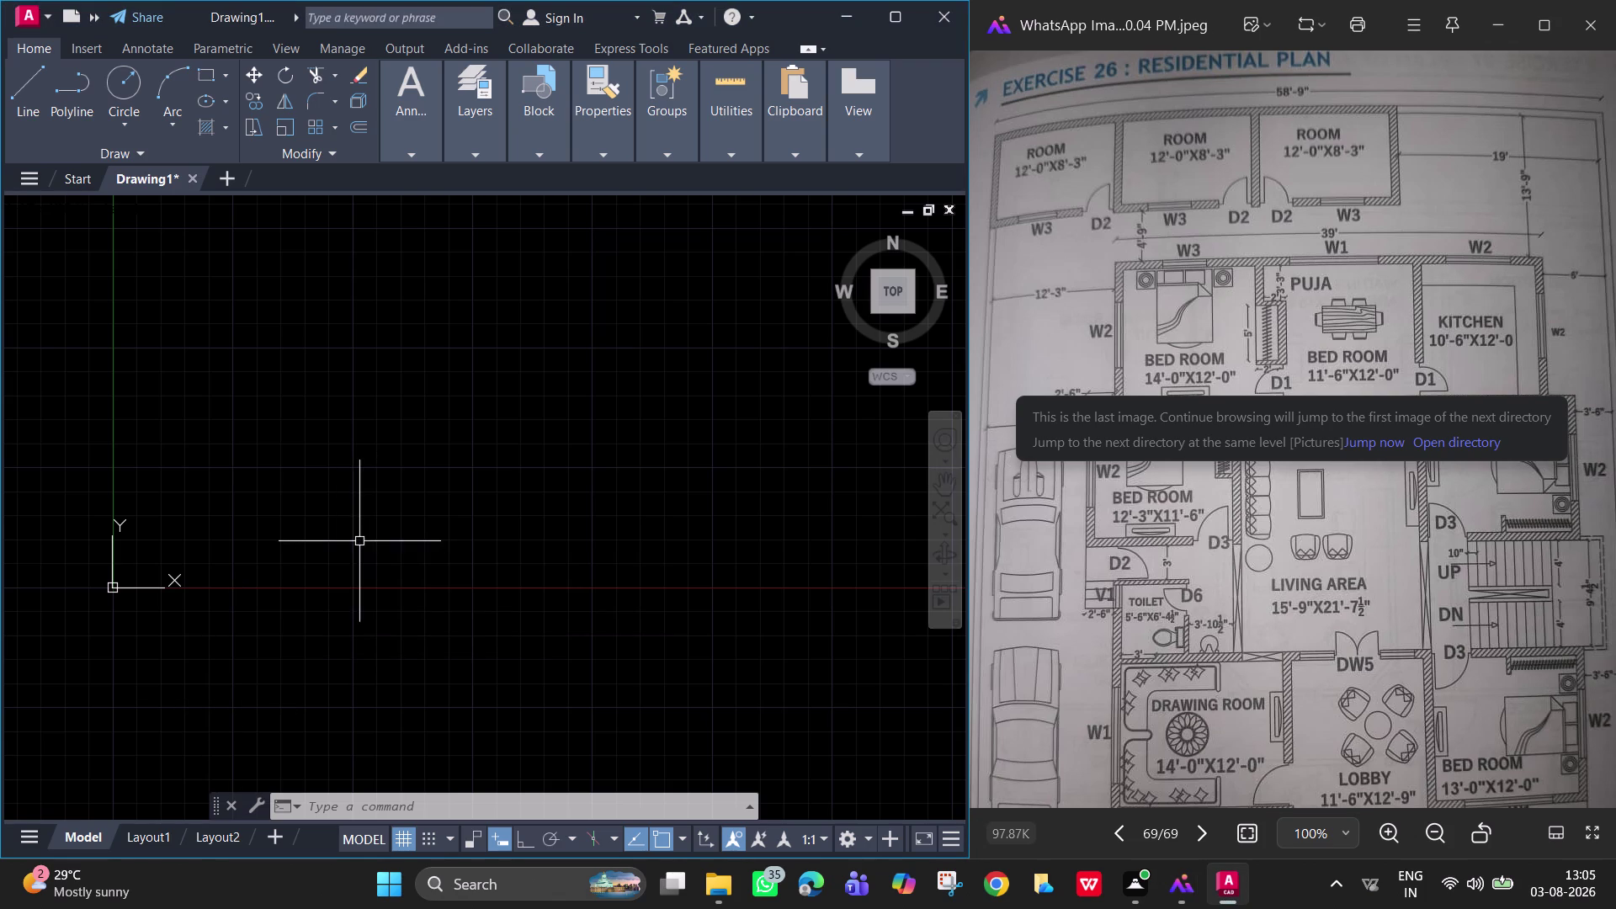
Place a horizontal construction line near the top using XLINE's Hor option.
text(xl)
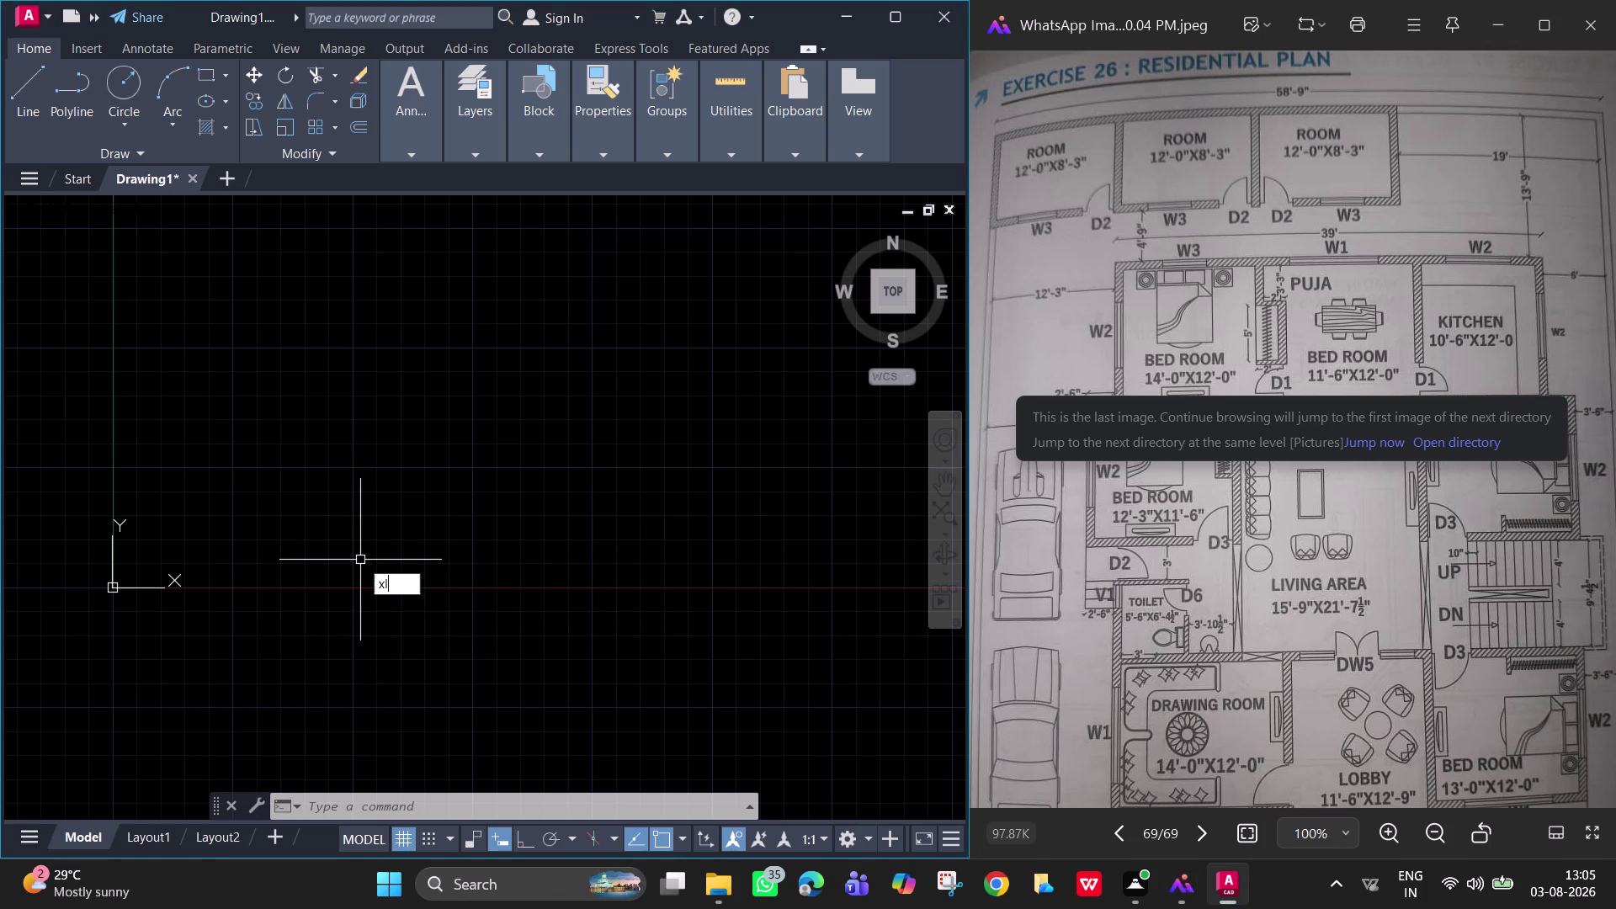
key(Return)
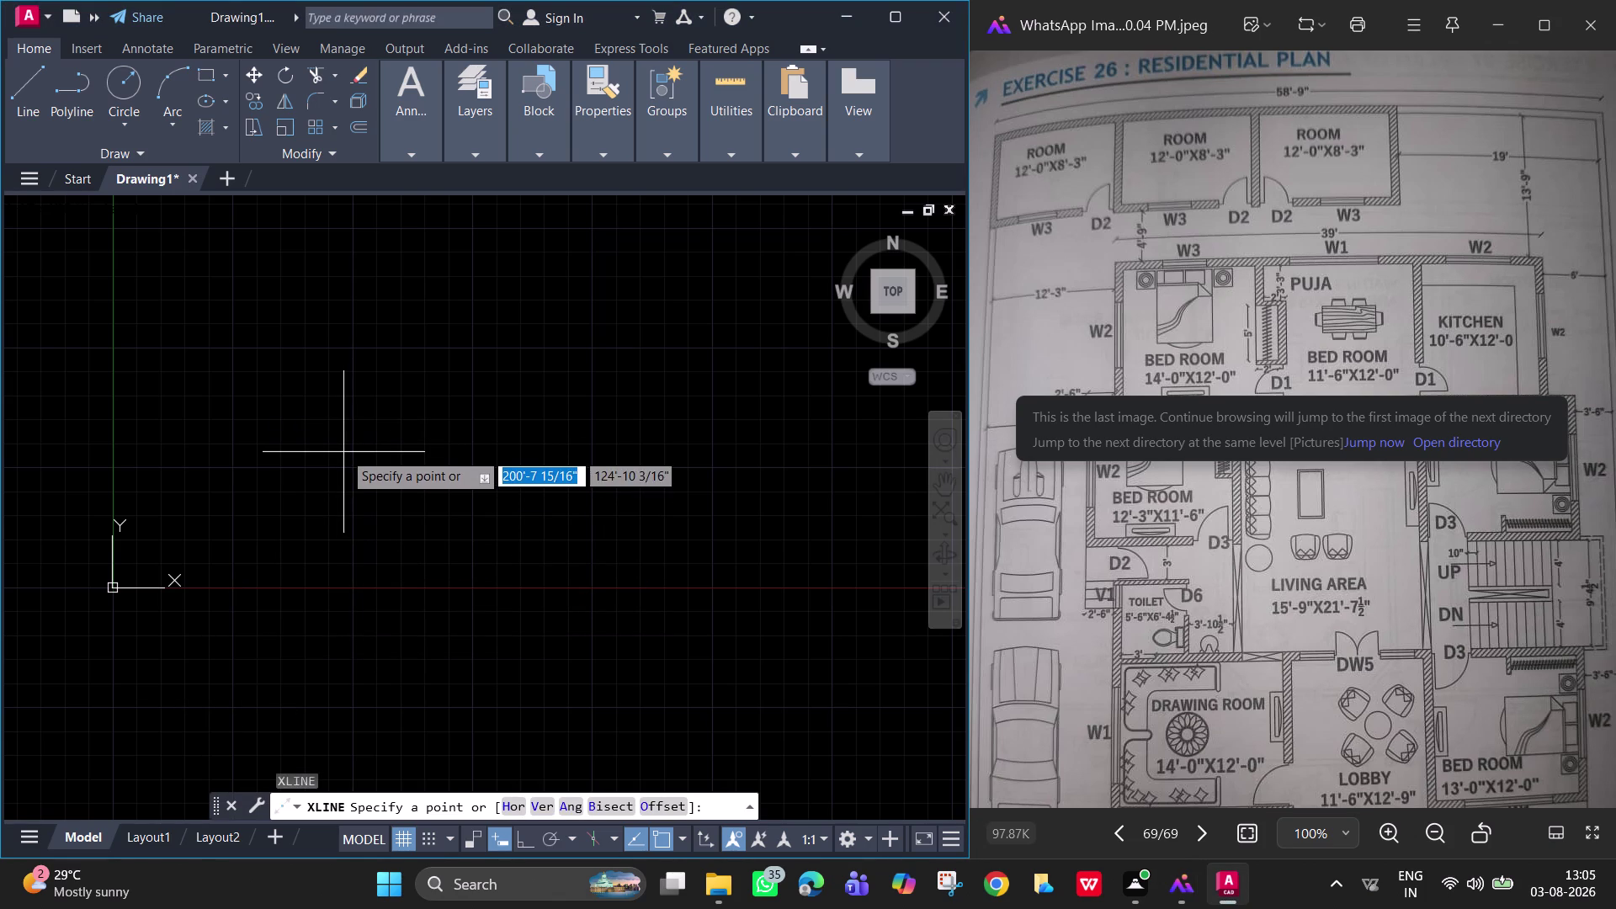
text(h')
key(Return)
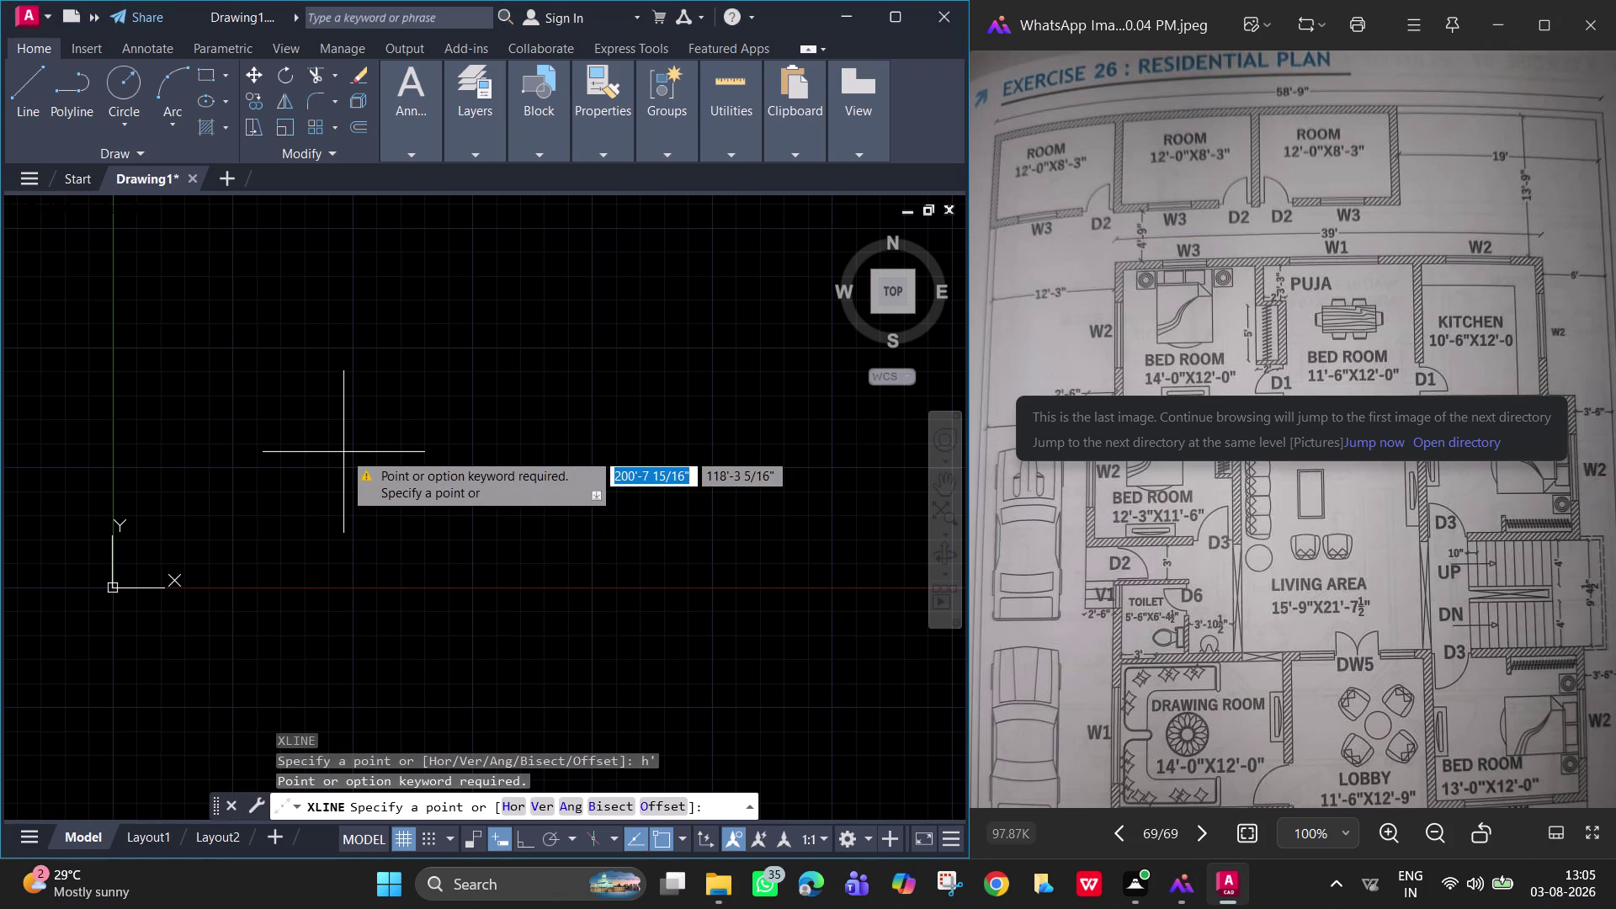
click(516, 819)
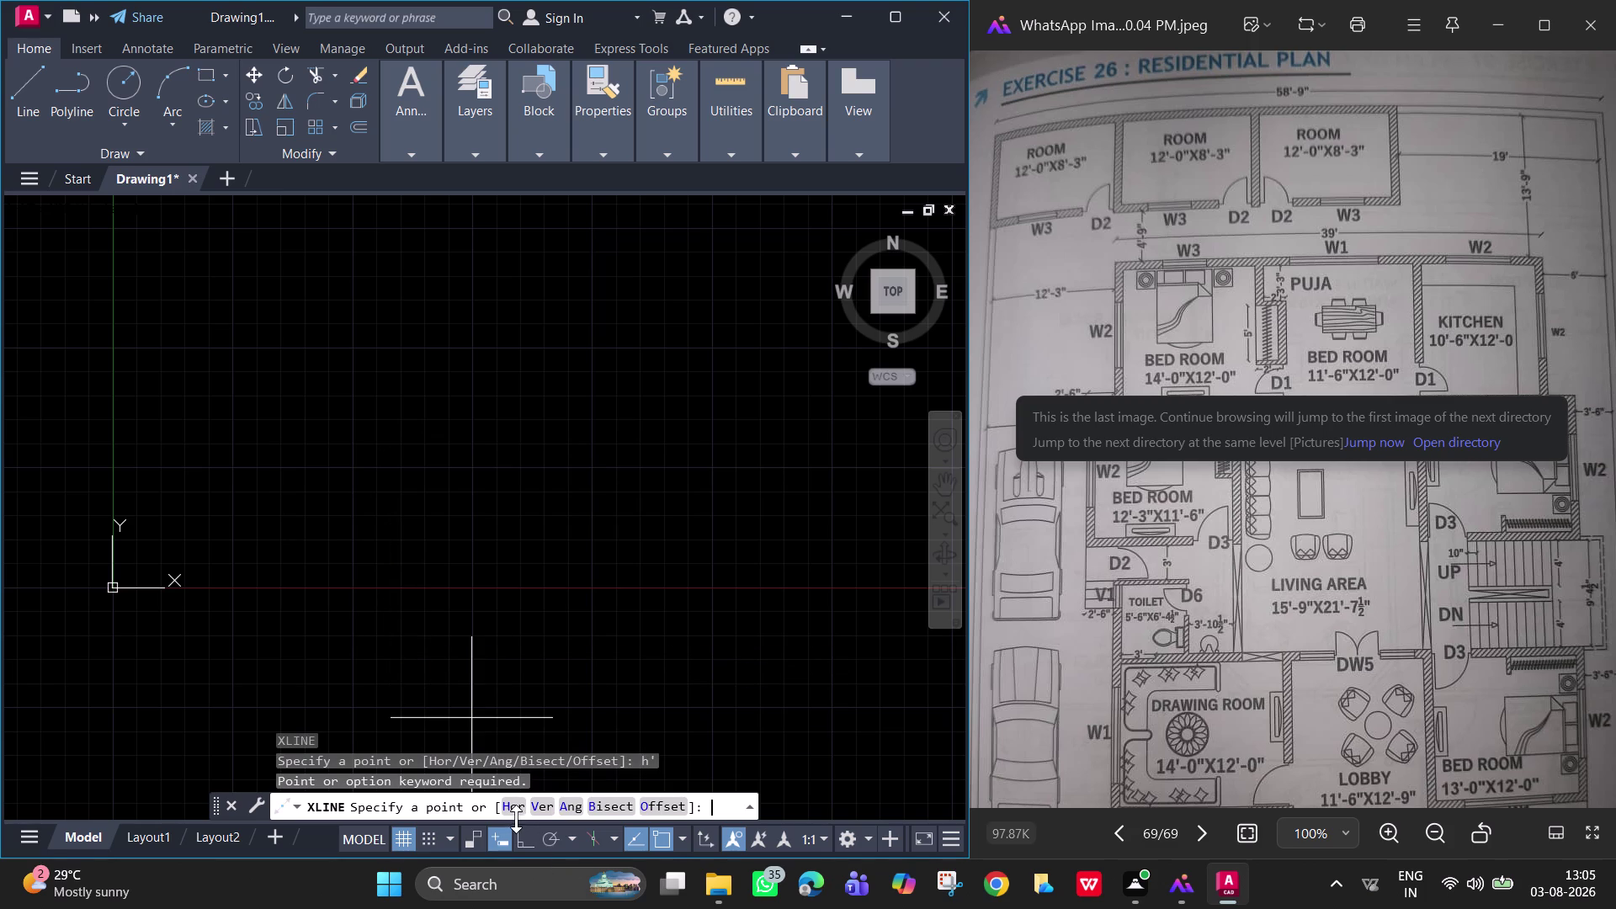
click(513, 808)
click(346, 276)
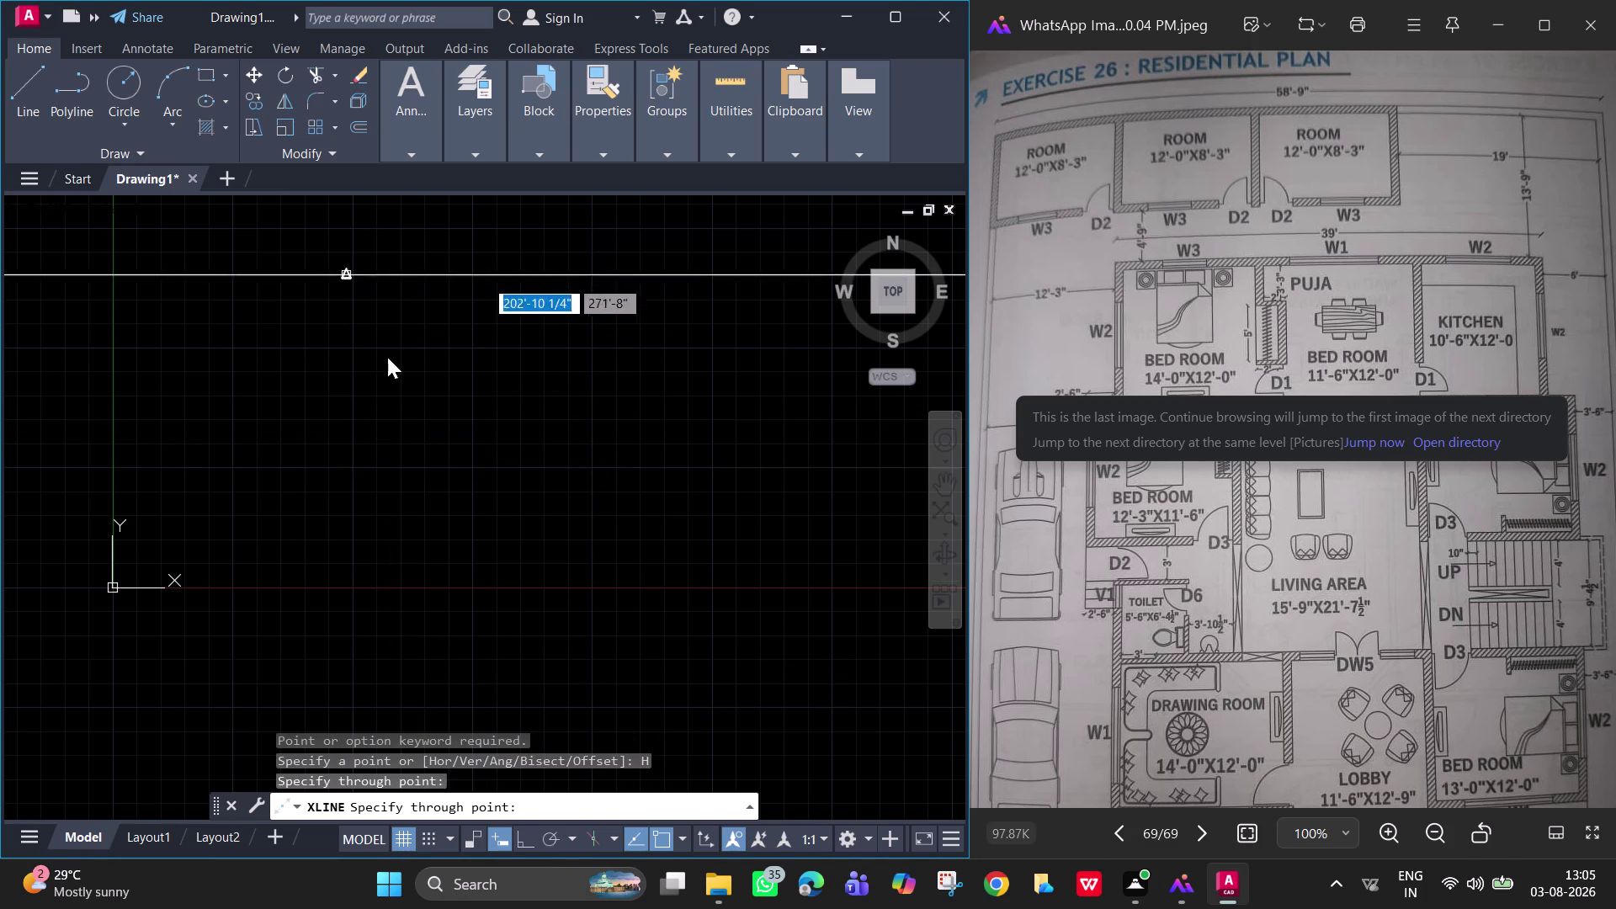
key(space)
Add vertical construction lines, panning over them, and move the photo window aside.
key(space)
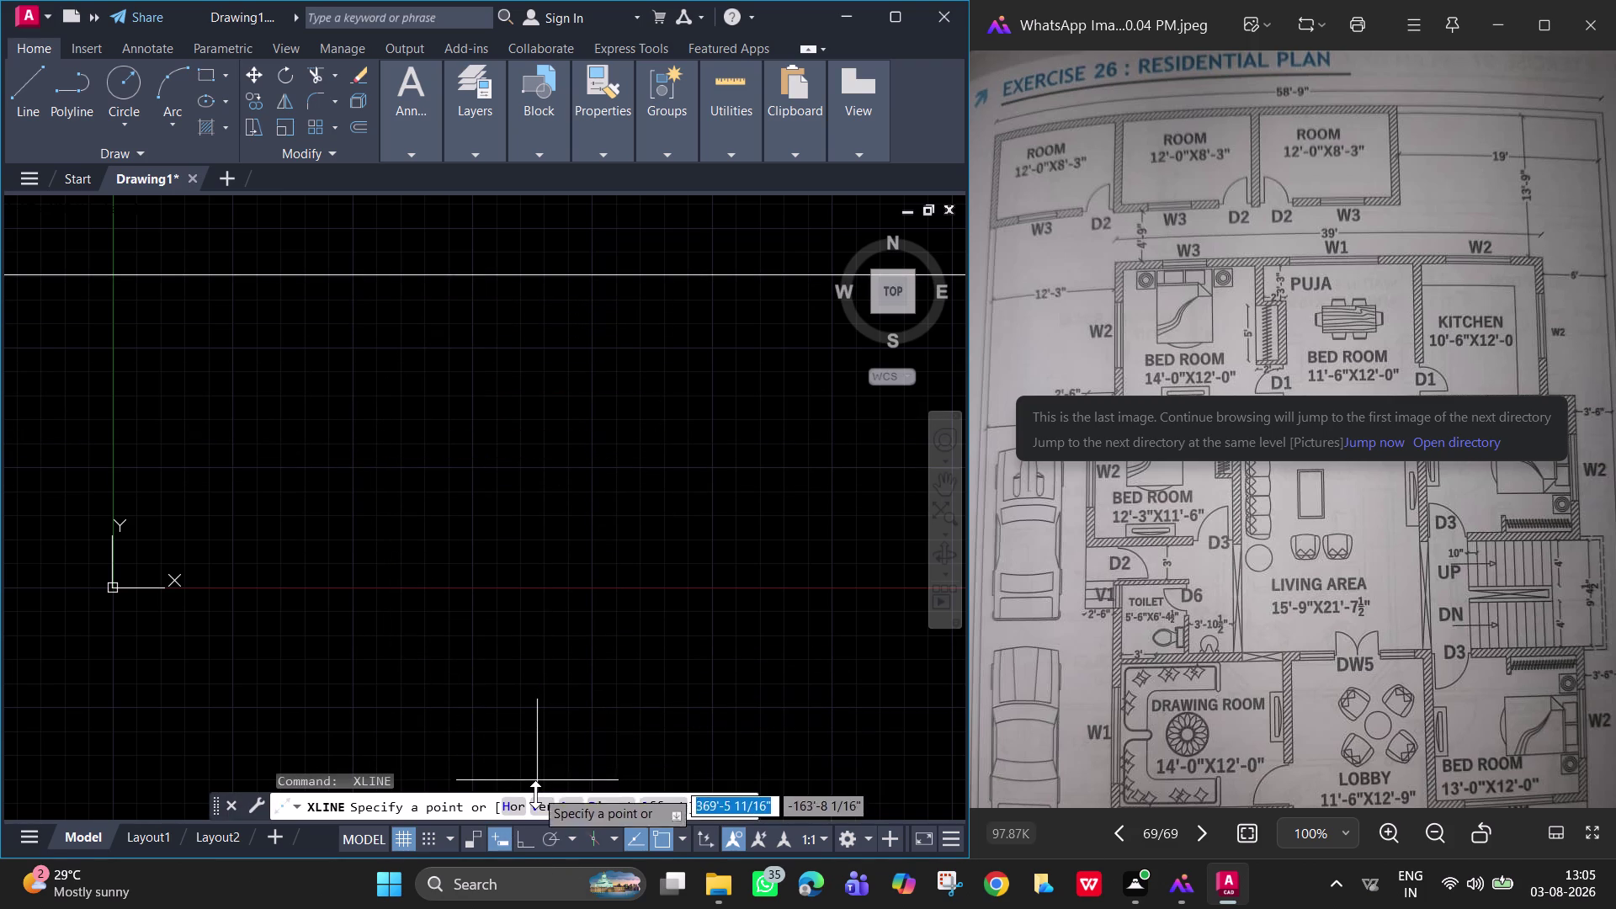
click(544, 812)
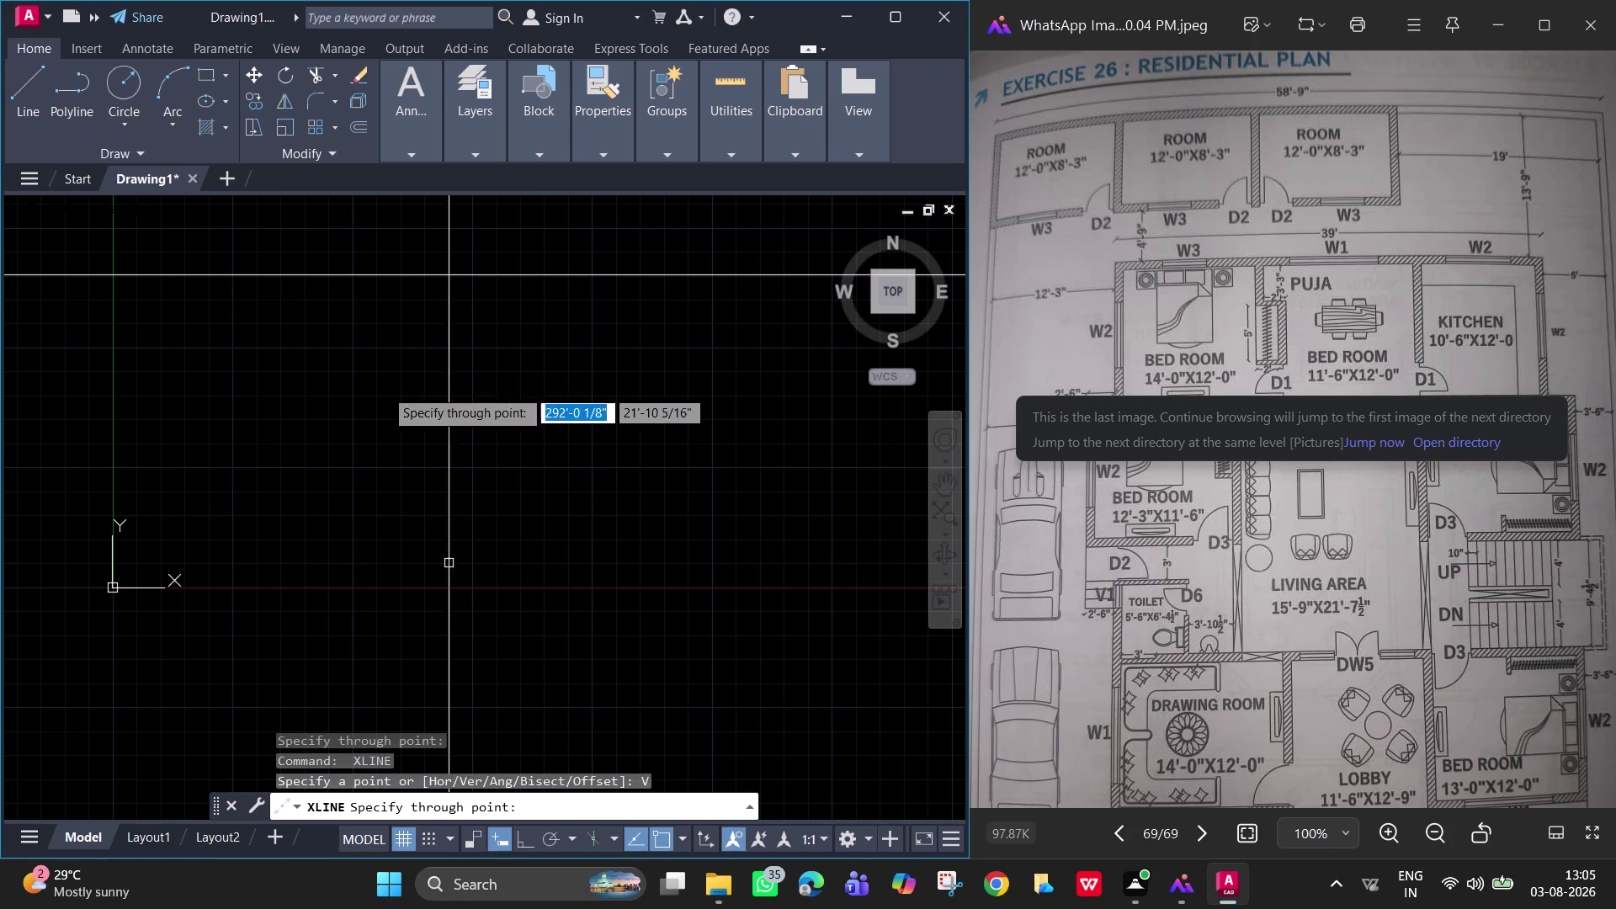
click(314, 274)
scroll(down, 3)
middle_drag(351, 382, 226, 357)
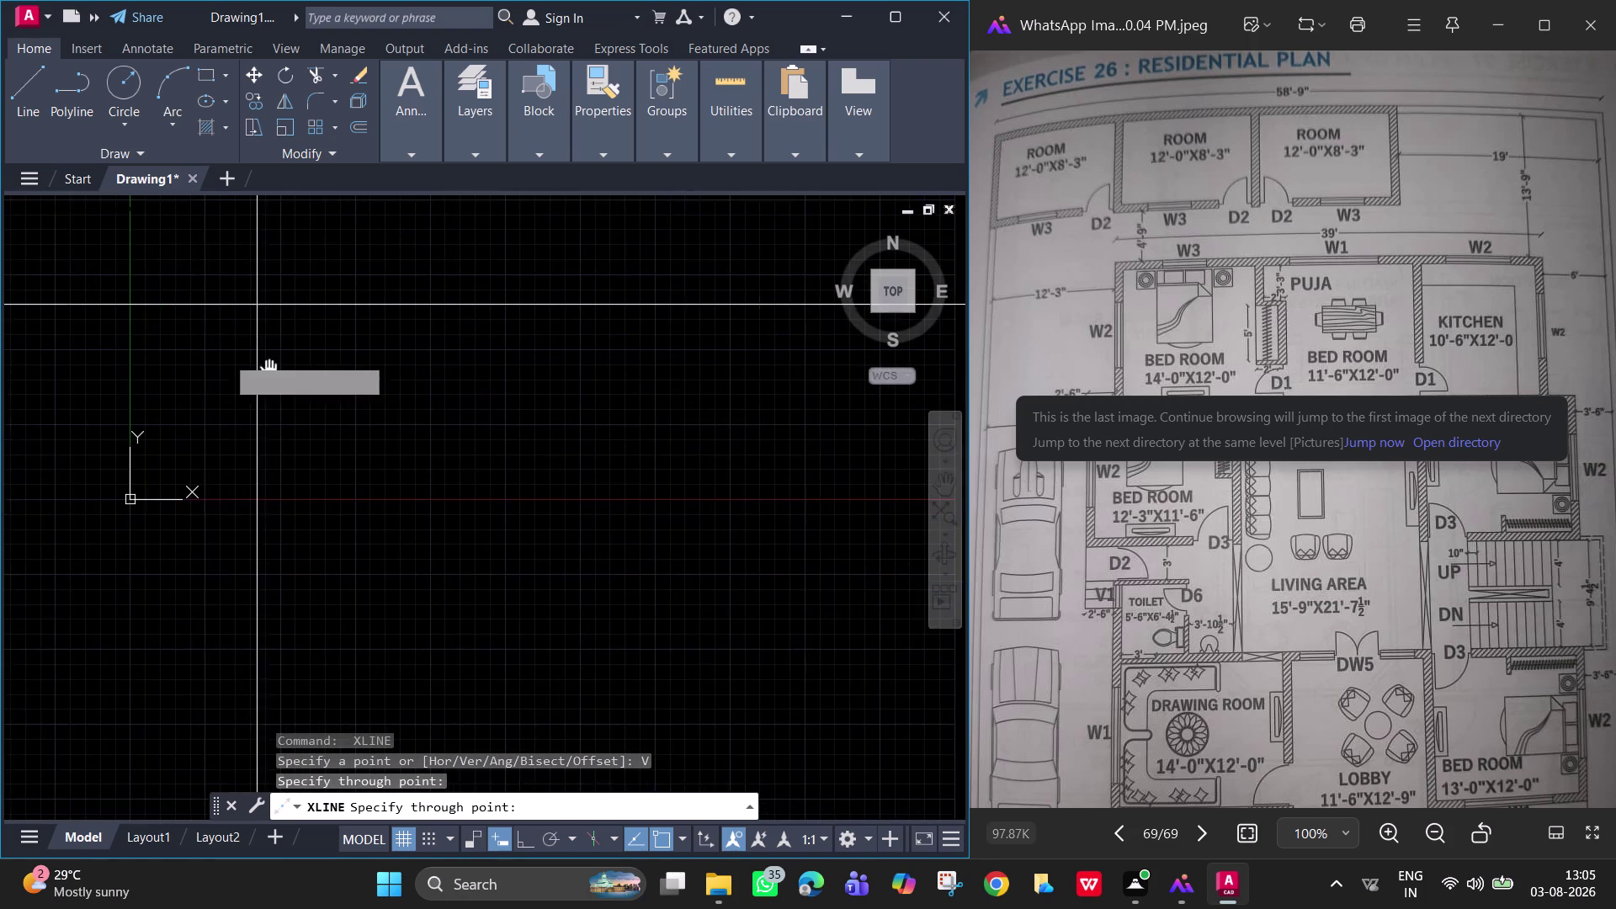
scroll(up, 3)
middle_drag(233, 350, 133, 346)
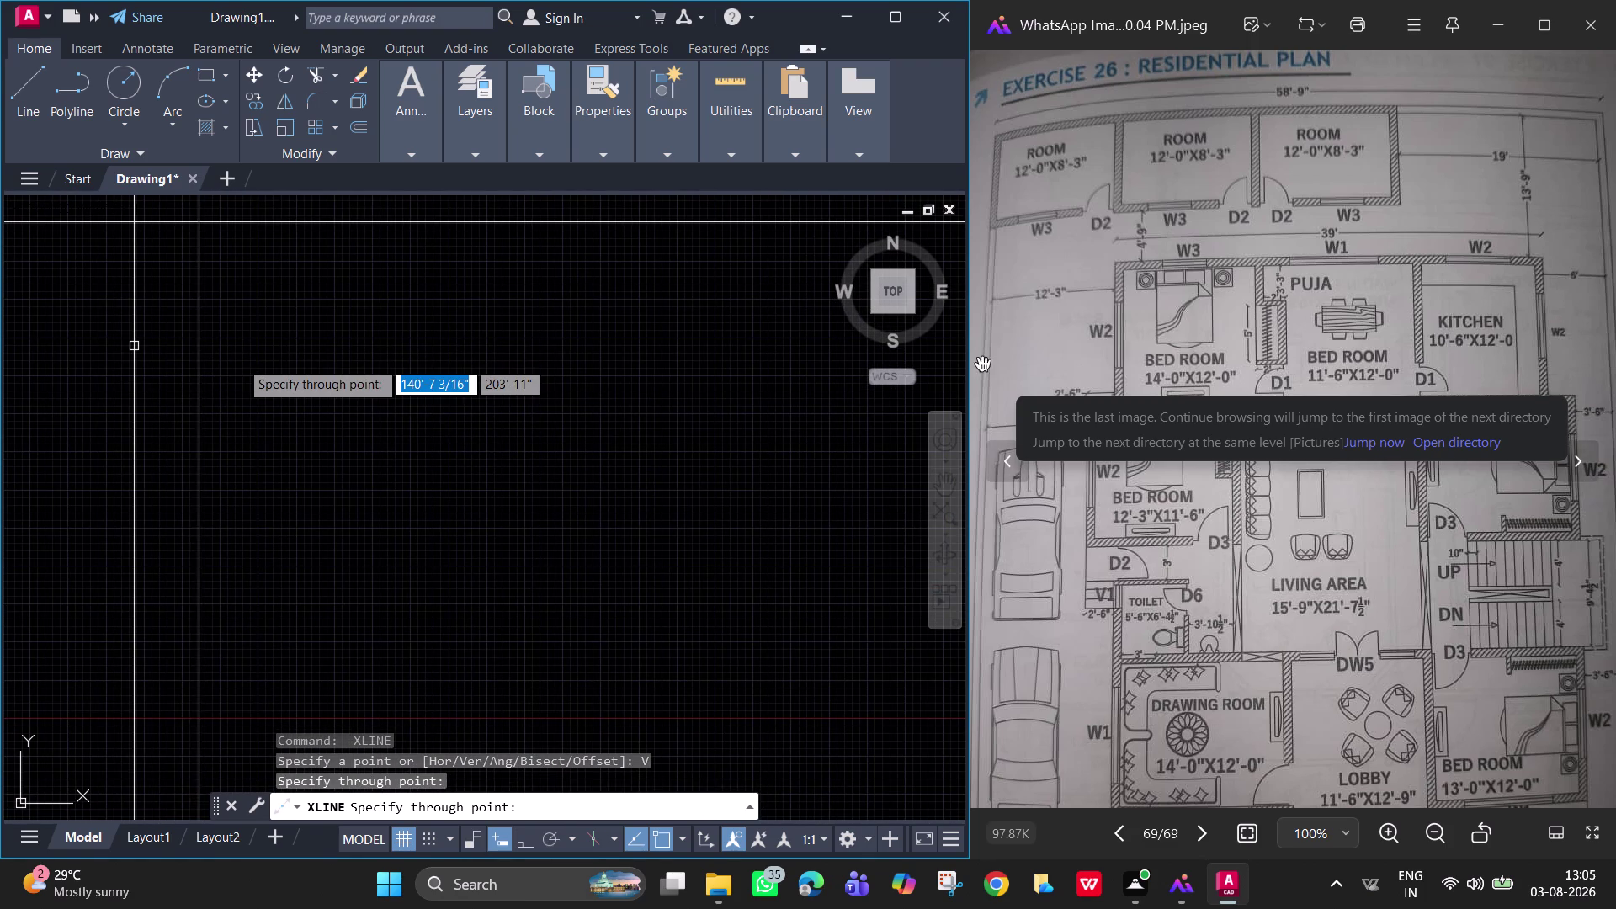
drag(974, 360, 1088, 368)
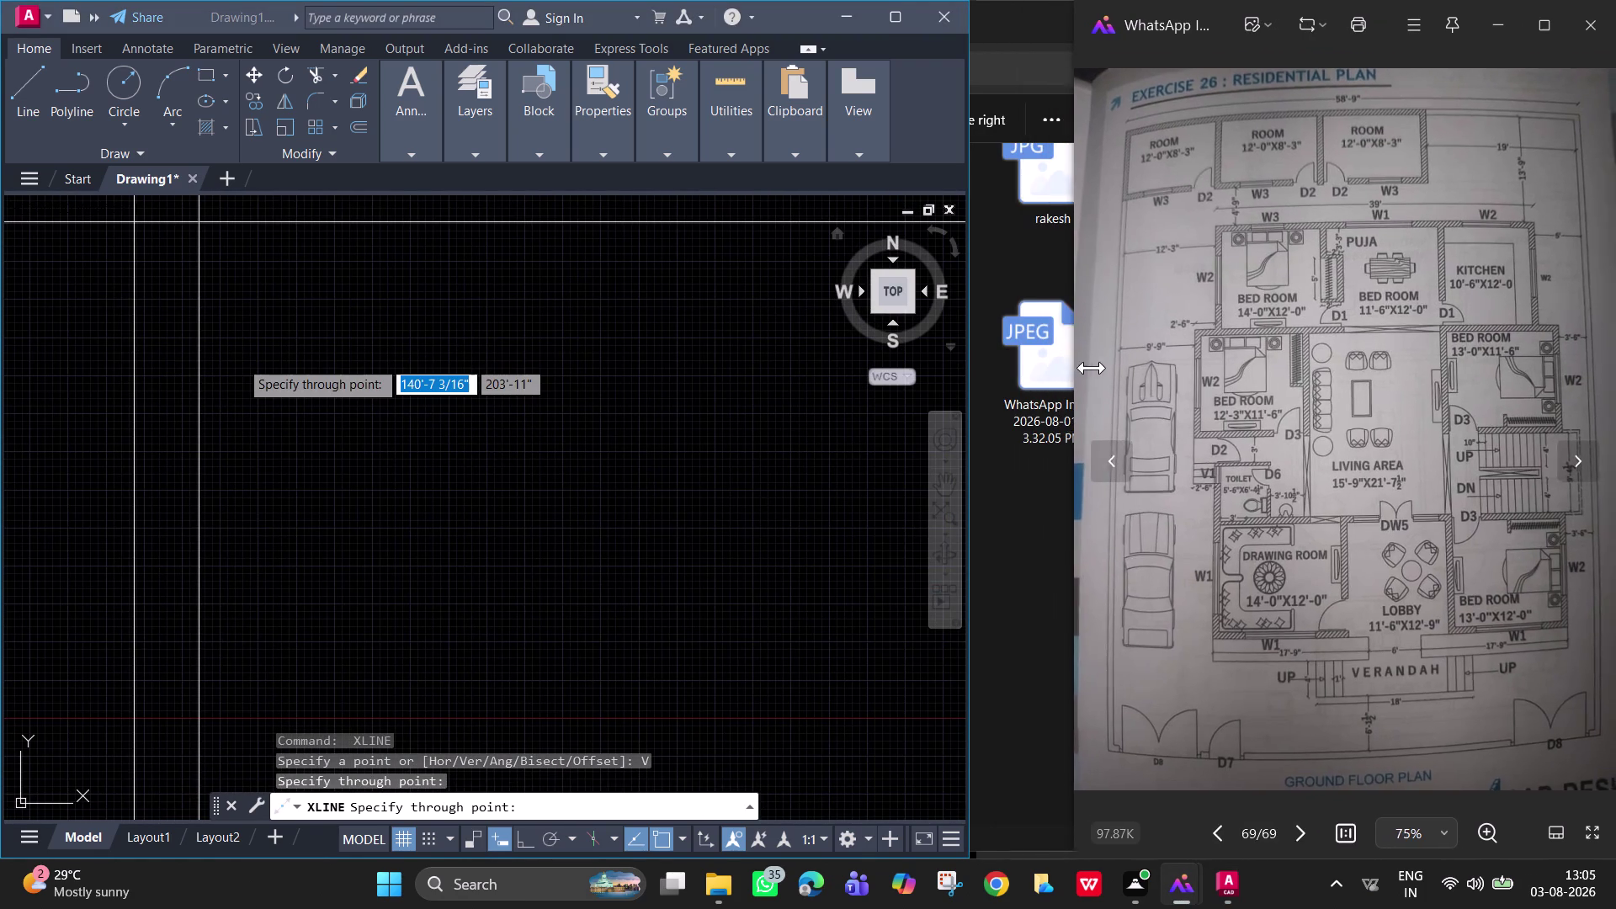
Narrow the reference photo window and widen the AutoCAD window beside it.
drag(1087, 368, 1135, 376)
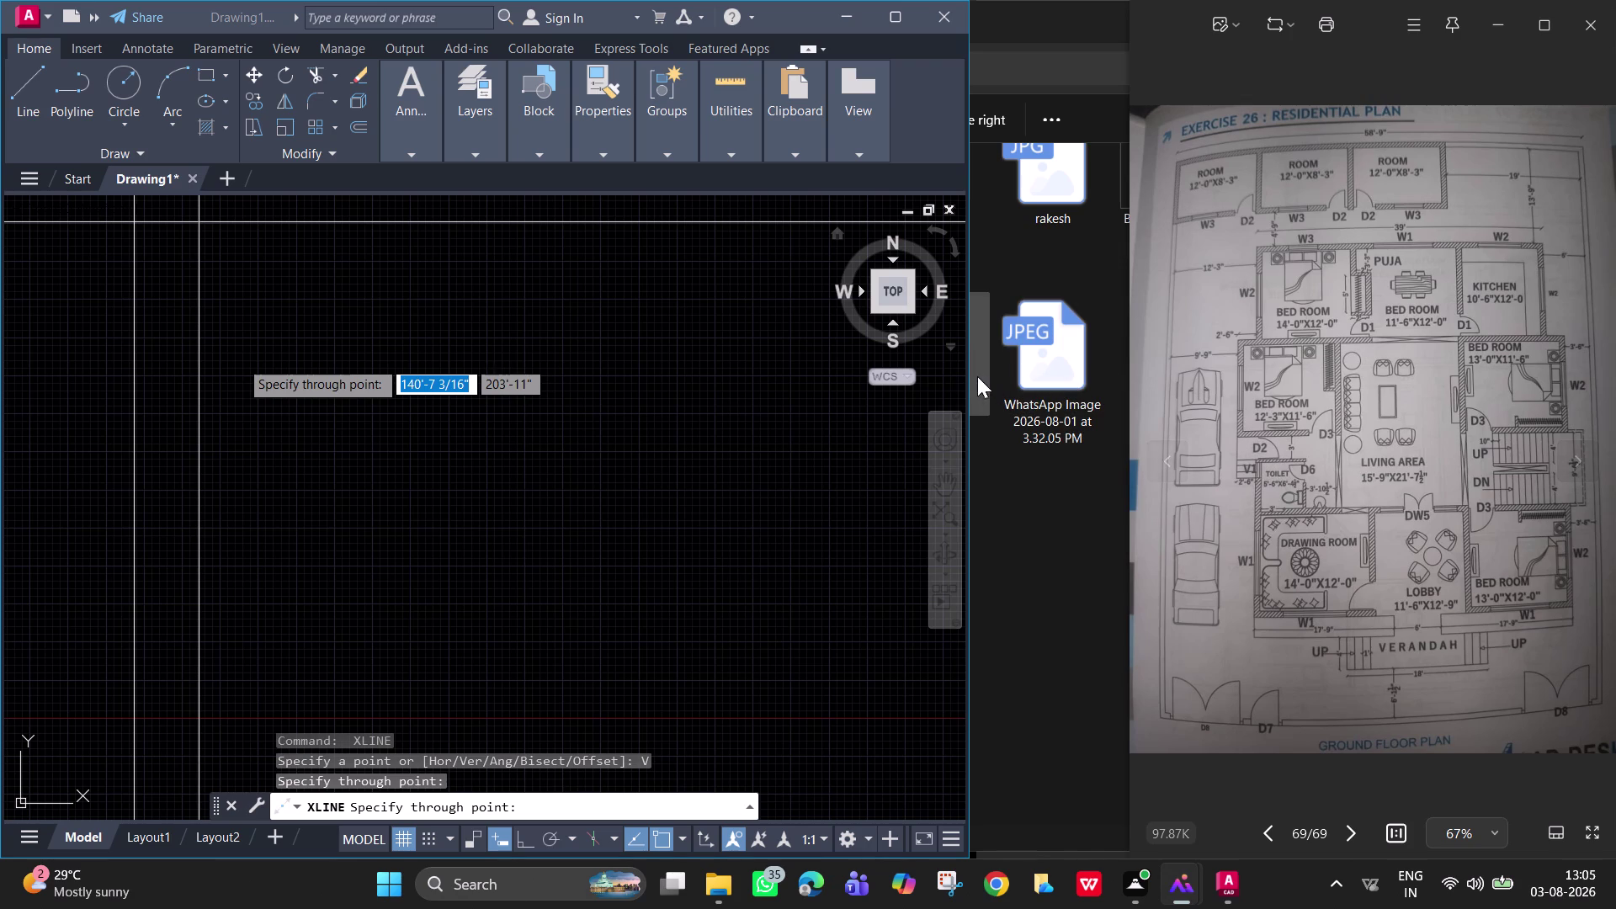
drag(967, 376, 1110, 392)
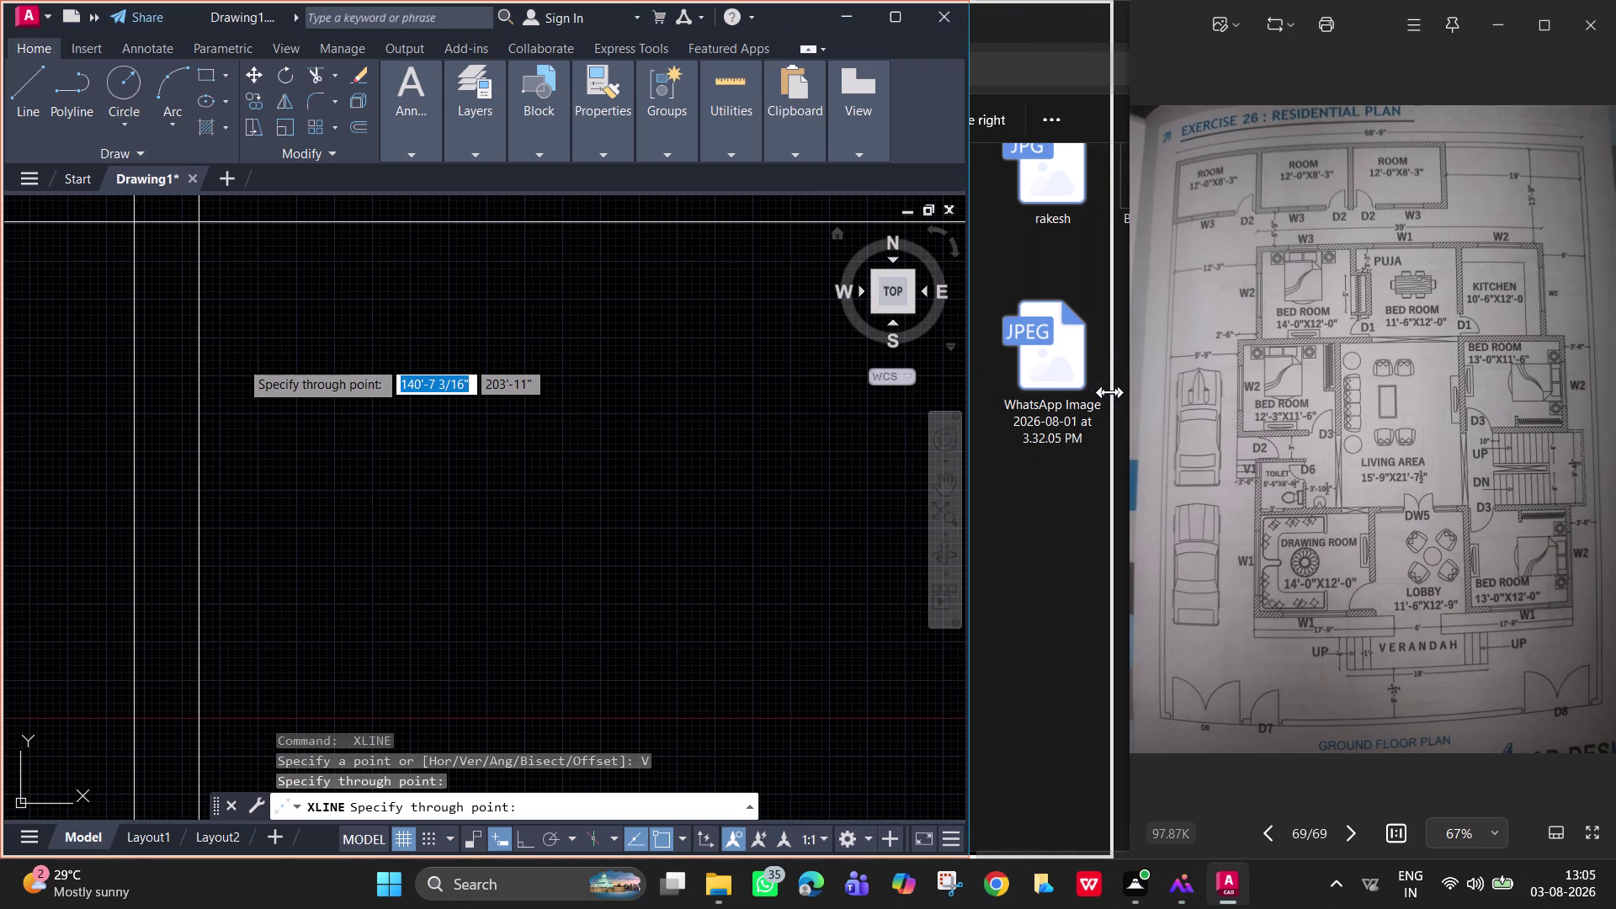
drag(1110, 392, 1129, 393)
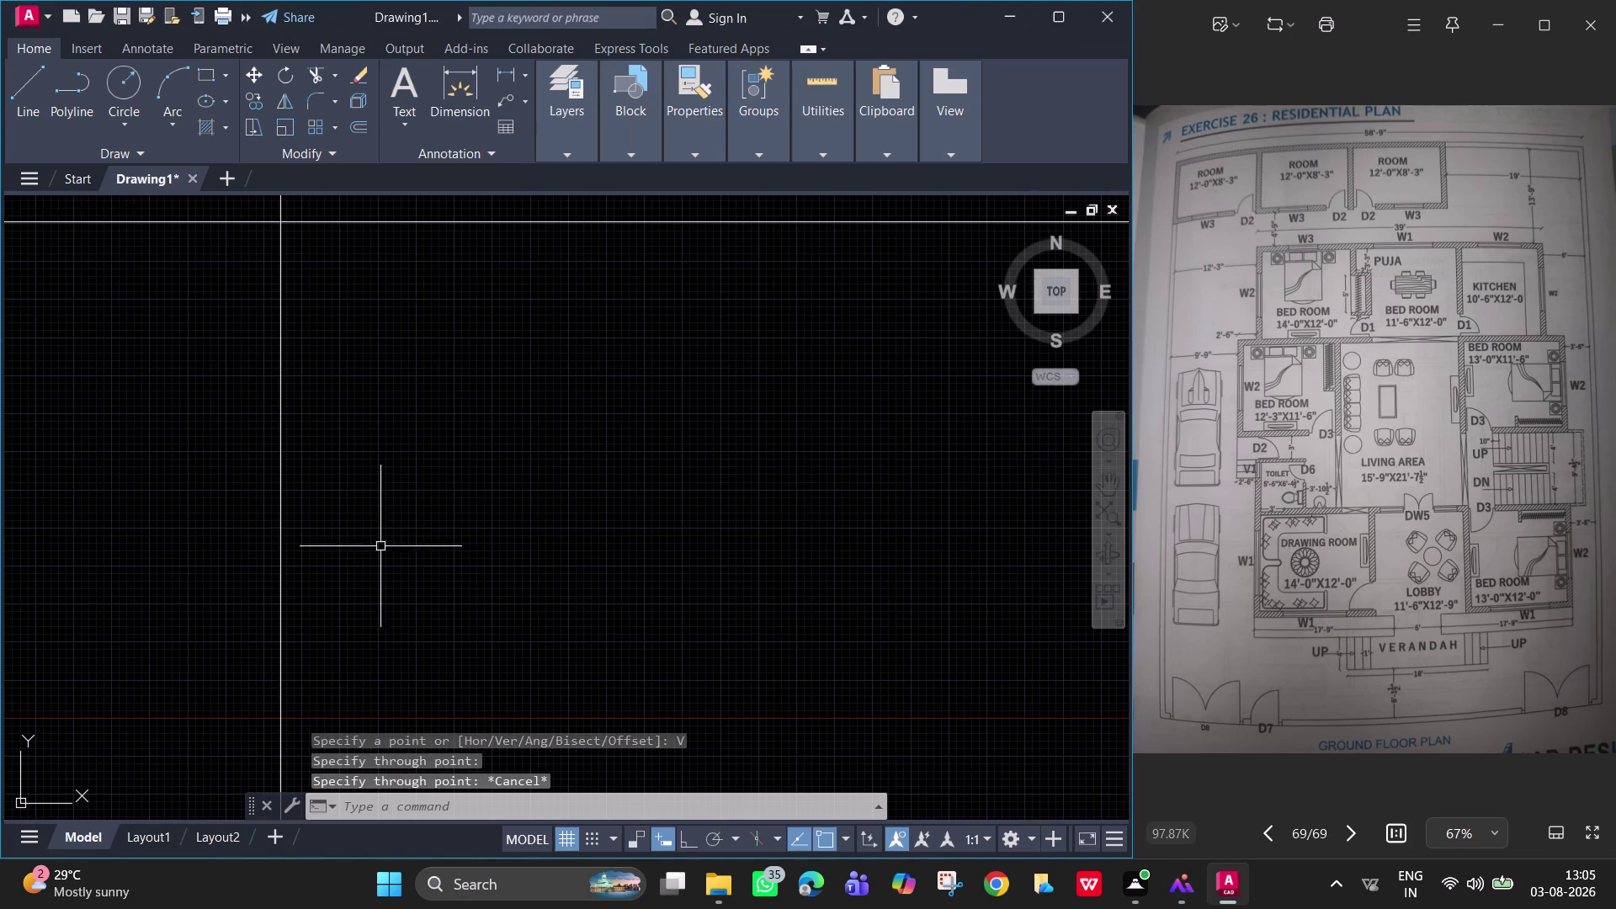
Pan and zoom the drawing to recentre the construction lines, then pan the photo.
middle_drag(229, 216, 172, 354)
scroll(up, 3)
middle_drag(230, 356, 175, 340)
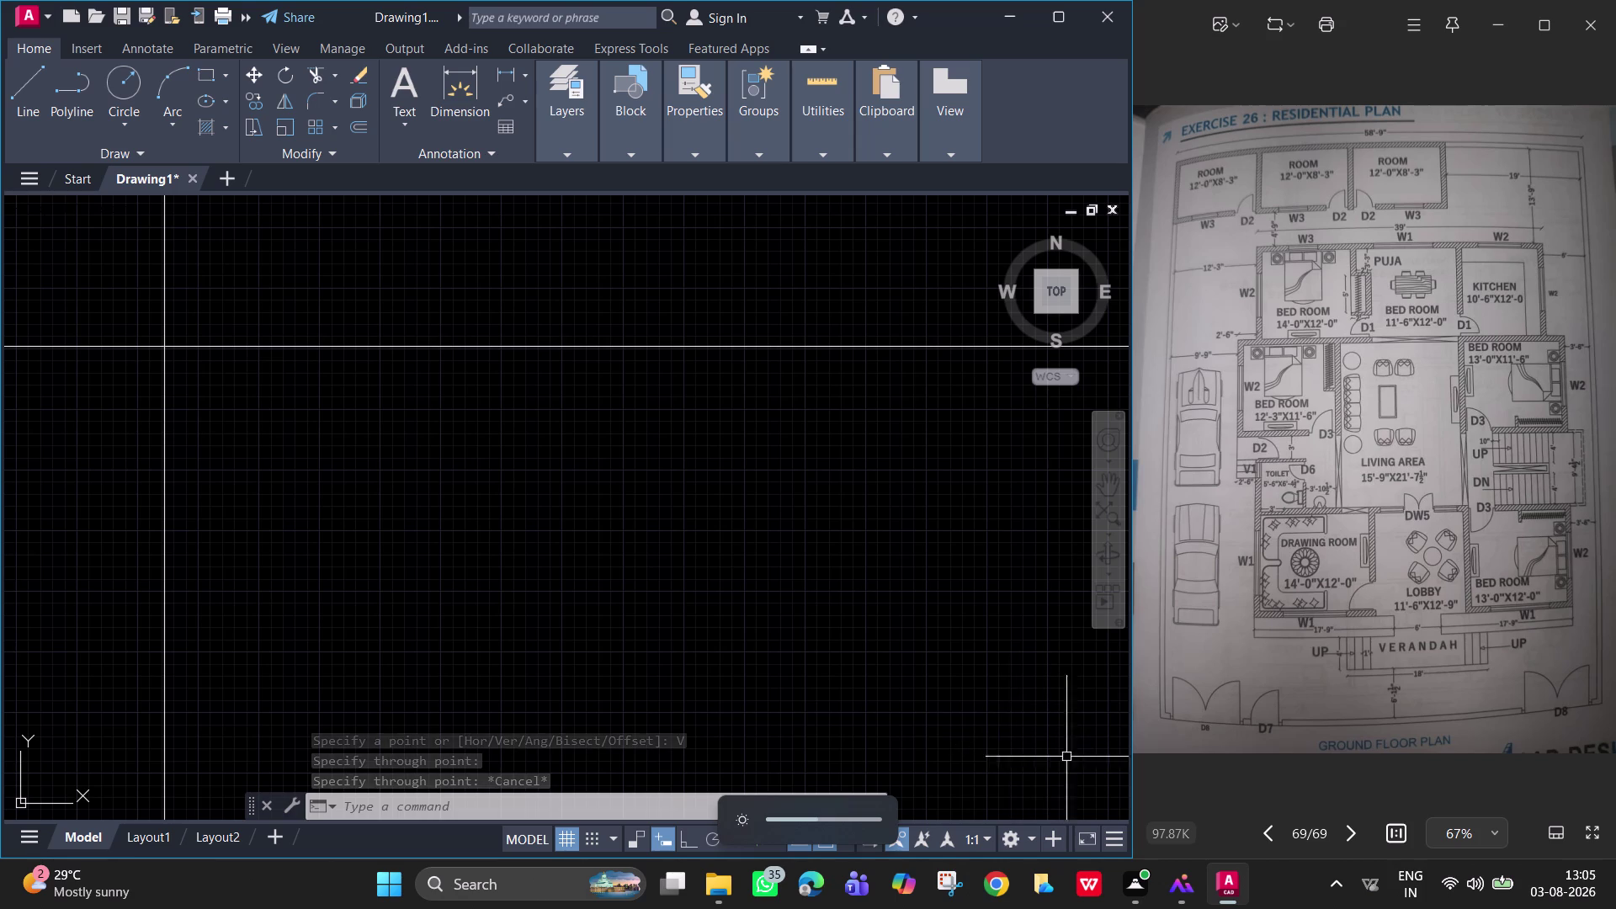
scroll(up, 3)
middle_drag(1338, 213, 1406, 334)
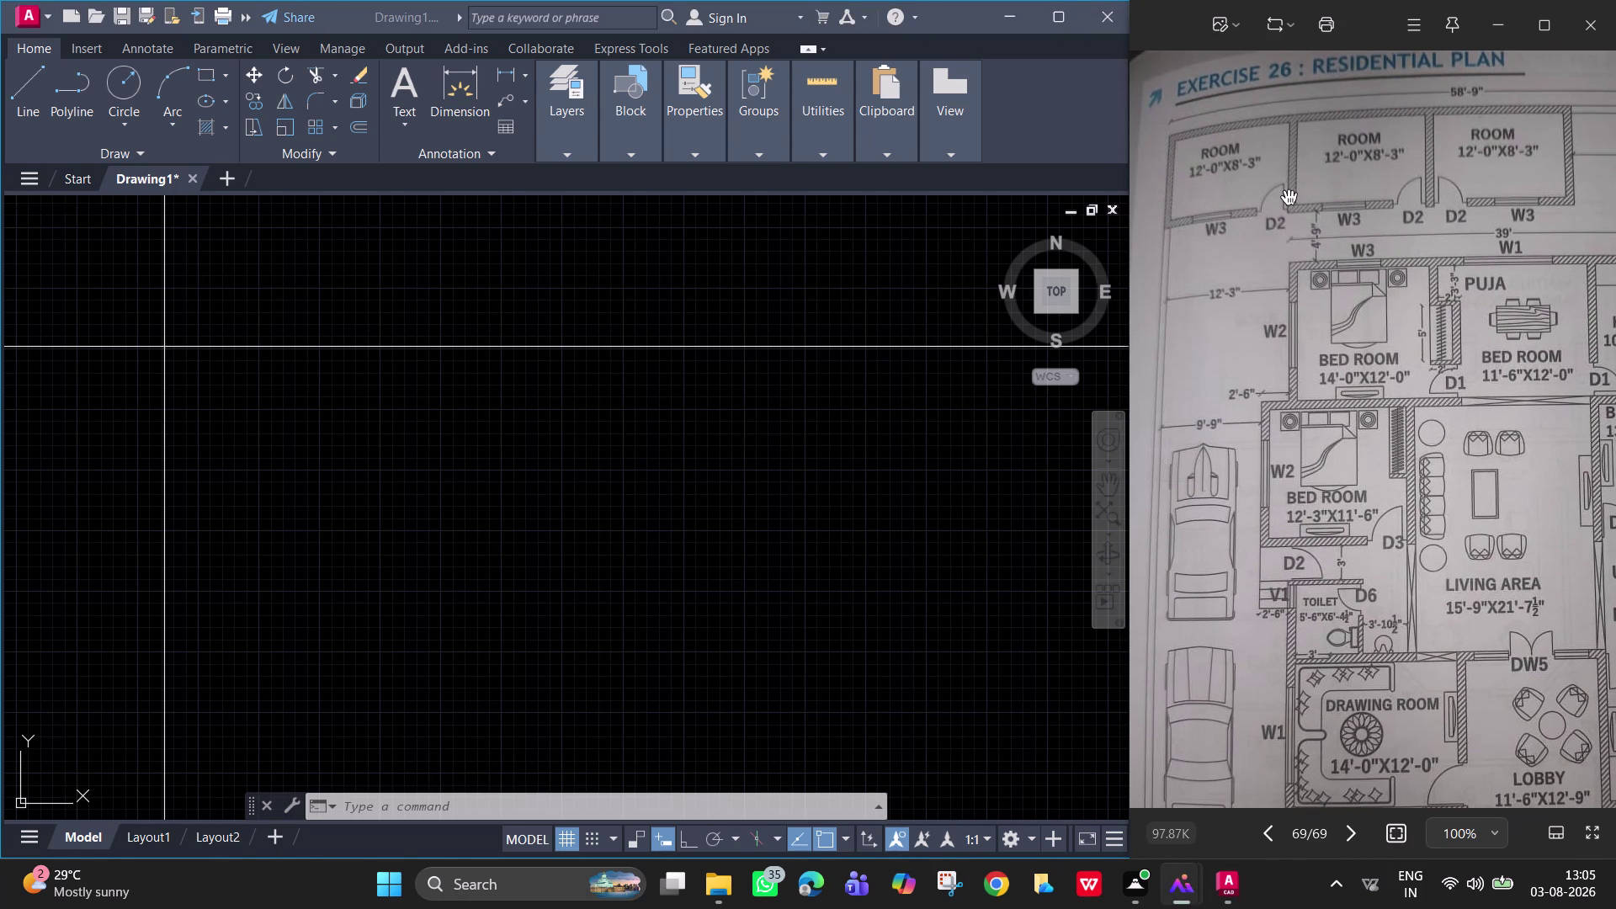
scroll(up, 3)
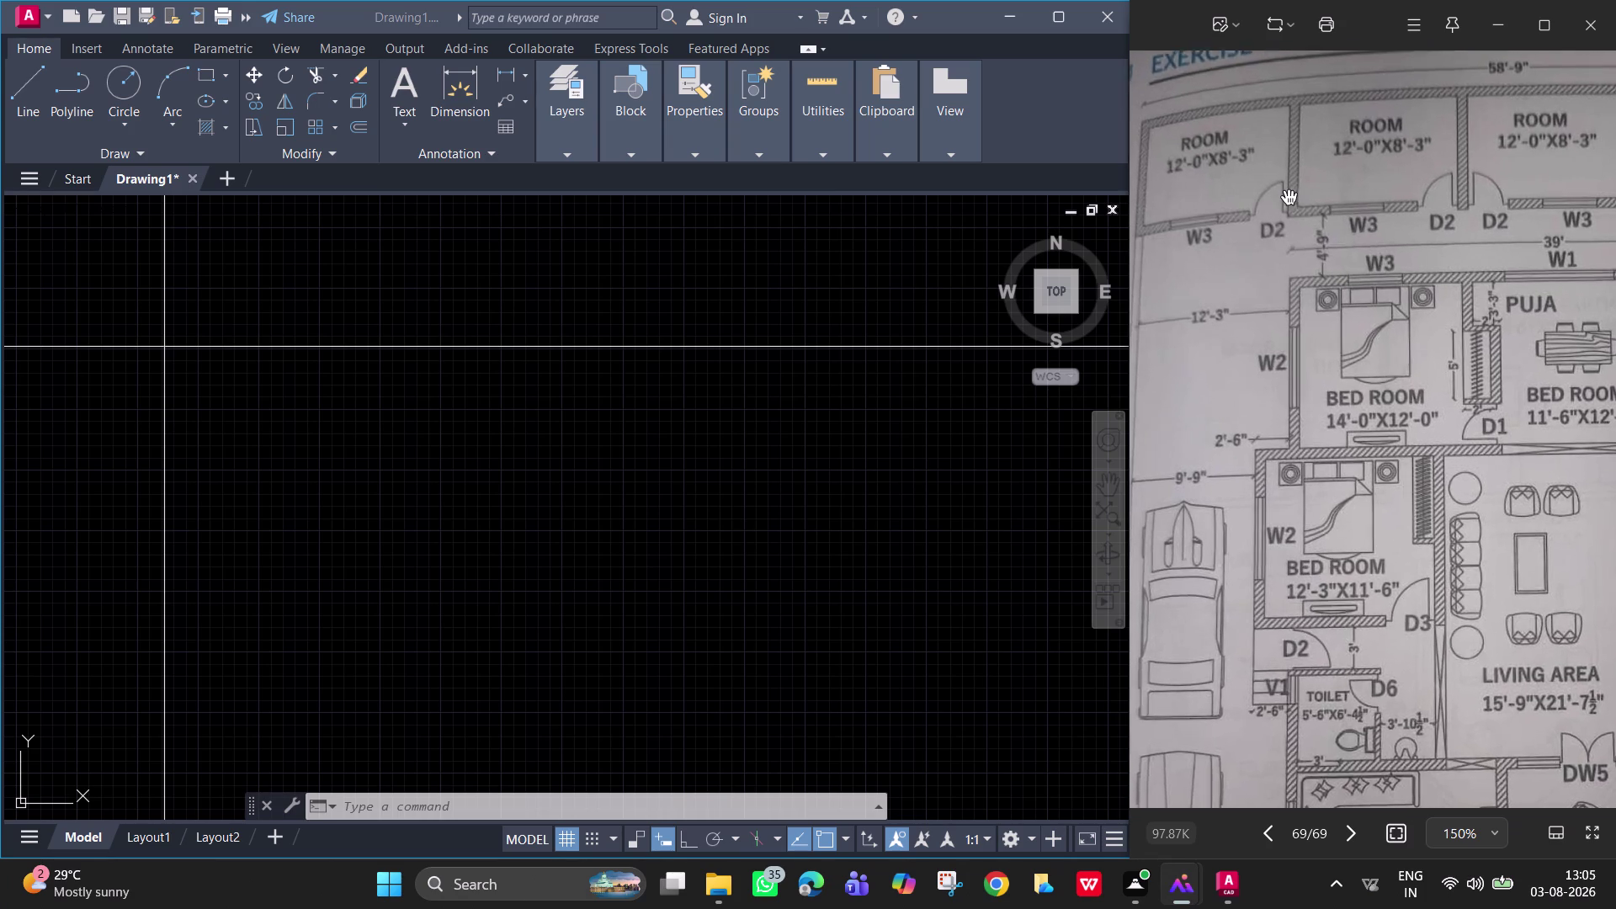
middle_drag(1363, 320, 1426, 331)
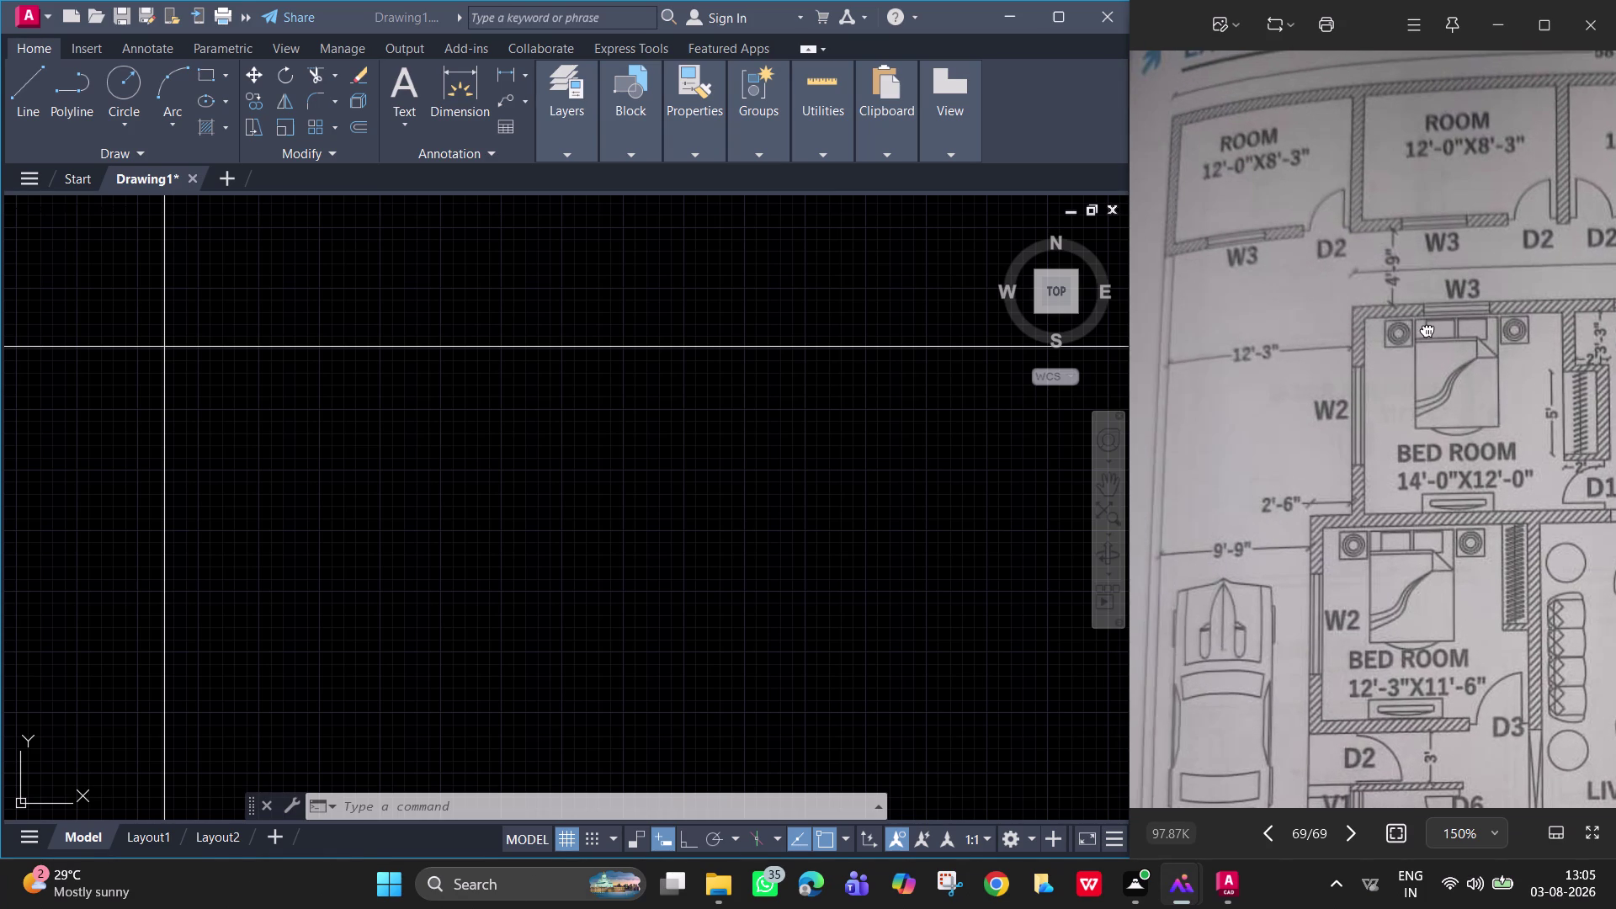
middle_drag(1427, 331, 1418, 332)
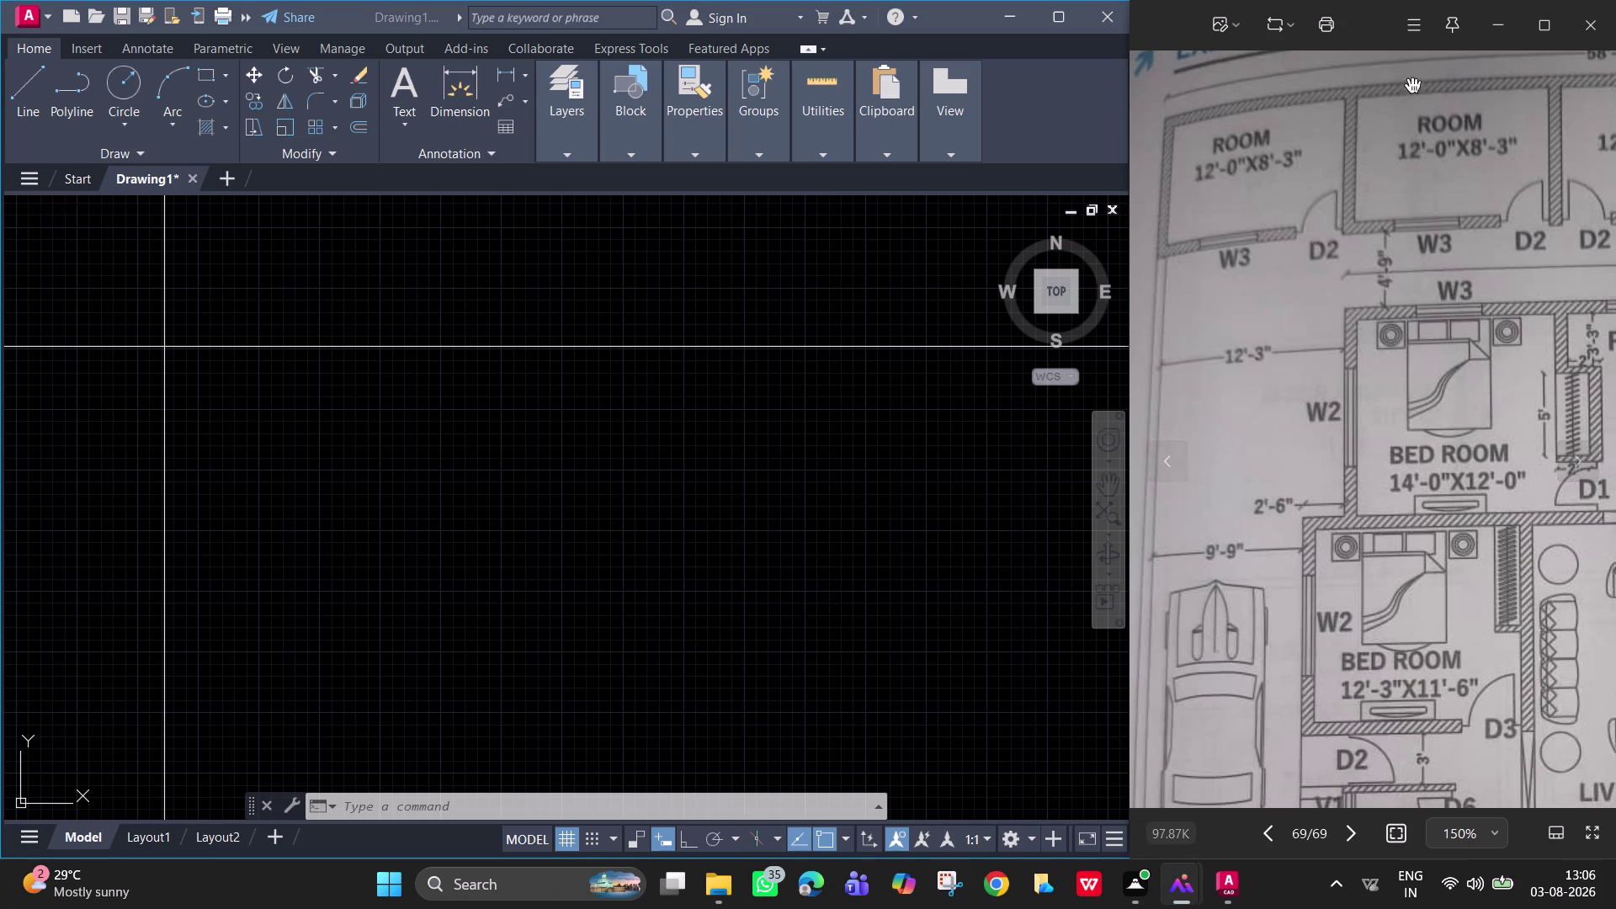
middle_drag(1518, 466, 1346, 464)
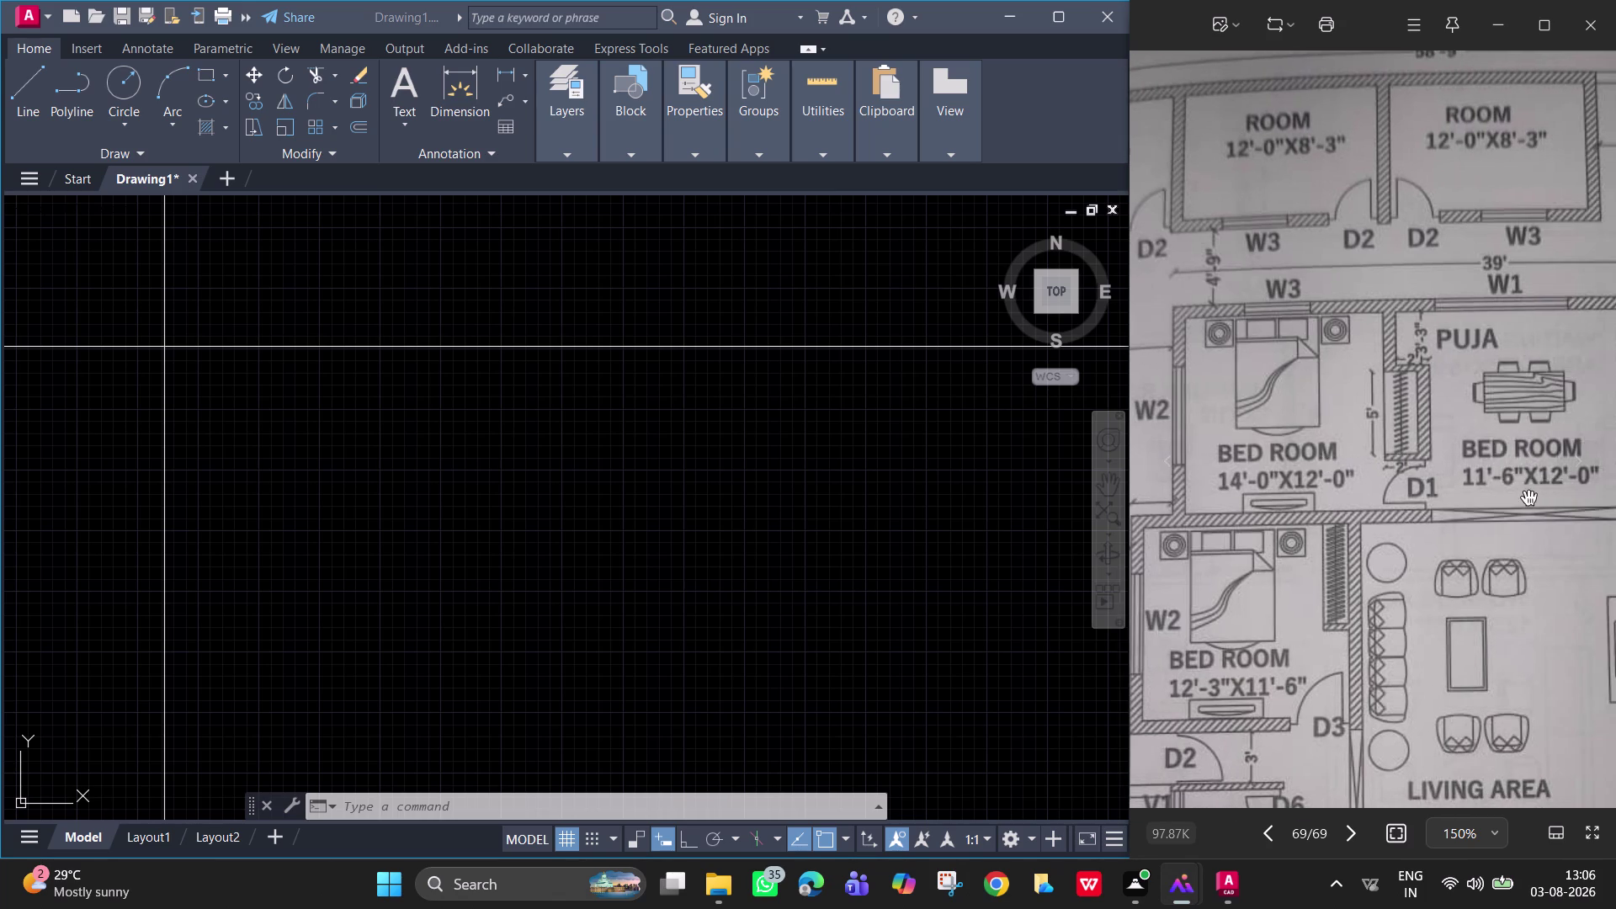
middle_drag(1541, 497, 1351, 424)
middle_drag(1532, 438, 1289, 440)
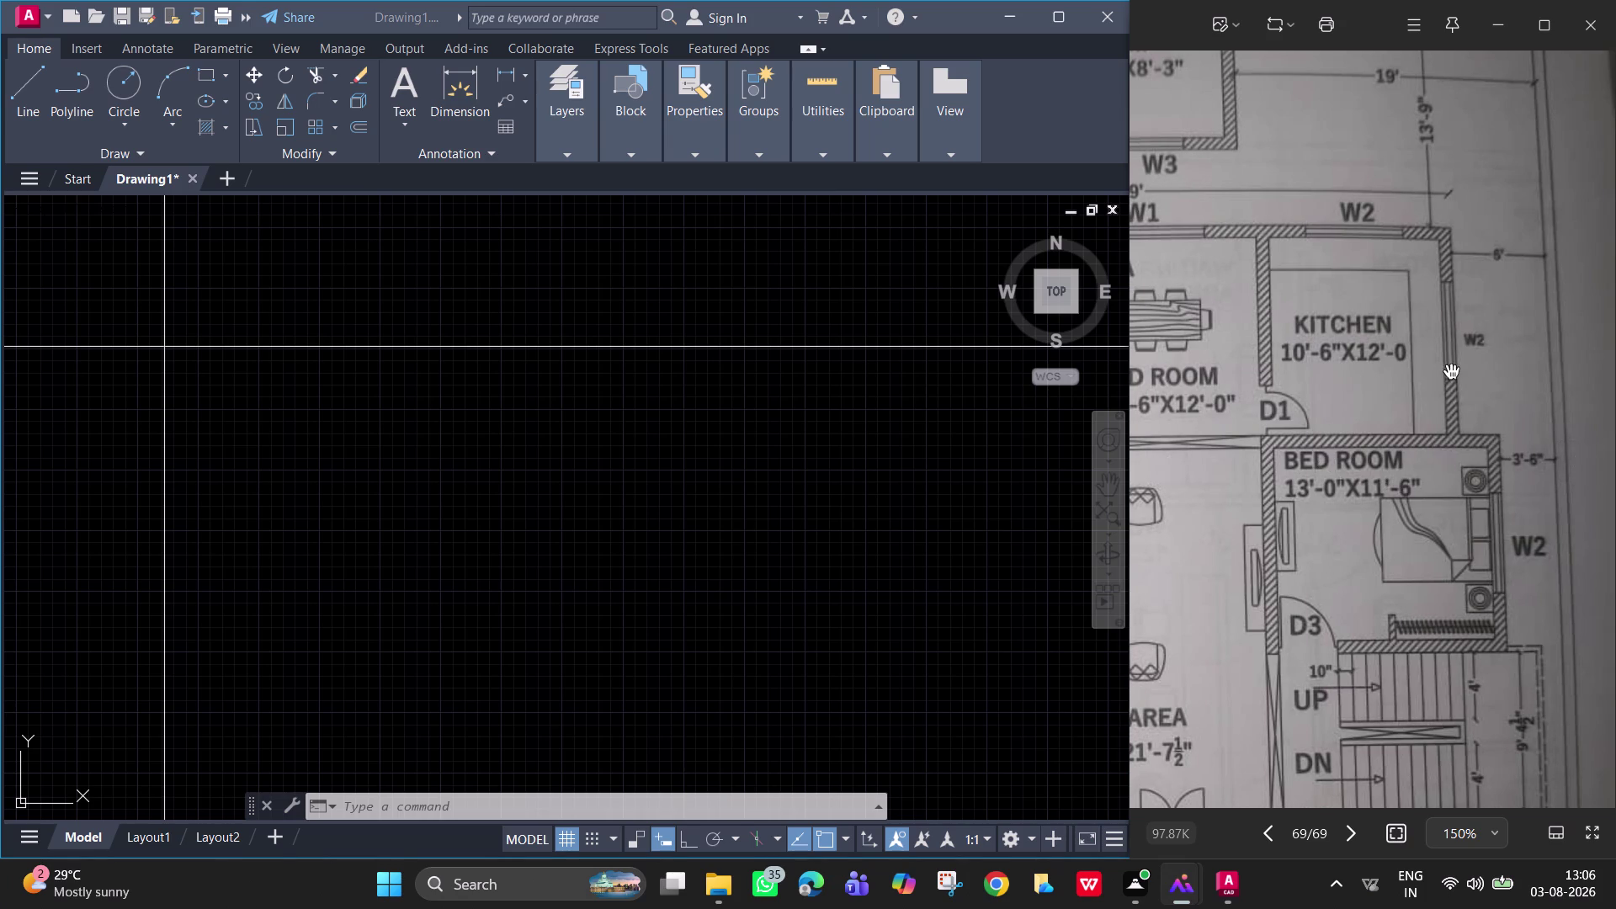
middle_drag(1503, 291, 1568, 299)
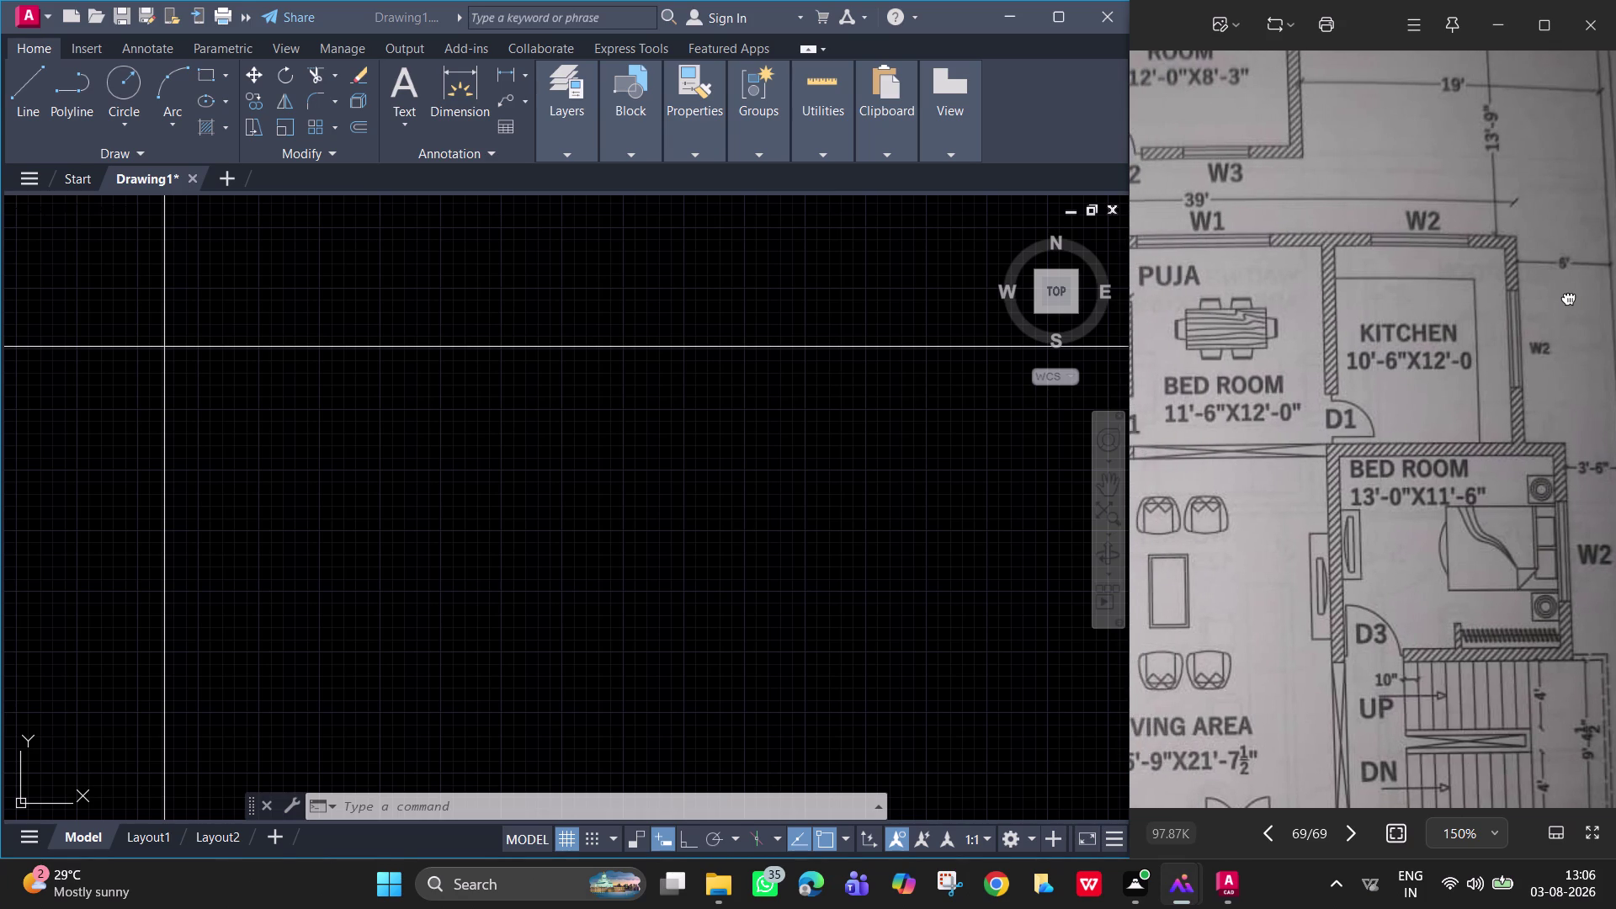
middle_drag(1568, 299, 1551, 485)
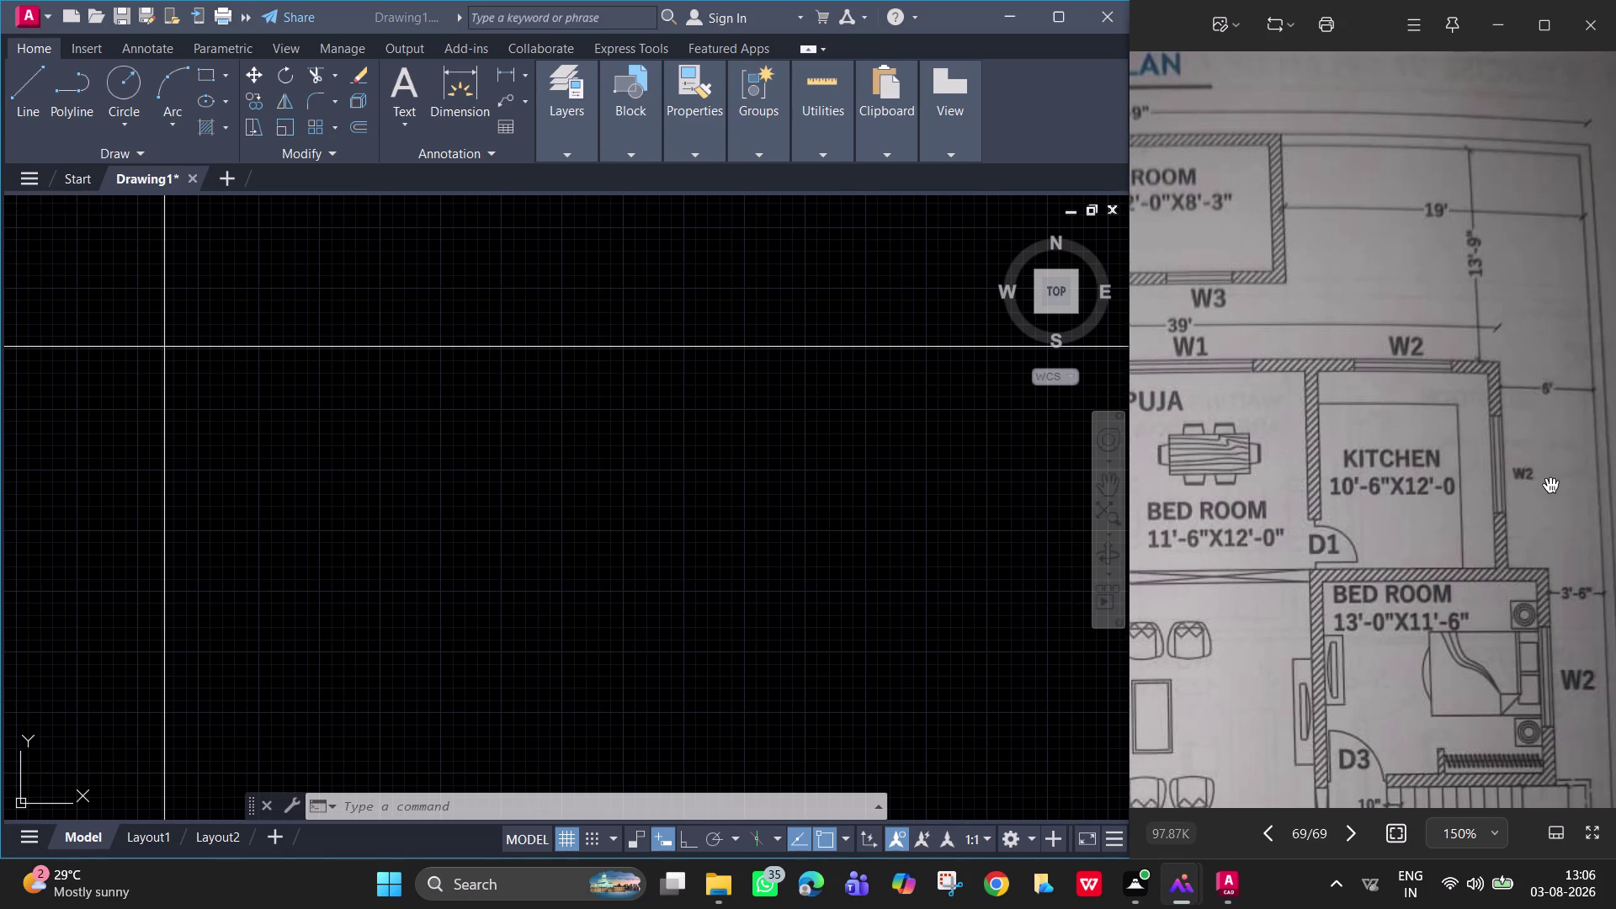
scroll(up, 3)
scroll(up, 3)
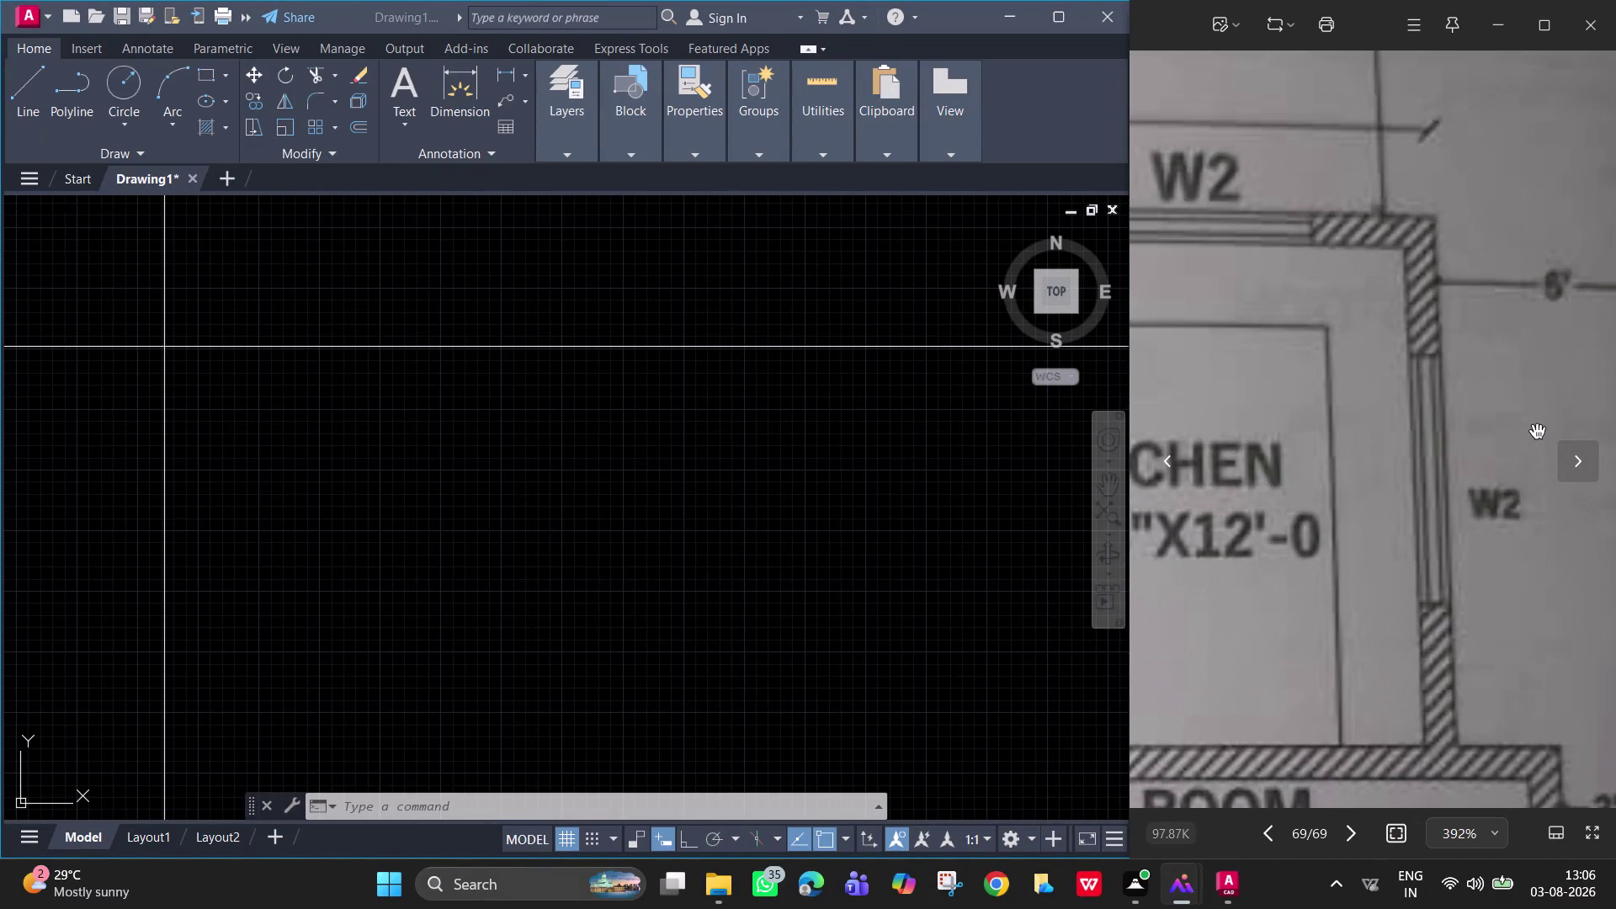
scroll(down, 3)
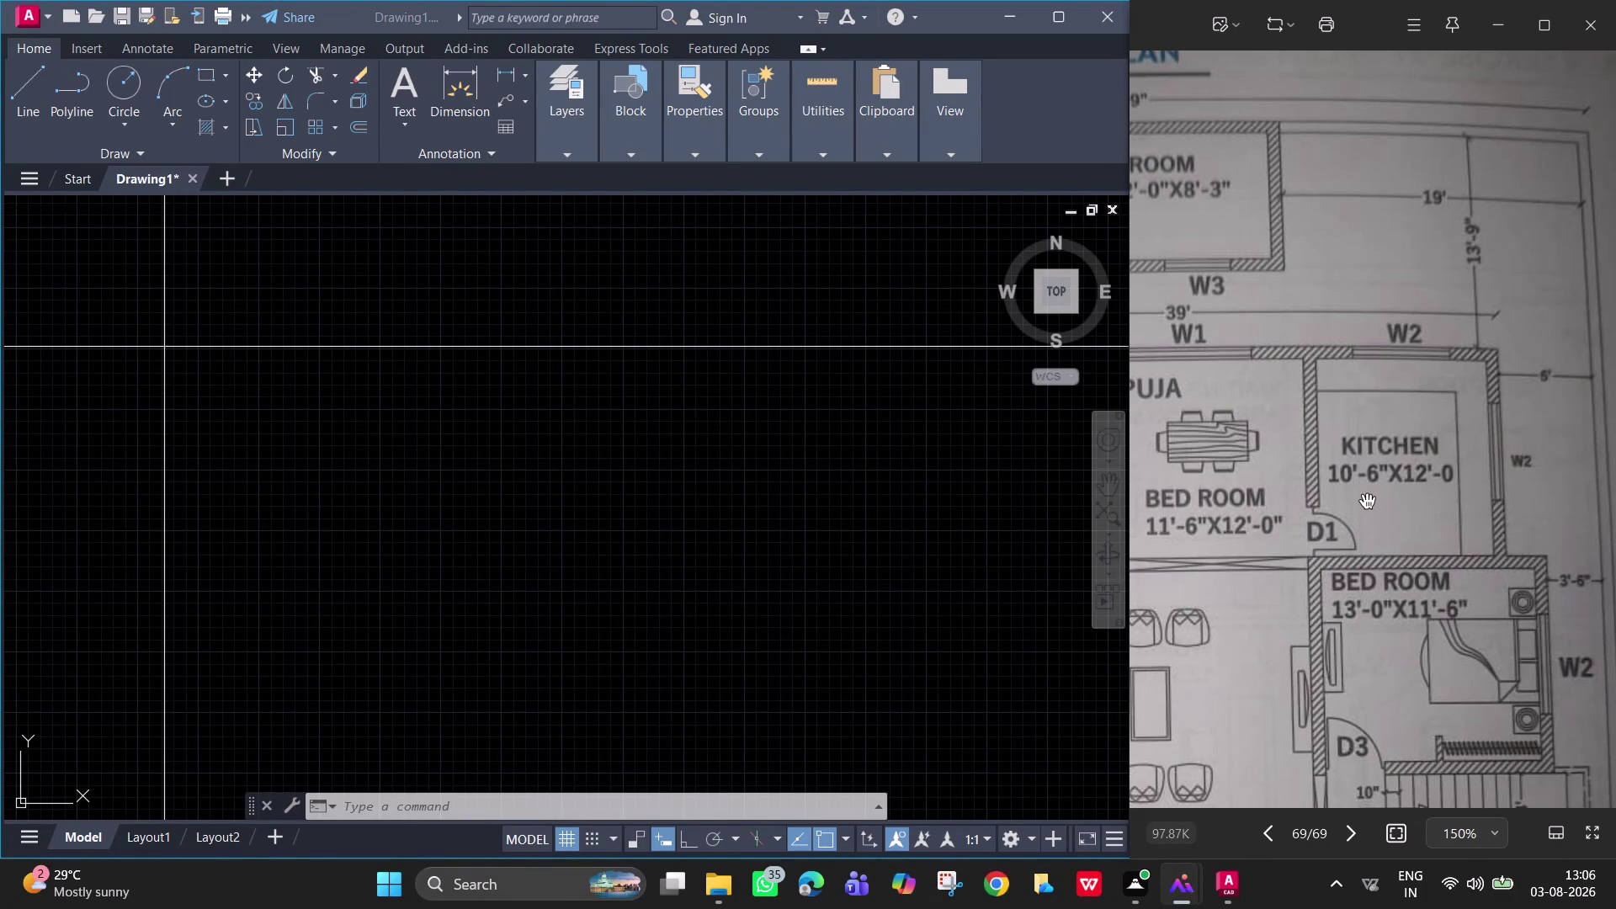
middle_drag(1374, 501, 1584, 478)
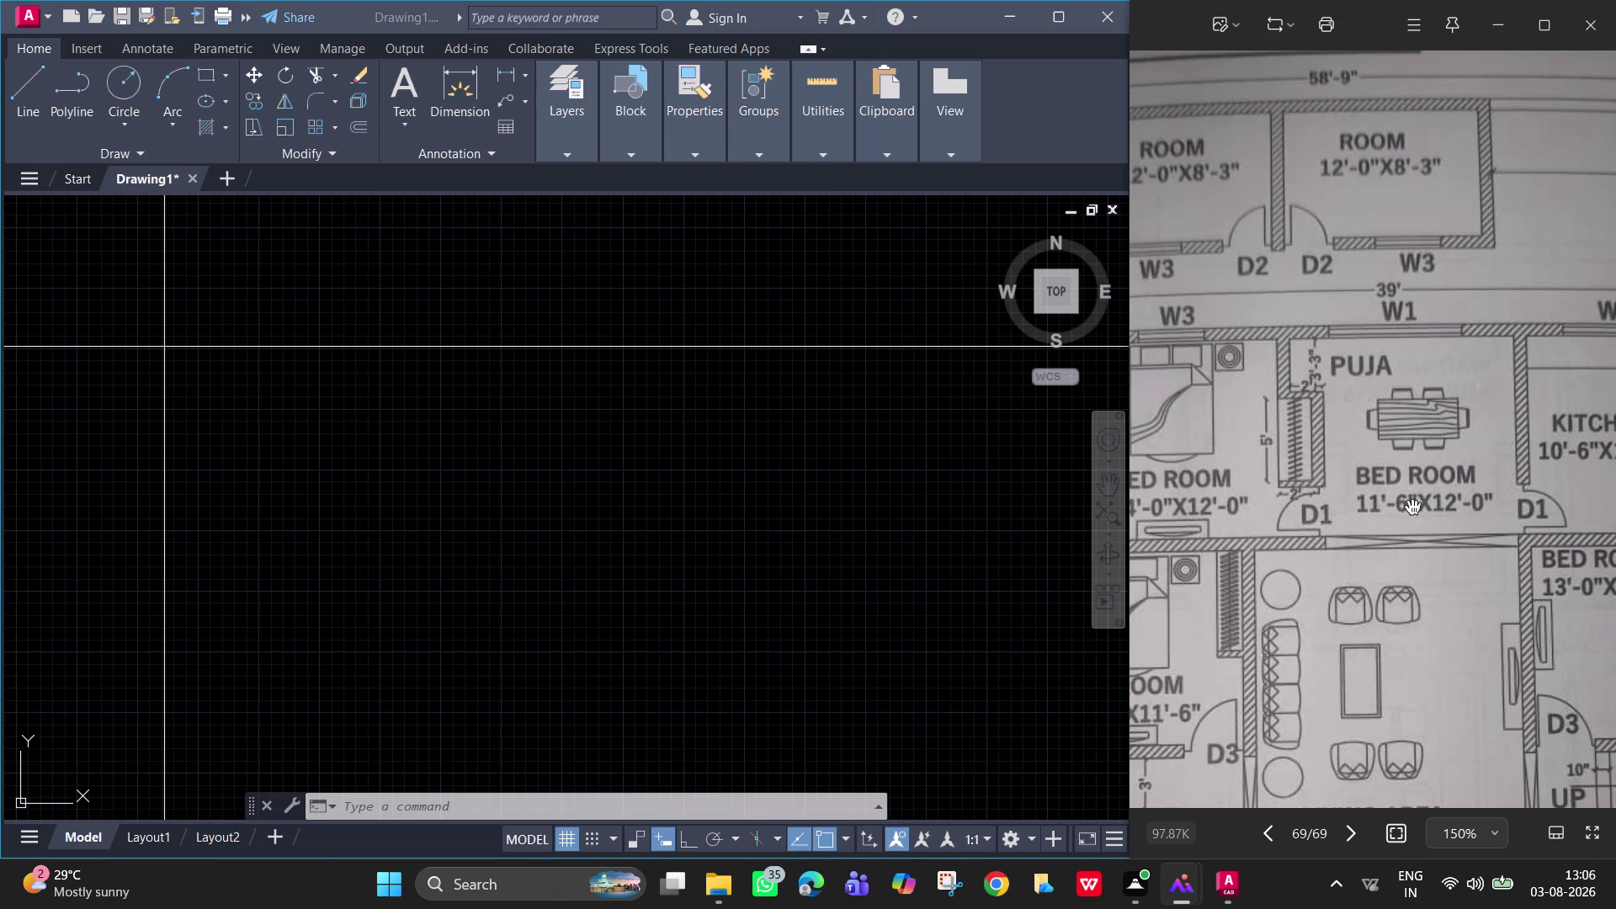
middle_drag(1406, 512, 1605, 459)
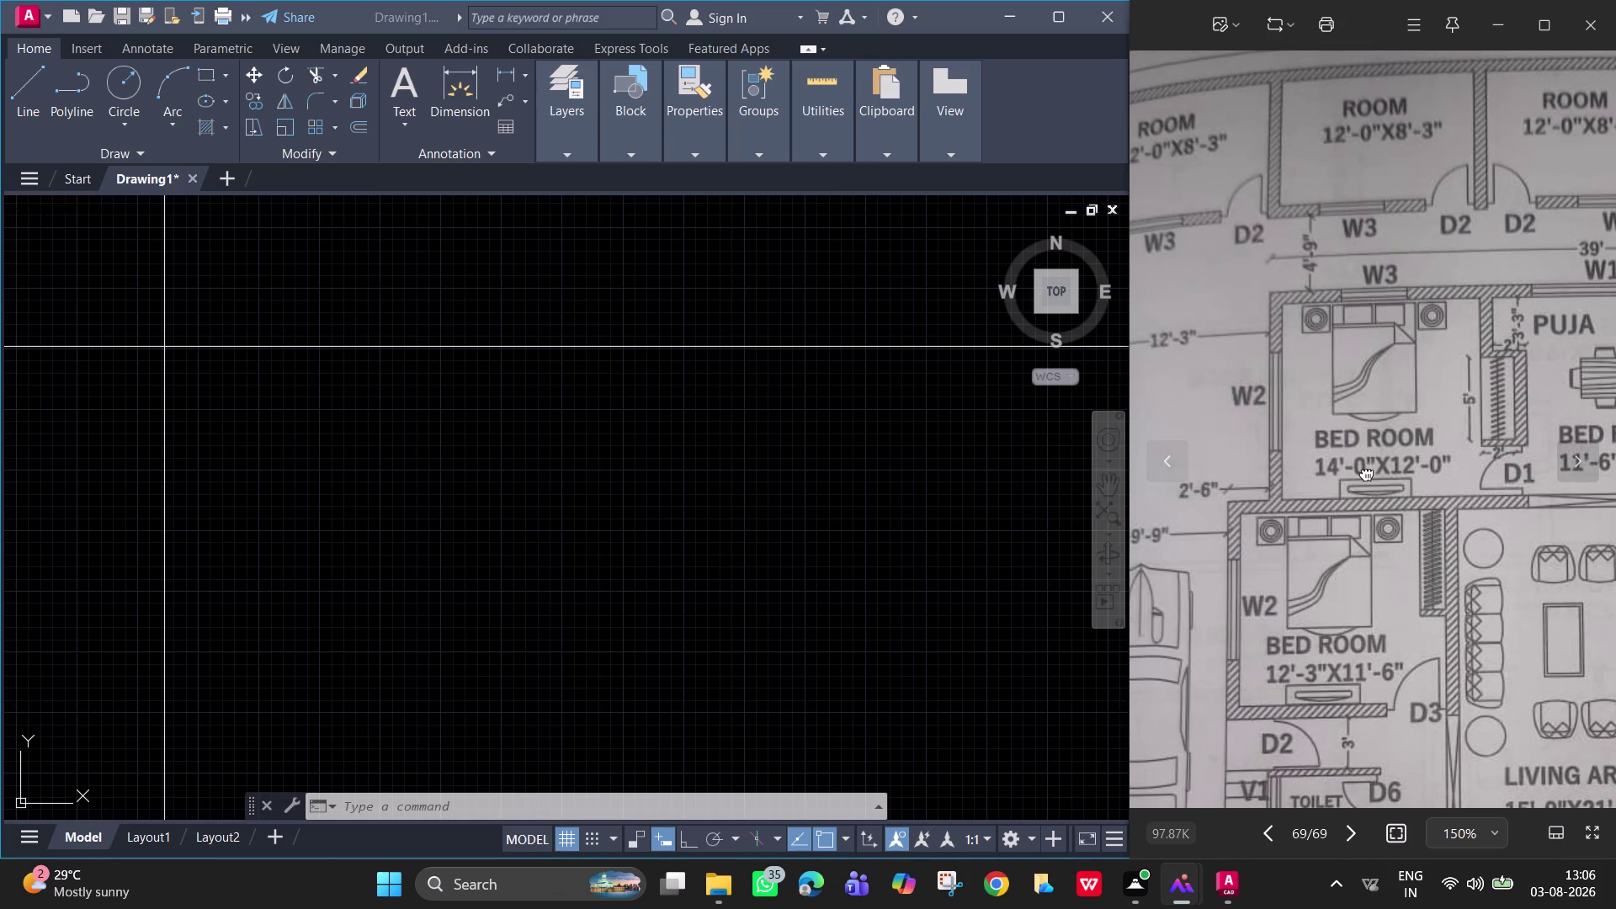
middle_drag(1366, 477, 1472, 508)
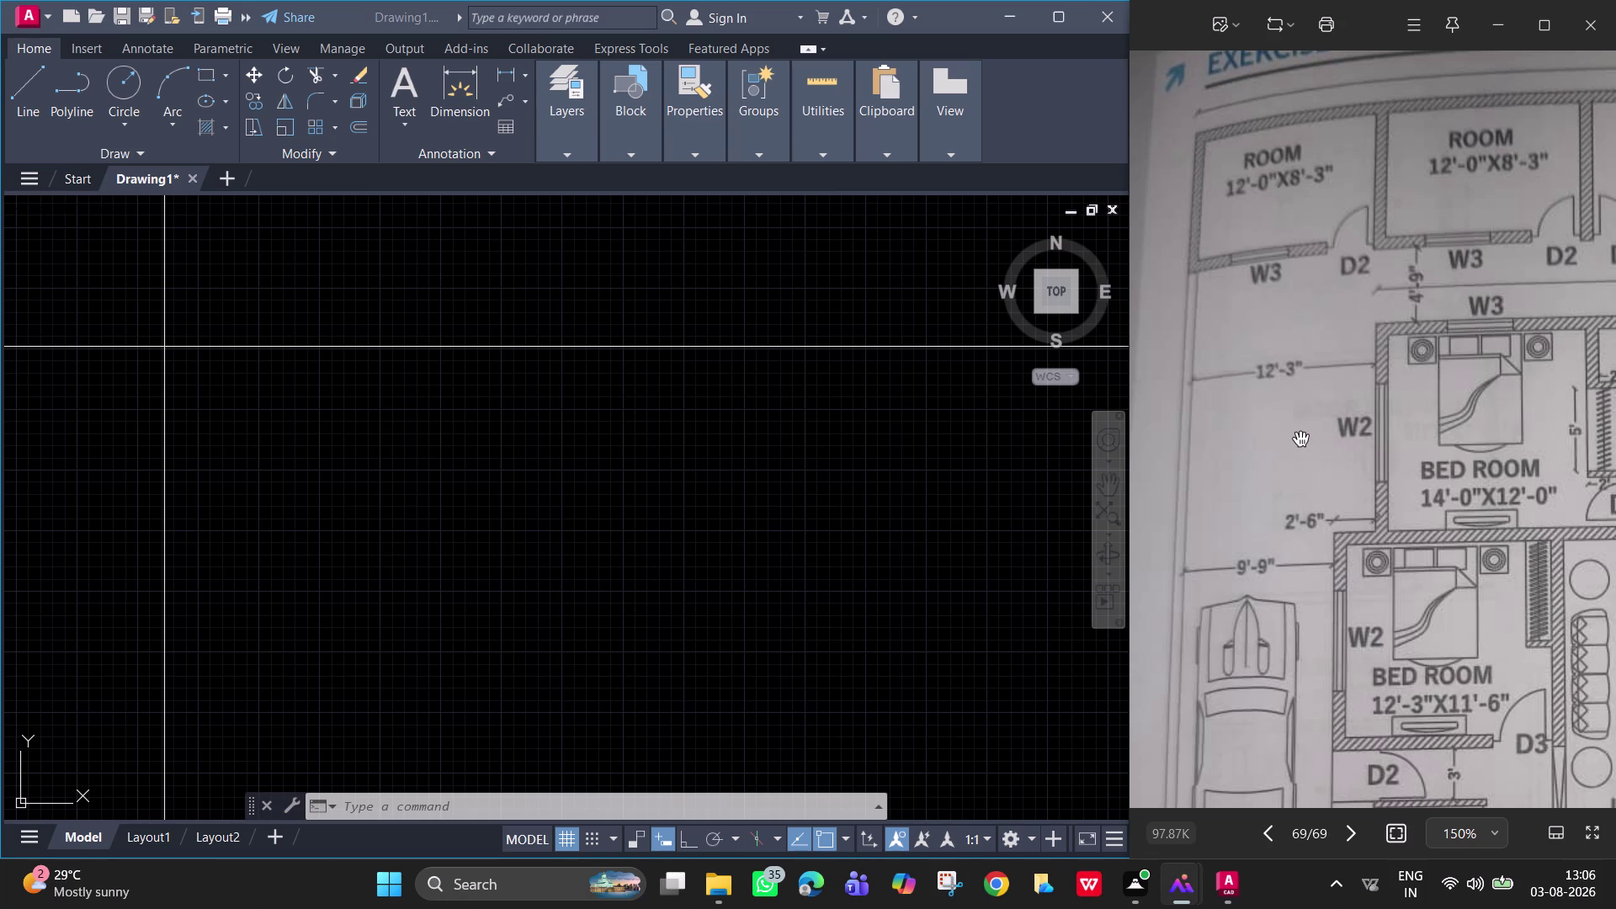
scroll(down, 3)
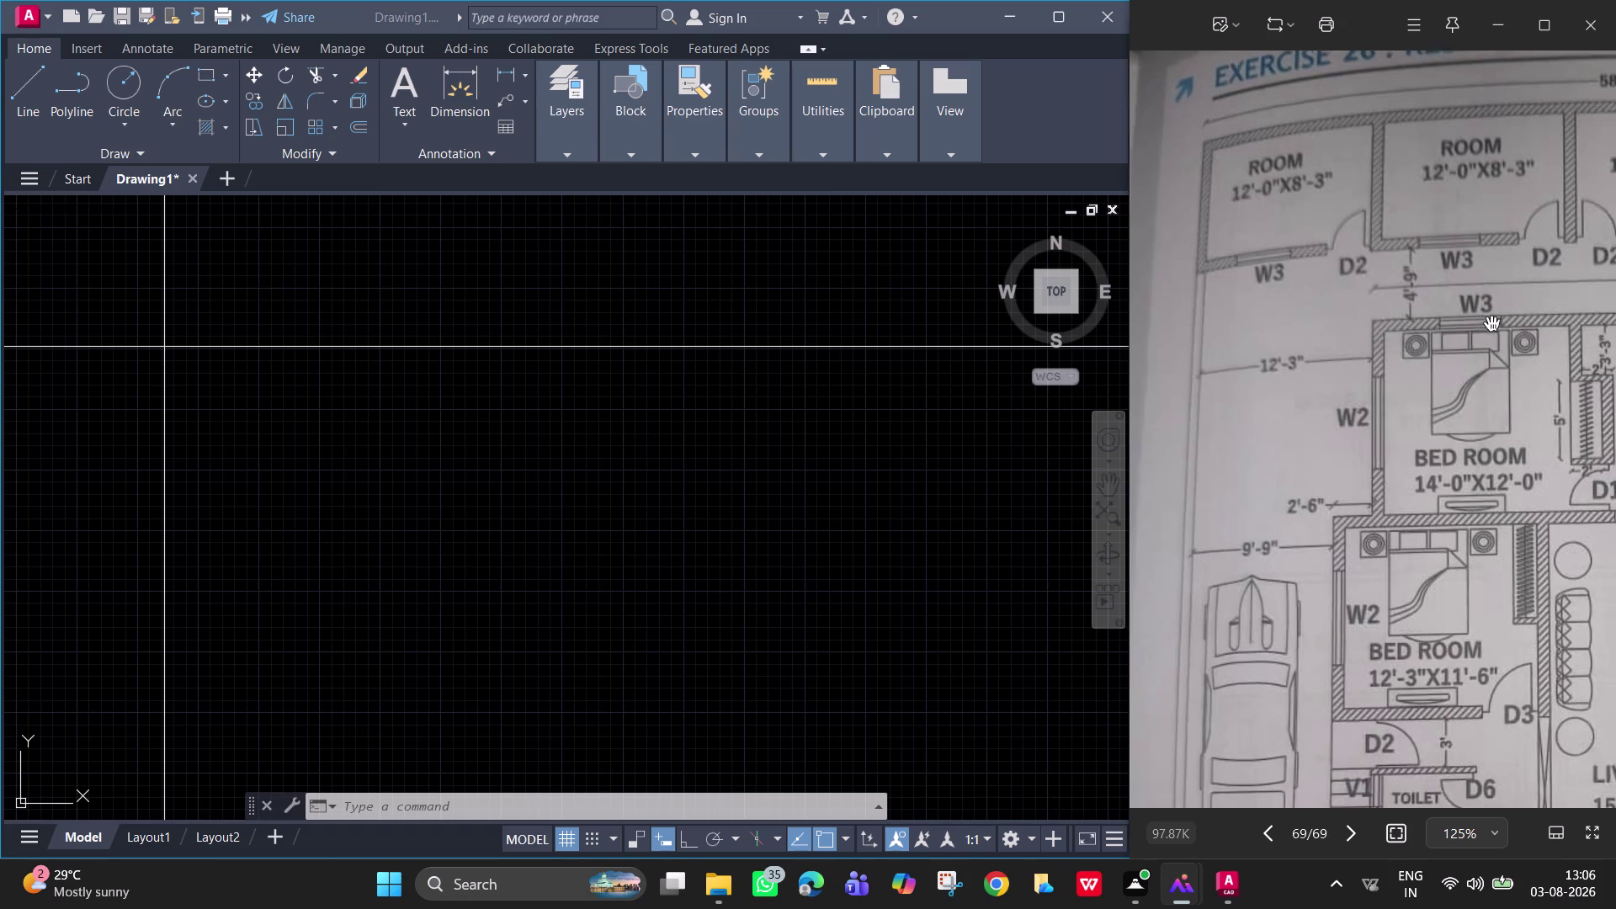
middle_drag(1491, 323, 1461, 408)
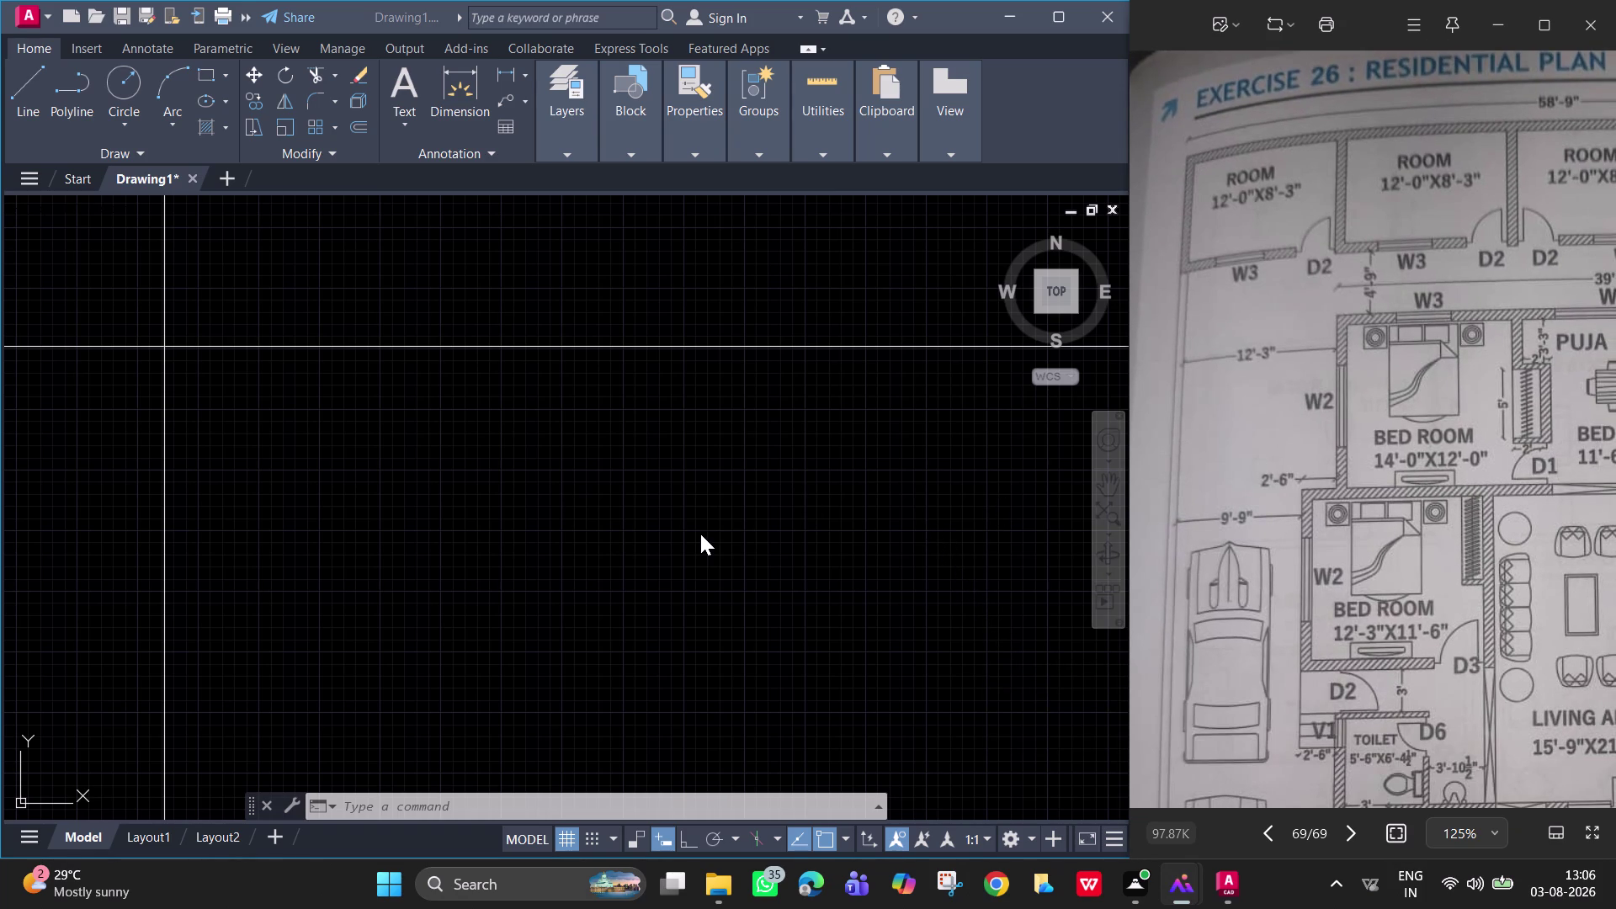
key(o)
key(Return)
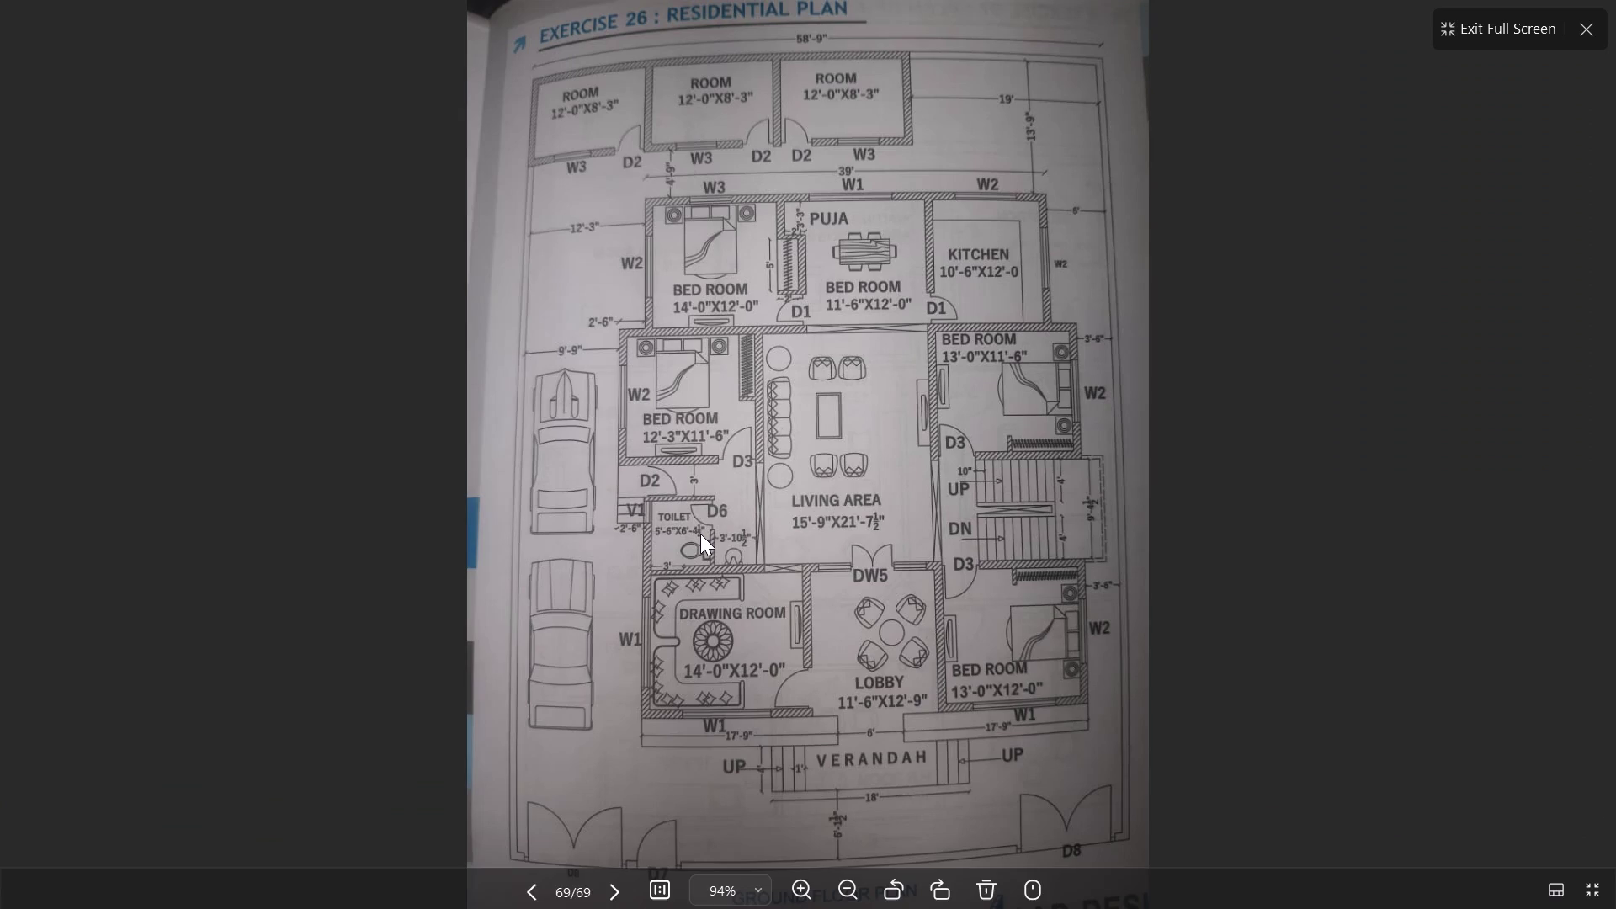
scroll(down, 3)
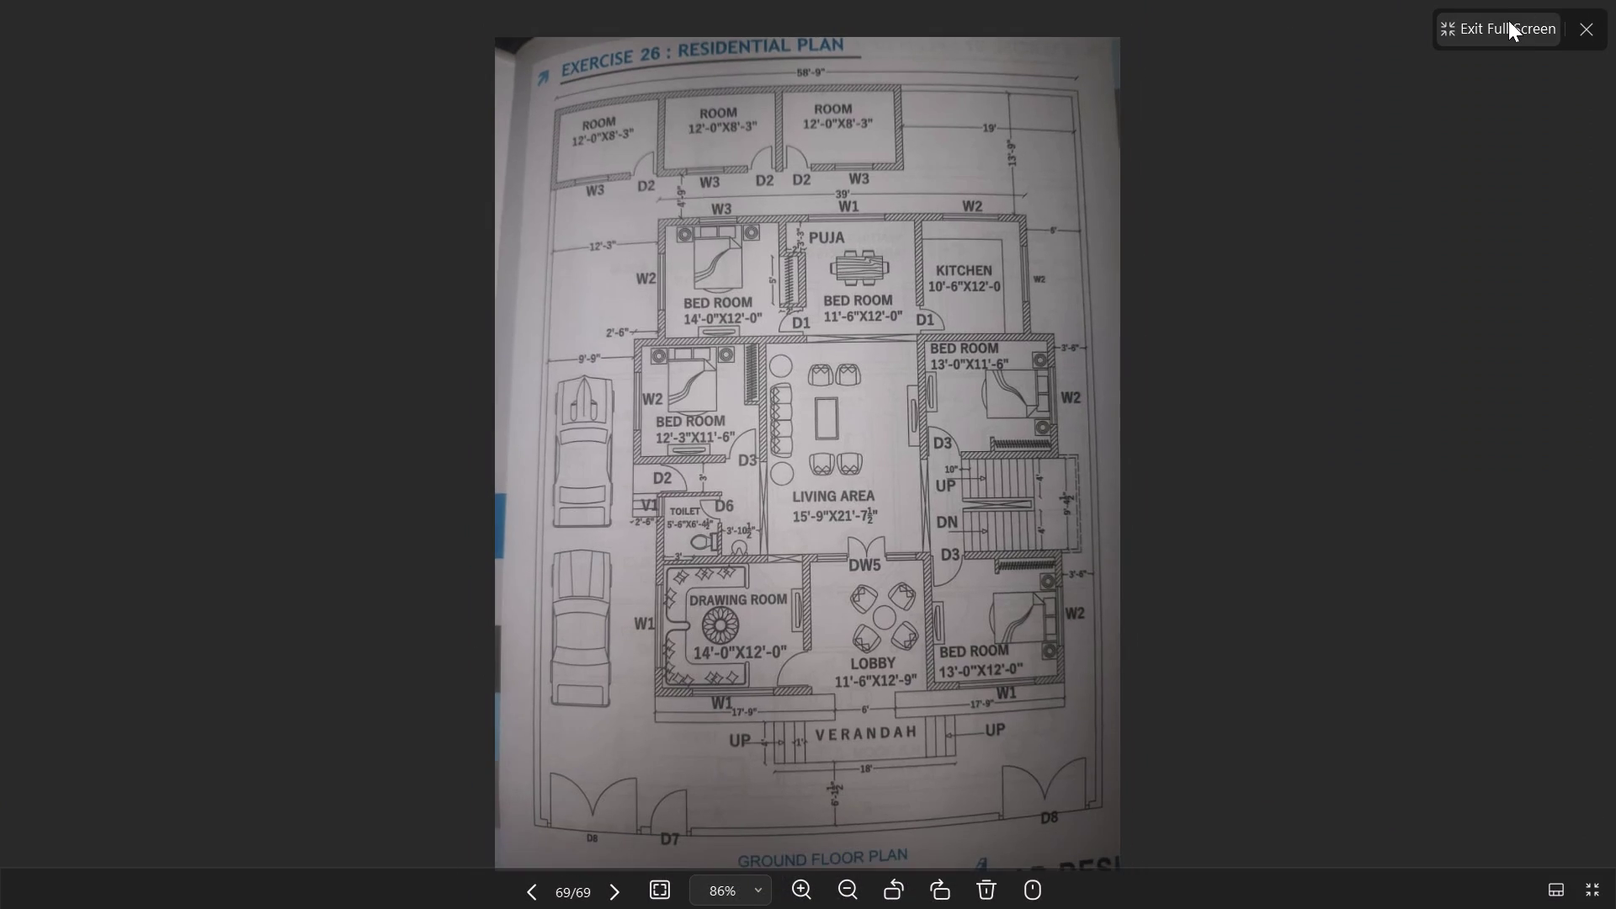
click(1508, 21)
click(591, 395)
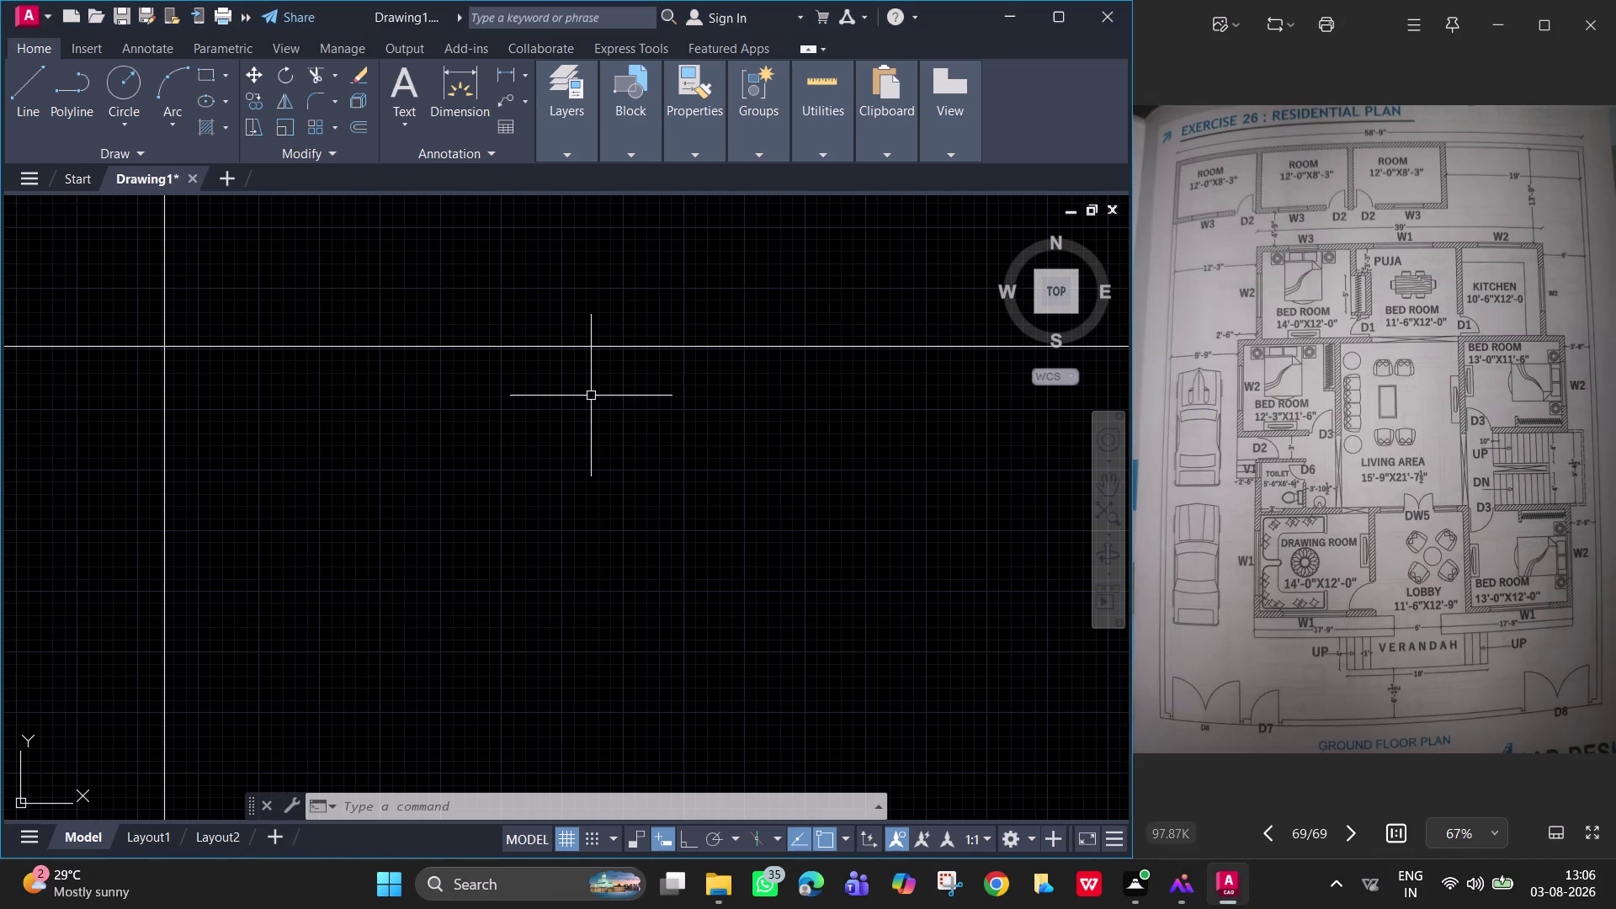
Start an XLINE, enter 9, then cancel the angled construction line.
key(x)
key(l)
key(Return)
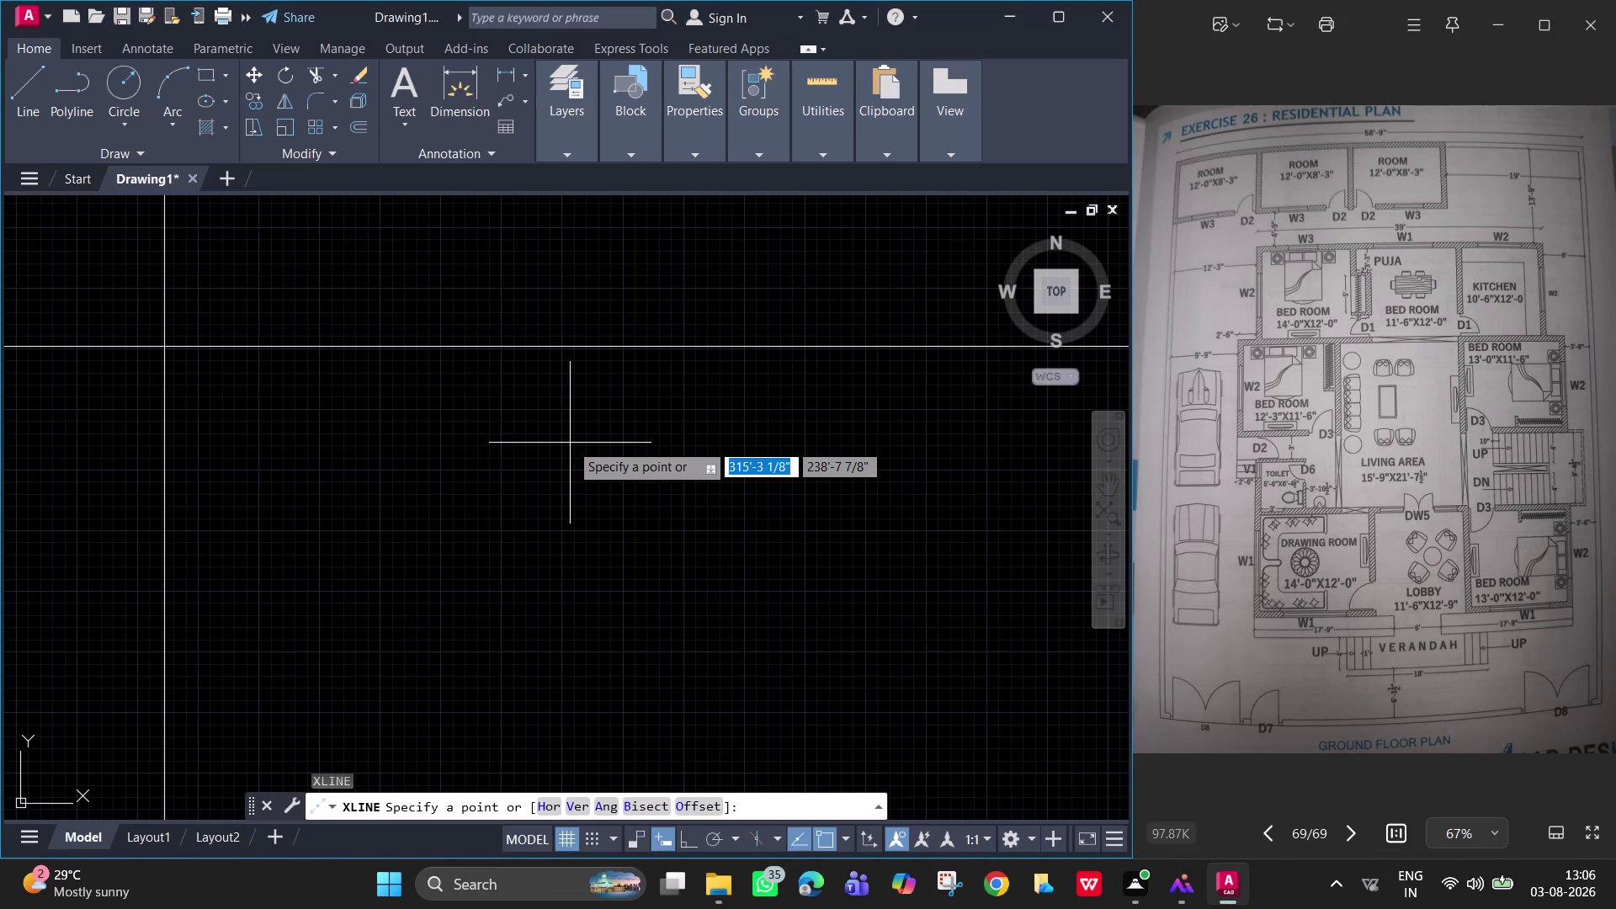
key(9)
key(Return)
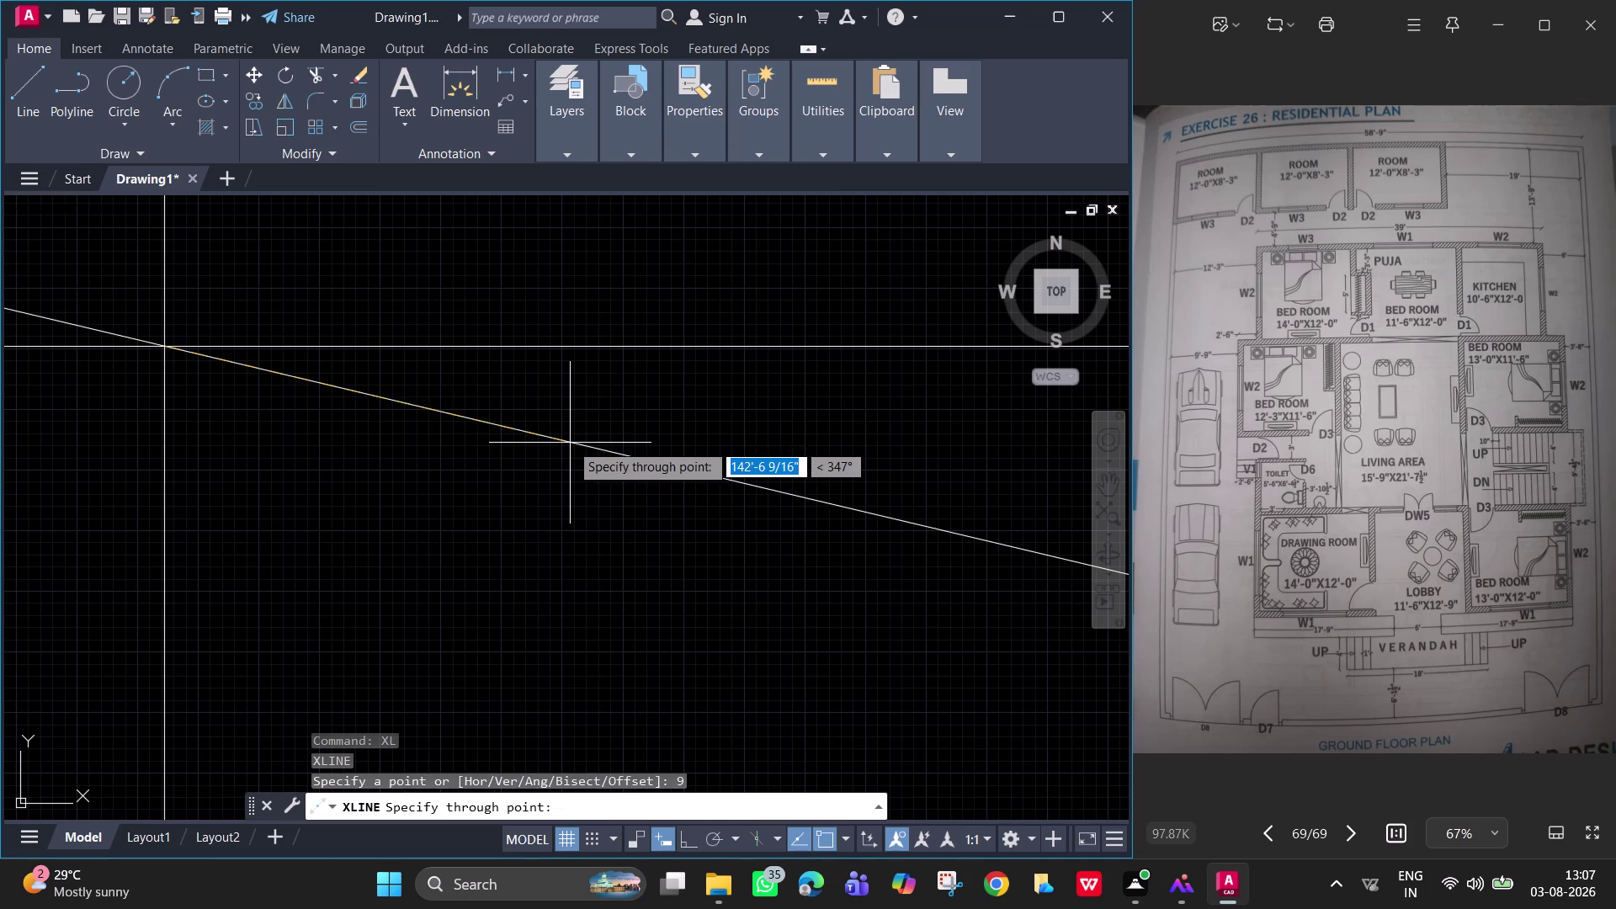
key(Escape)
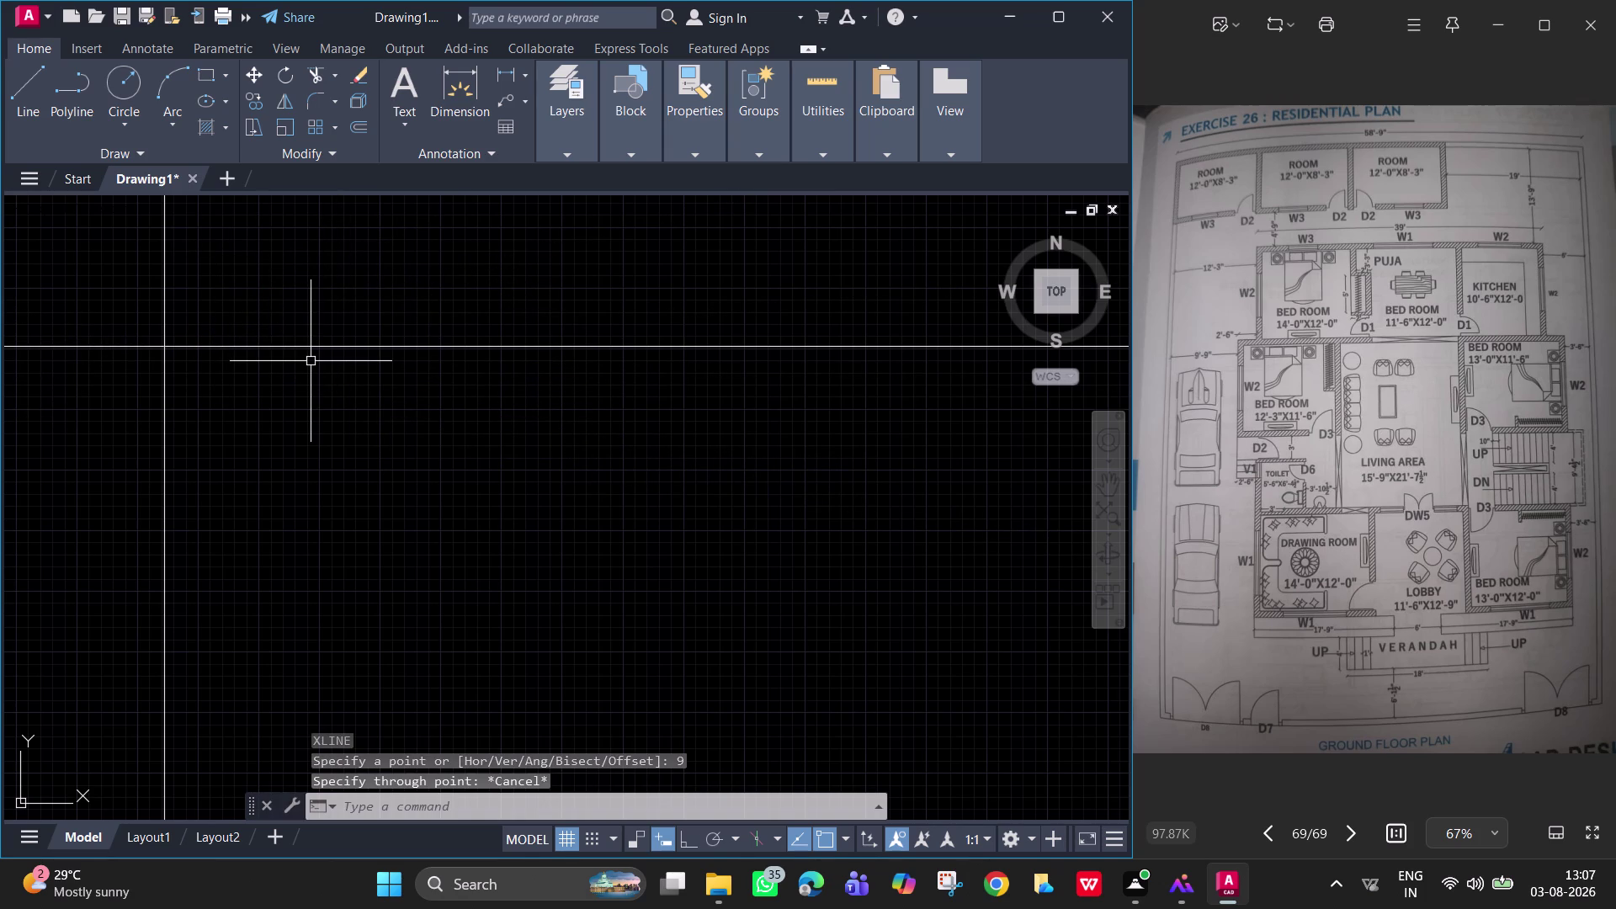
Offset the horizontal and vertical construction lines 9 inches to form wall-thickness pairs.
text(o)
key(space)
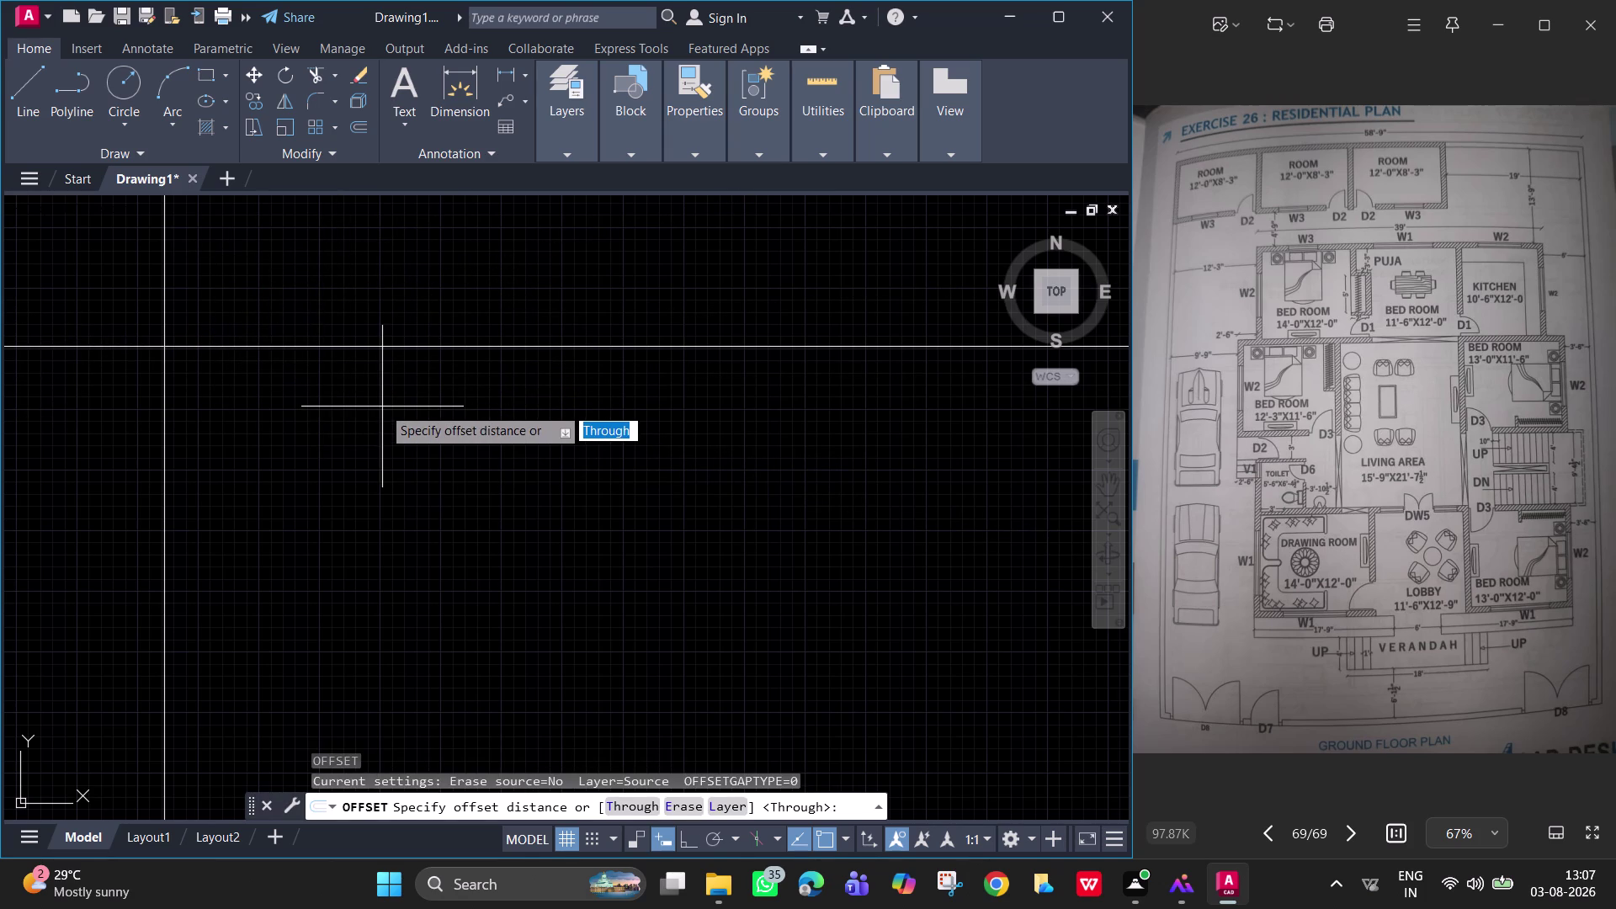
key(9)
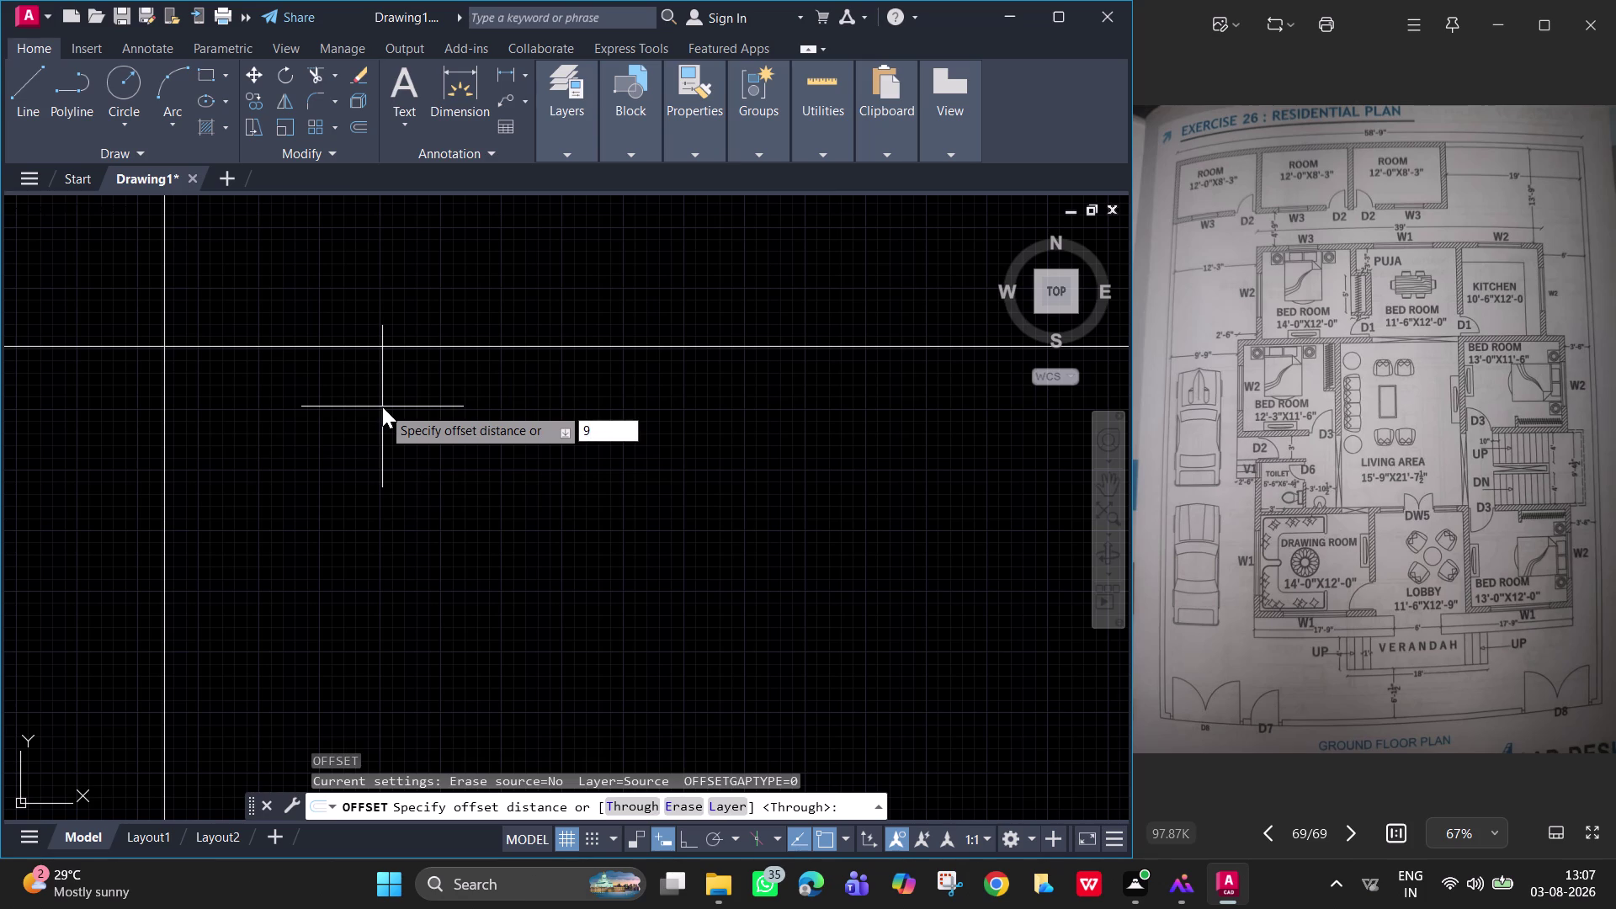
key(Return)
click(365, 344)
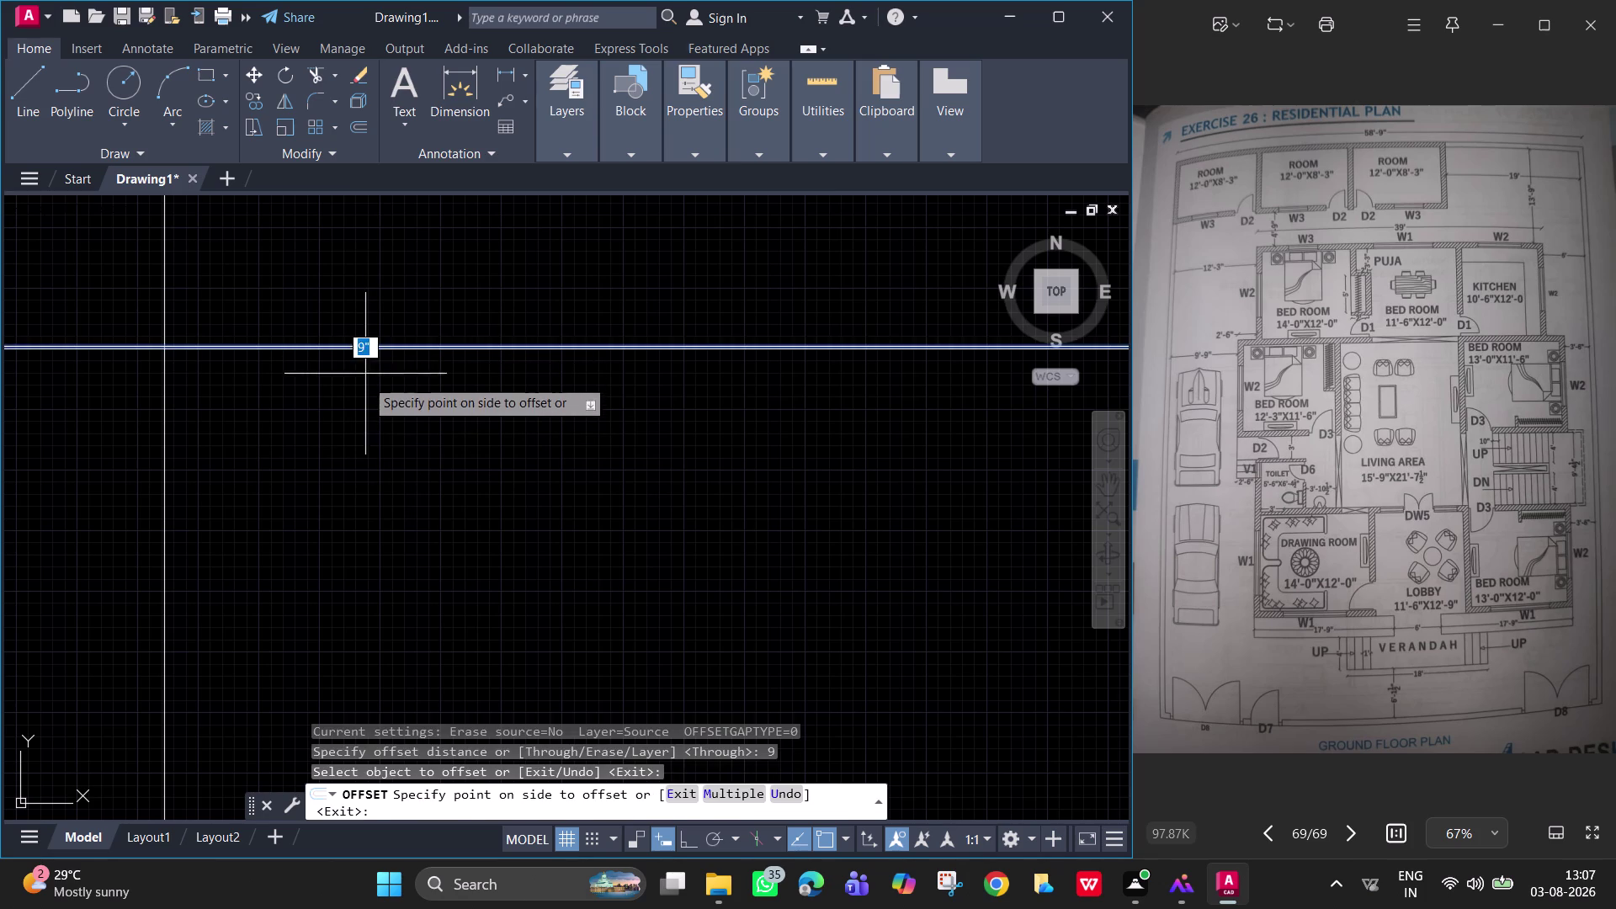
click(365, 391)
click(165, 400)
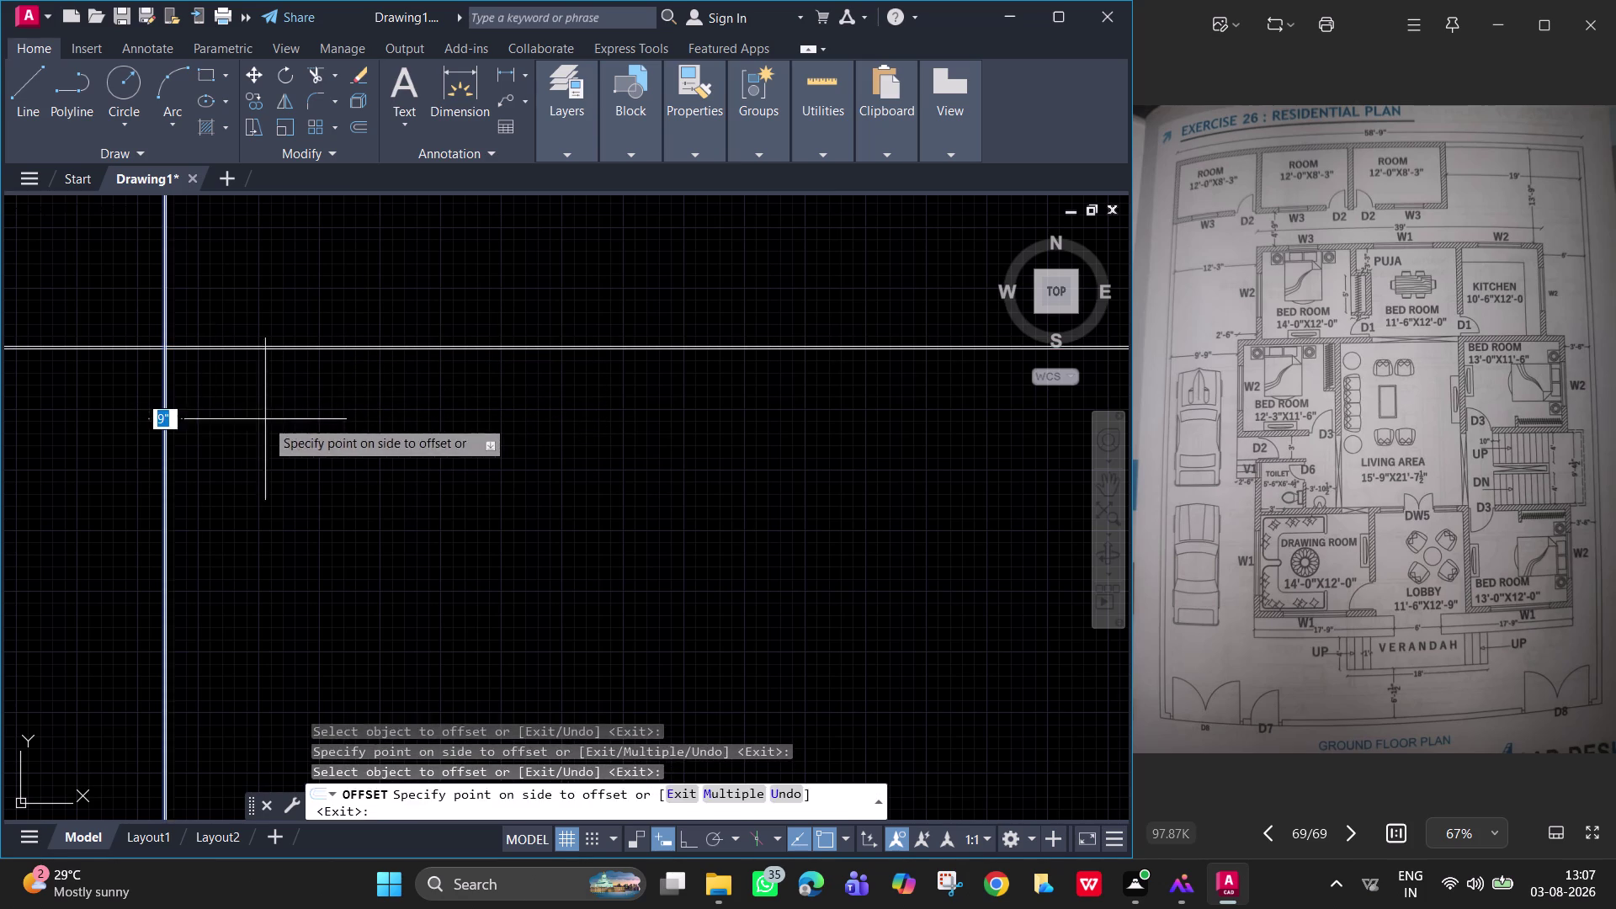
click(265, 419)
scroll(up, 3)
middle_drag(152, 310, 328, 354)
scroll(up, 3)
middle_drag(292, 387, 102, 604)
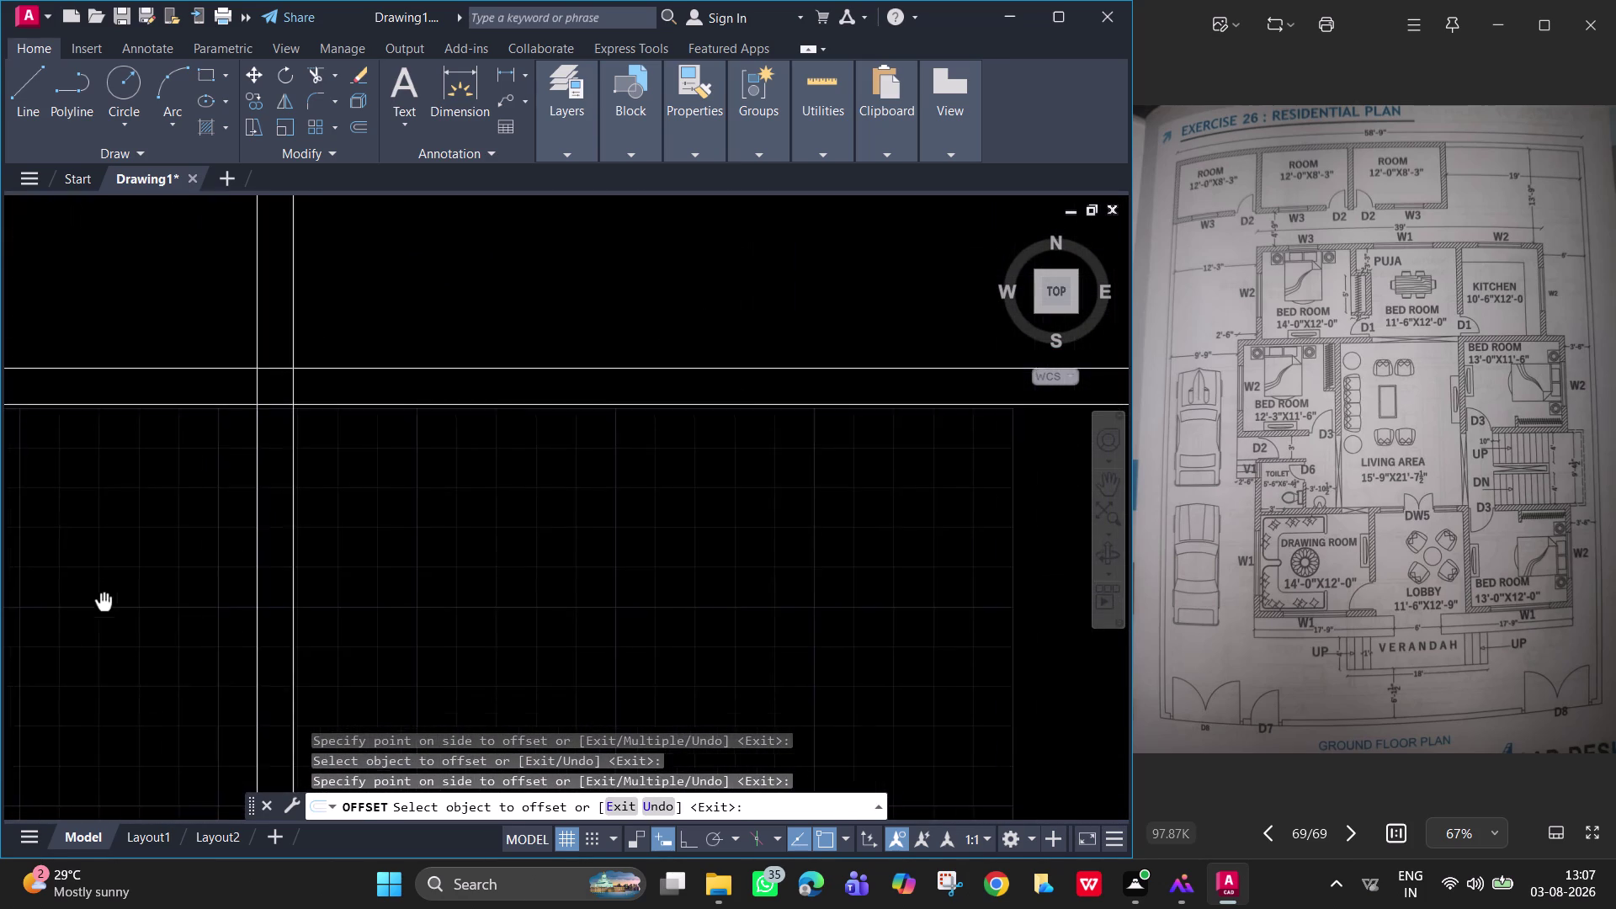
middle_drag(103, 603, 117, 583)
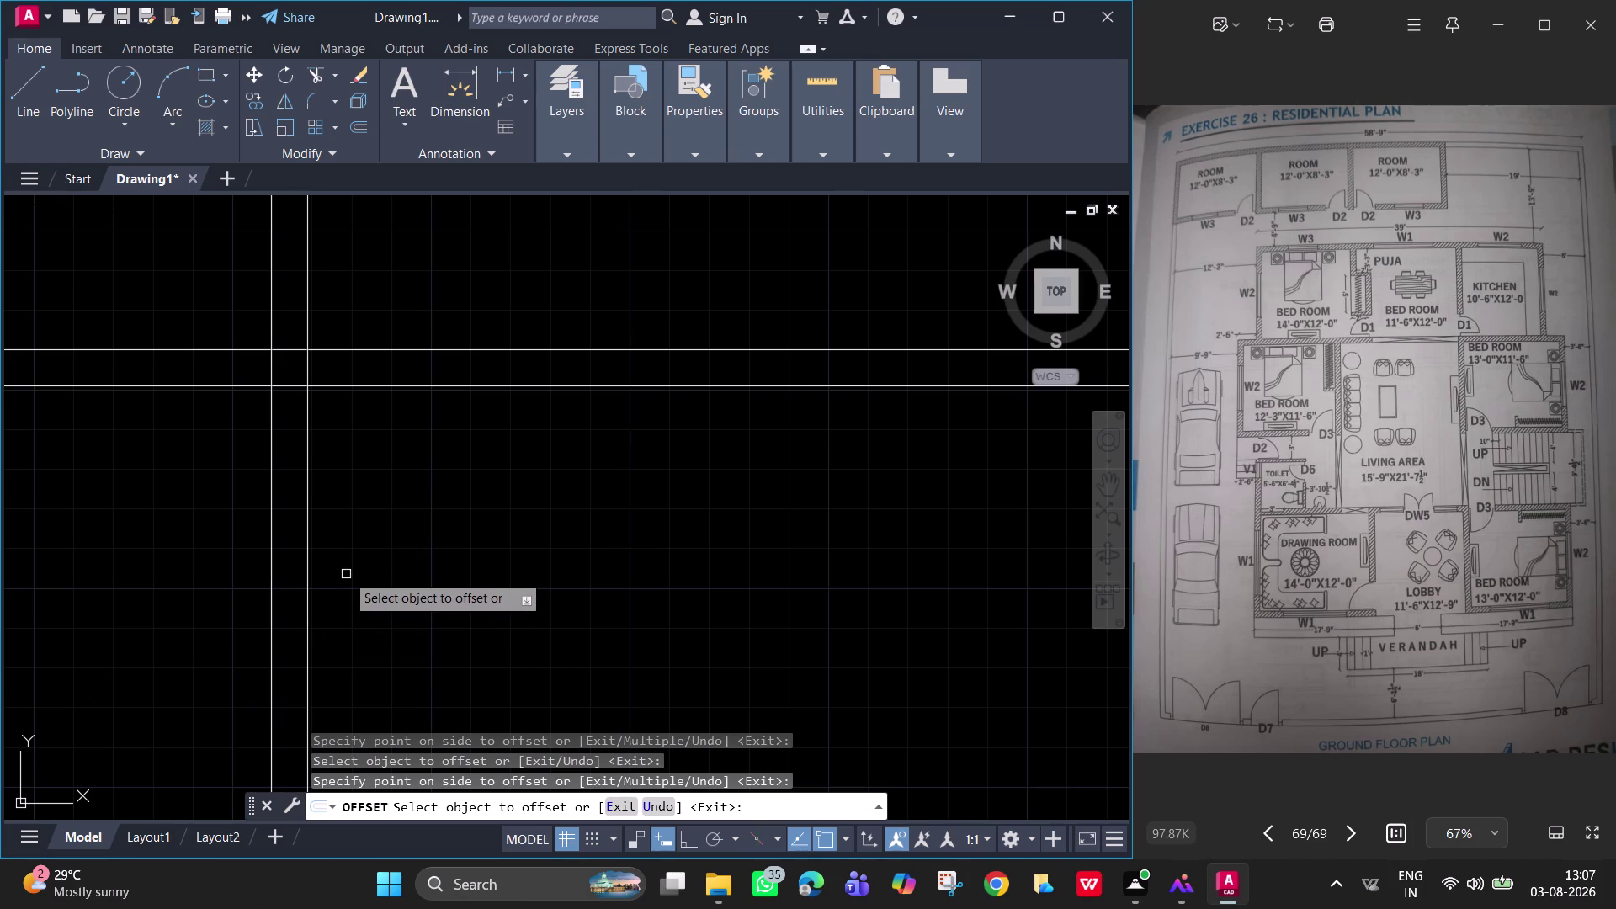
Copy the vertical construction line 12' to the right with a new offset.
key(space)
key(space)
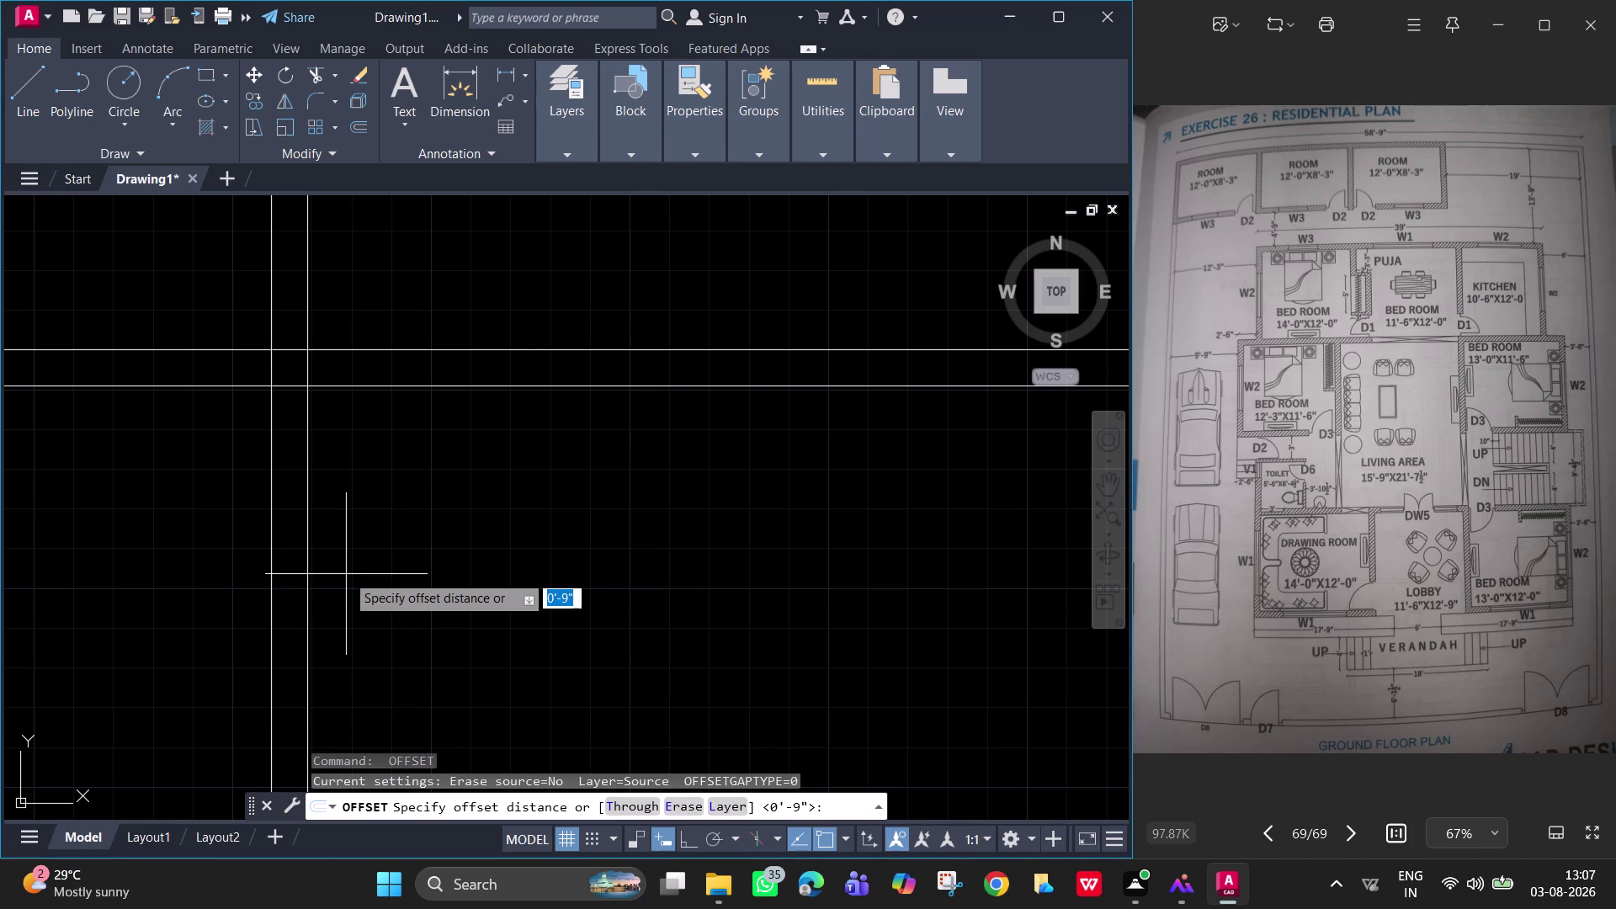
text(12)
key(apostrophe)
key(space)
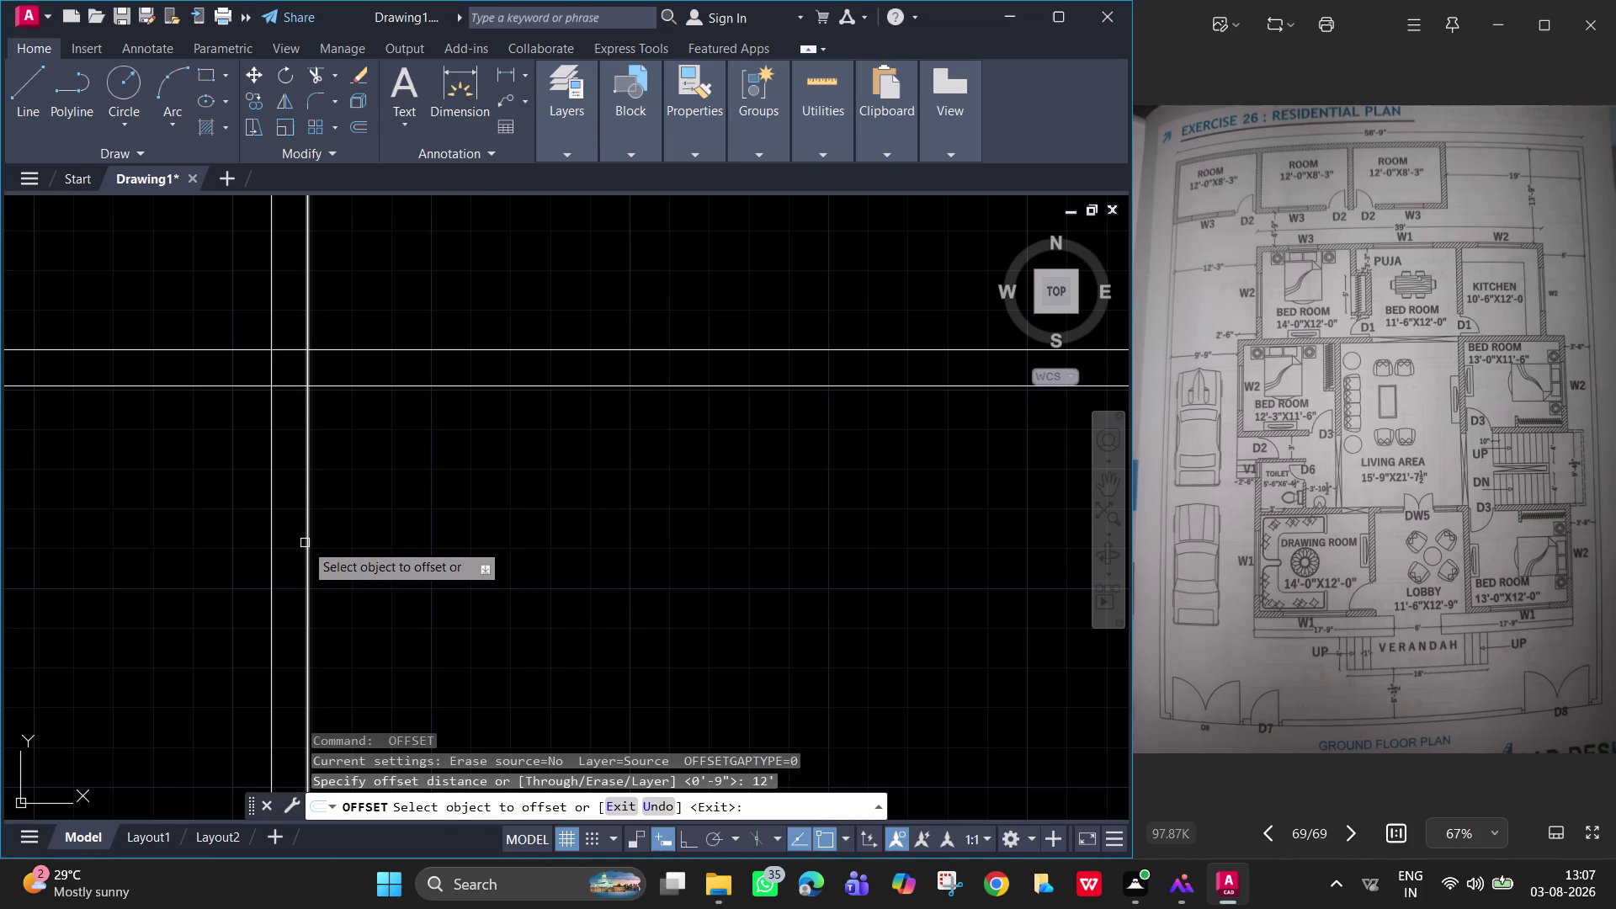
click(305, 543)
click(949, 616)
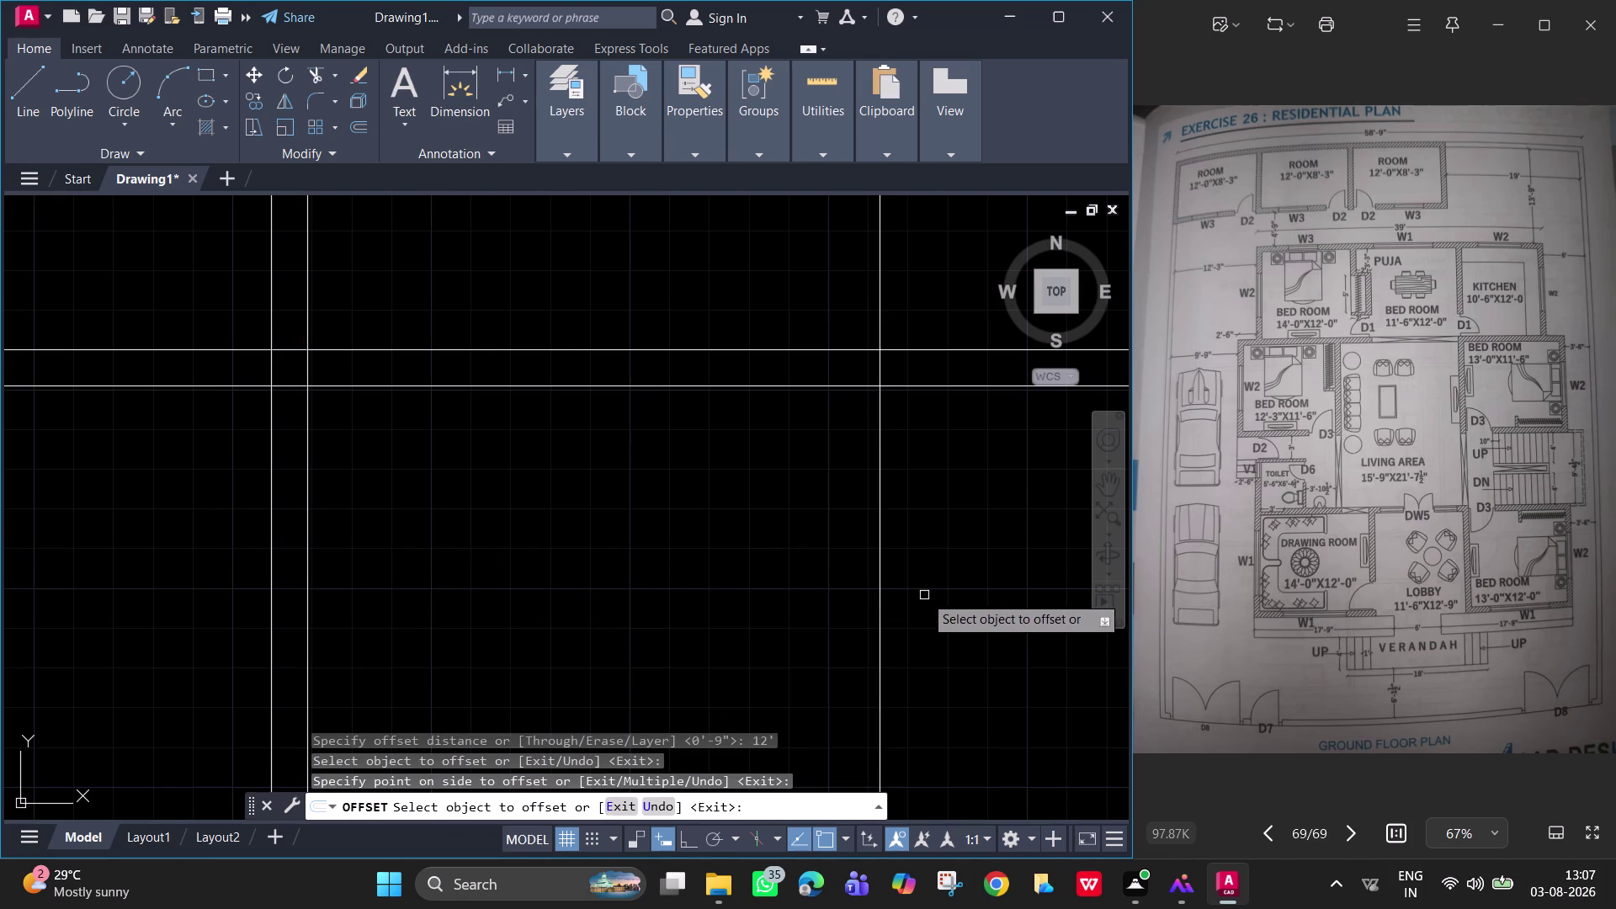
middle_drag(829, 585, 678, 540)
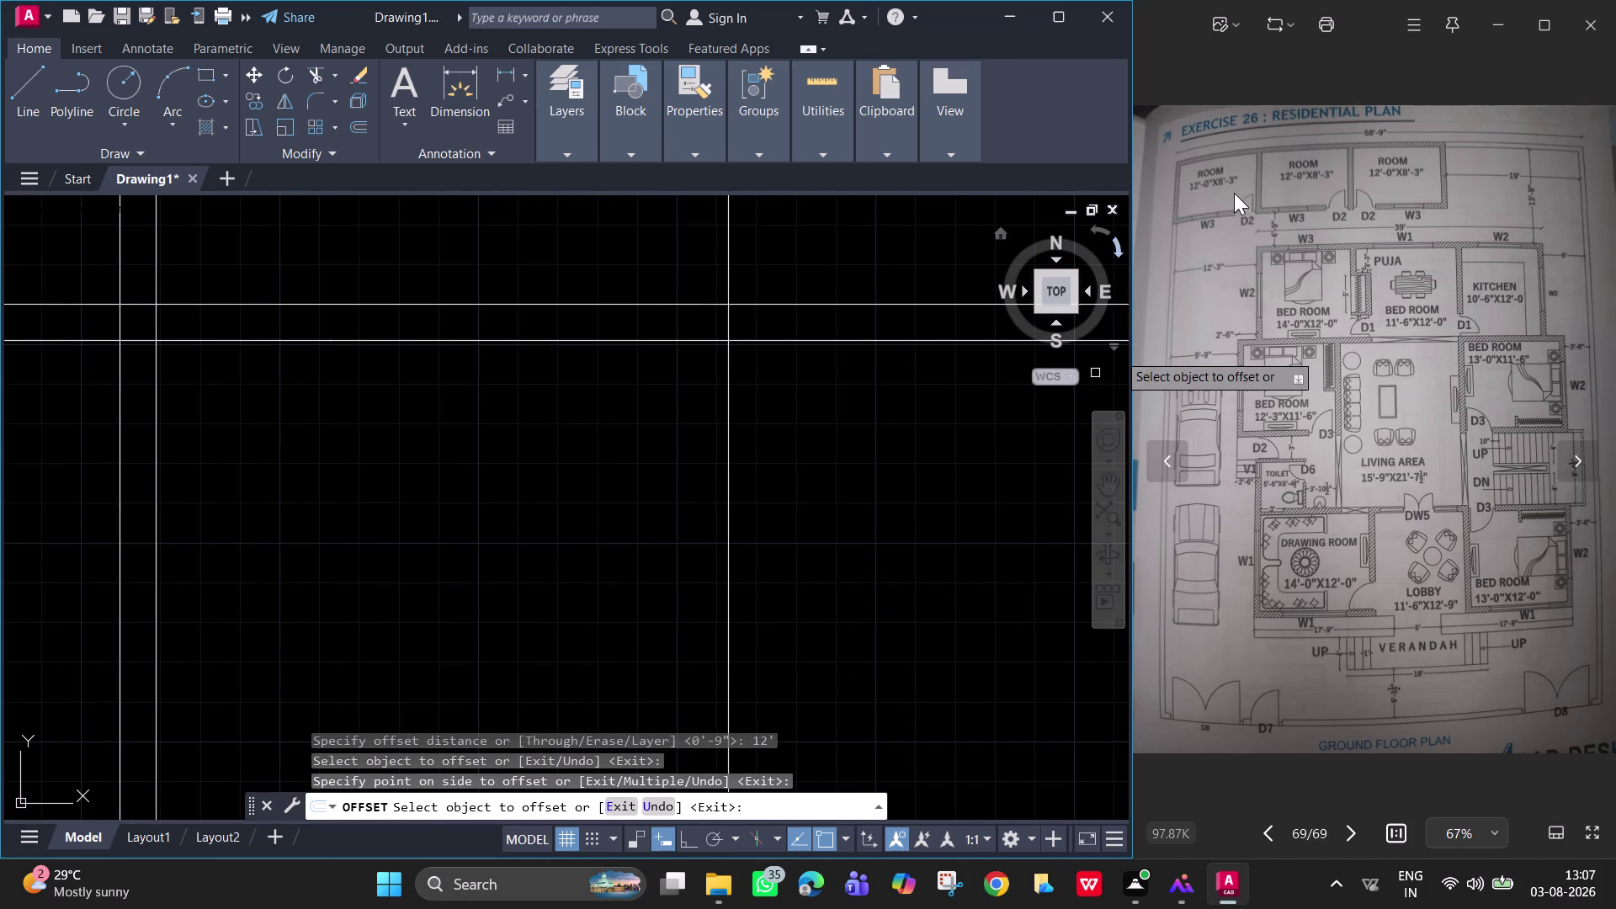
Zoom the plan photo to about 100% on the top rooms and bedrooms, then refocus the drawing.
scroll(up, 3)
middle_drag(1266, 222, 1287, 319)
scroll(up, 3)
middle_drag(1287, 279, 1290, 329)
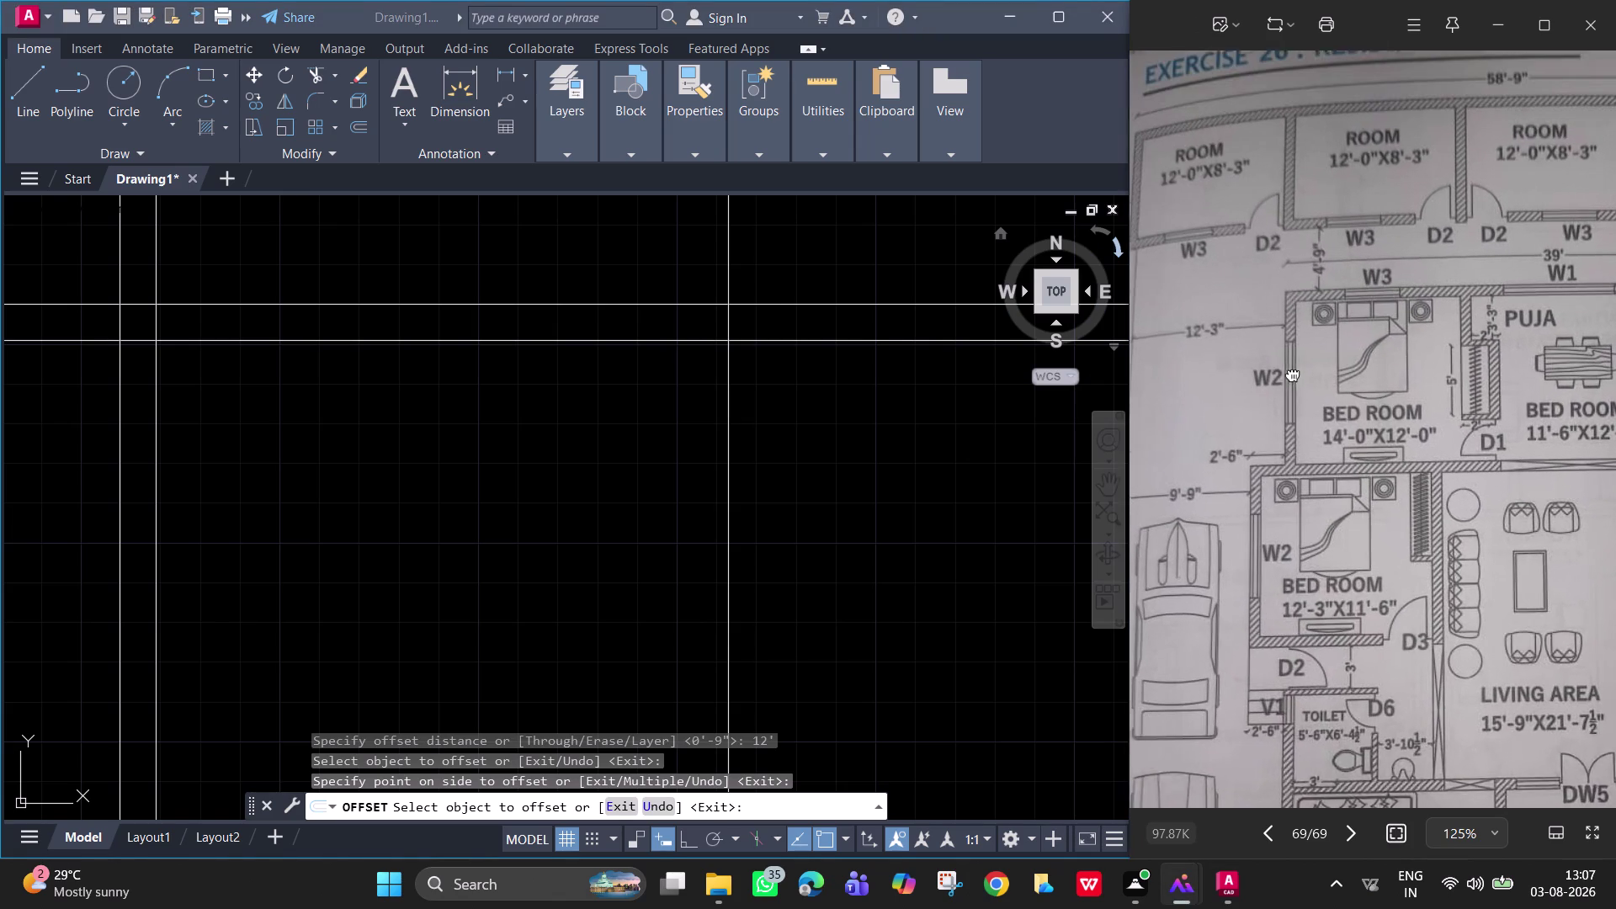
middle_drag(1290, 329, 1292, 412)
scroll(down, 3)
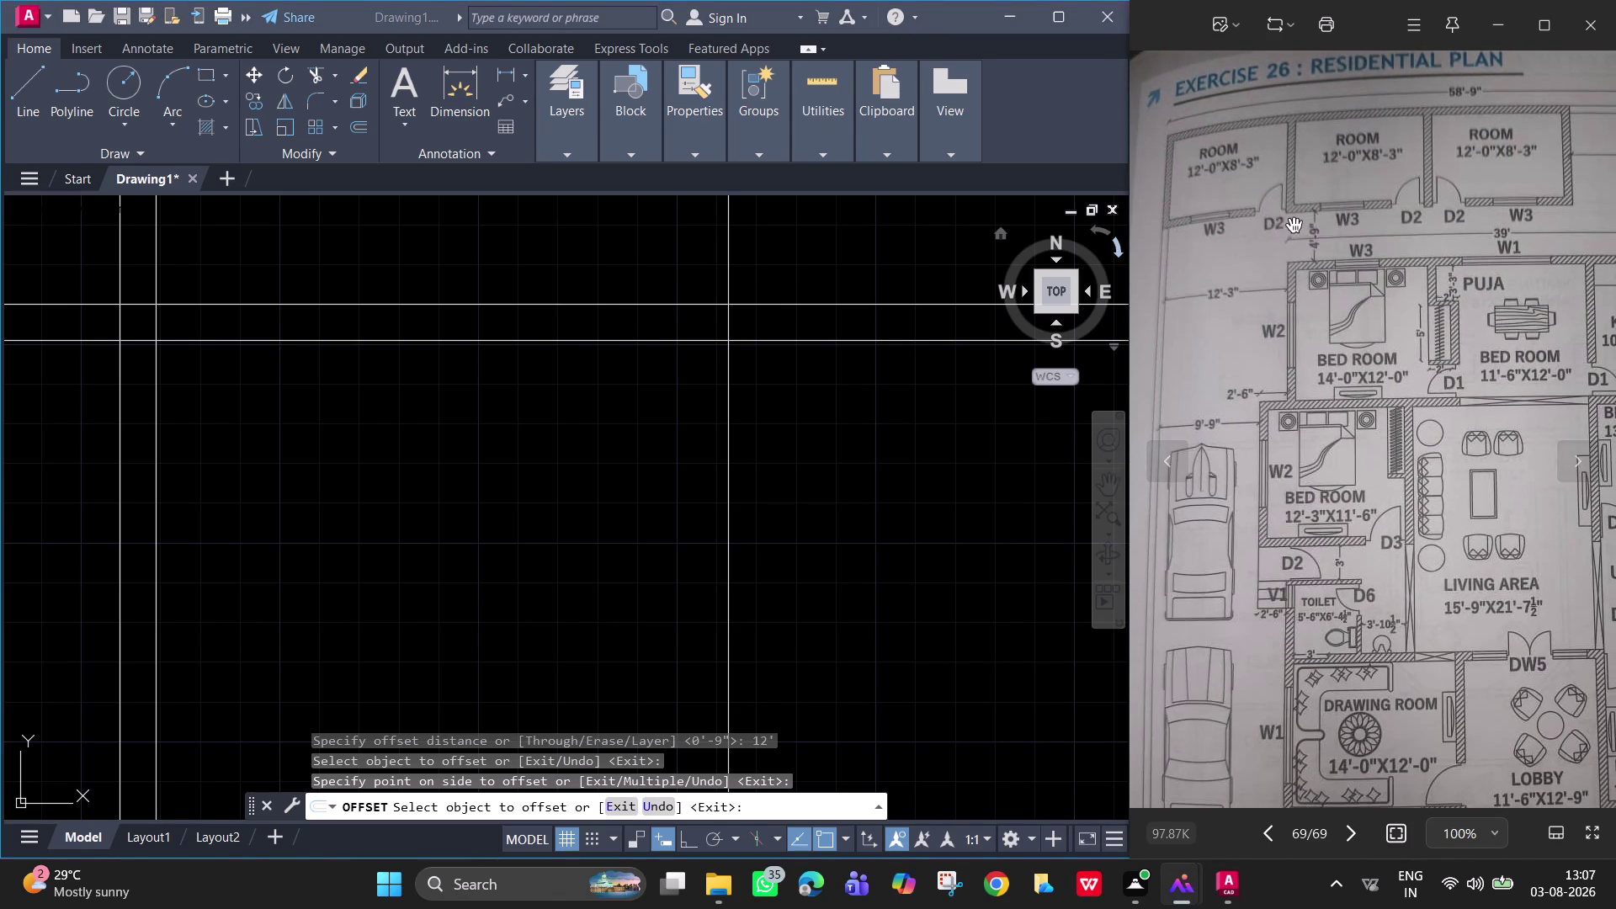
click(742, 463)
key(space)
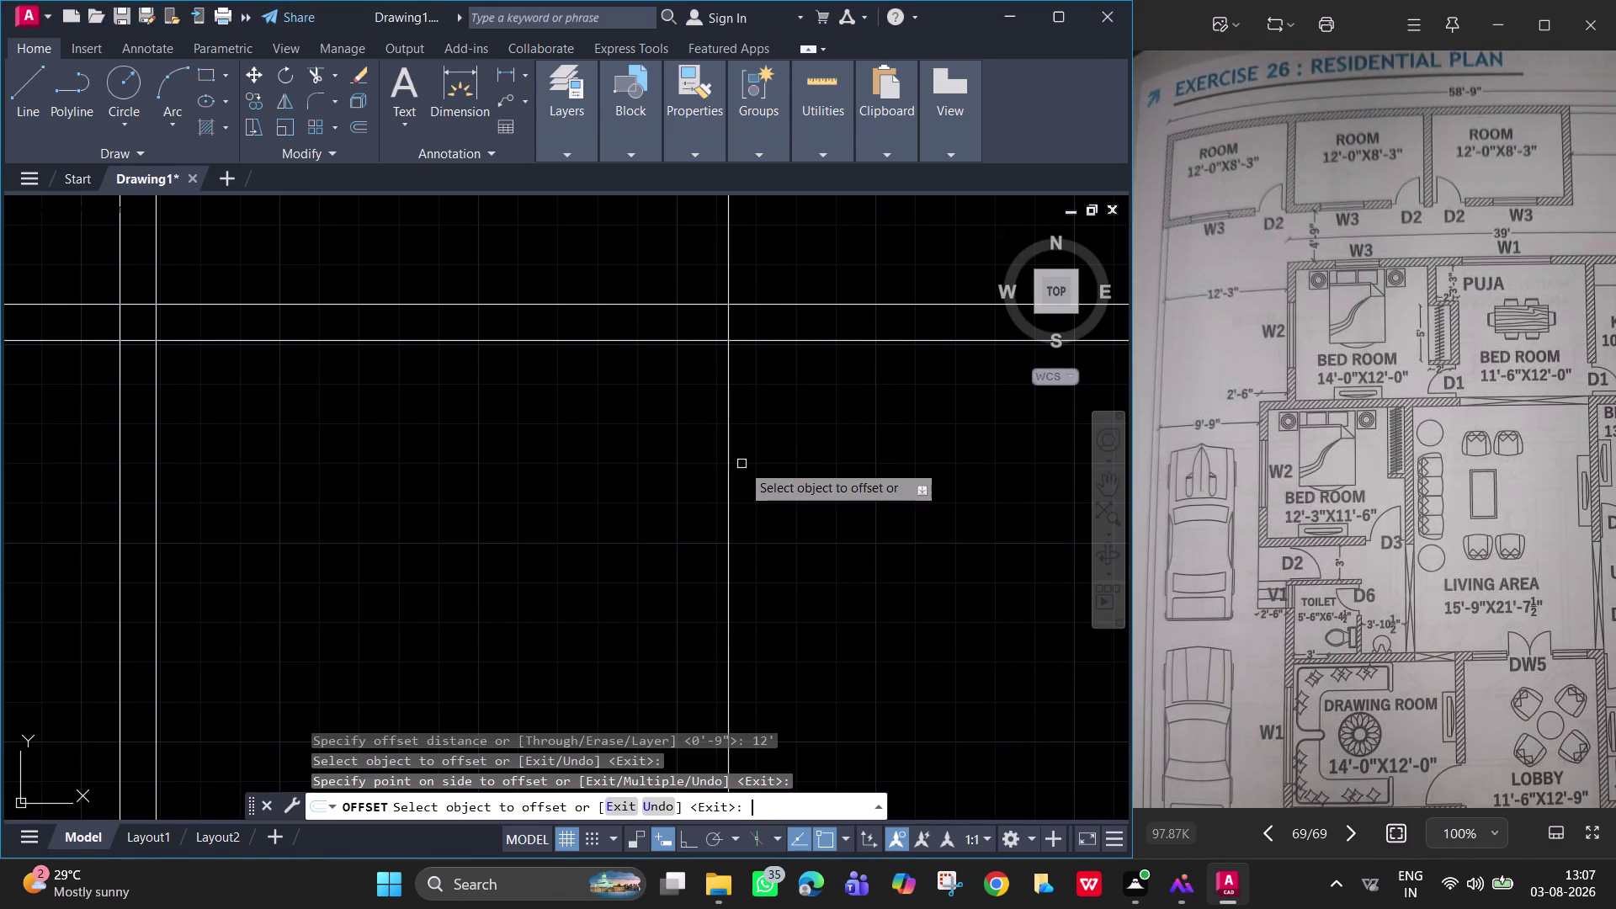
Add a 9-inch thickness line beside the existing 12-foot wall line.
key(space)
key(9)
key(Return)
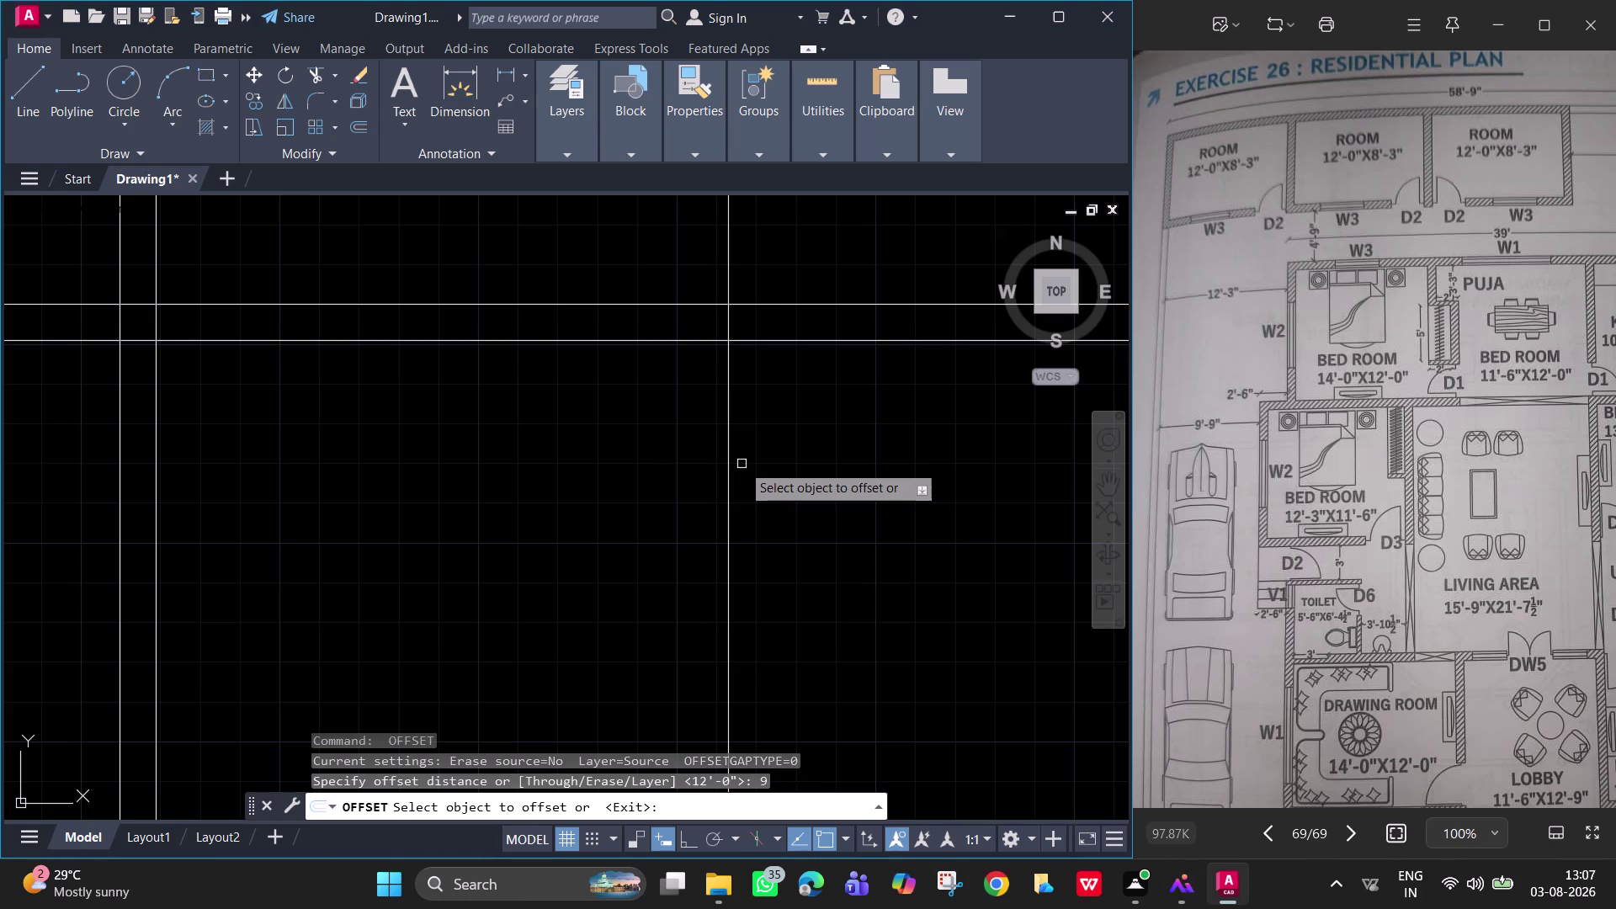
click(731, 443)
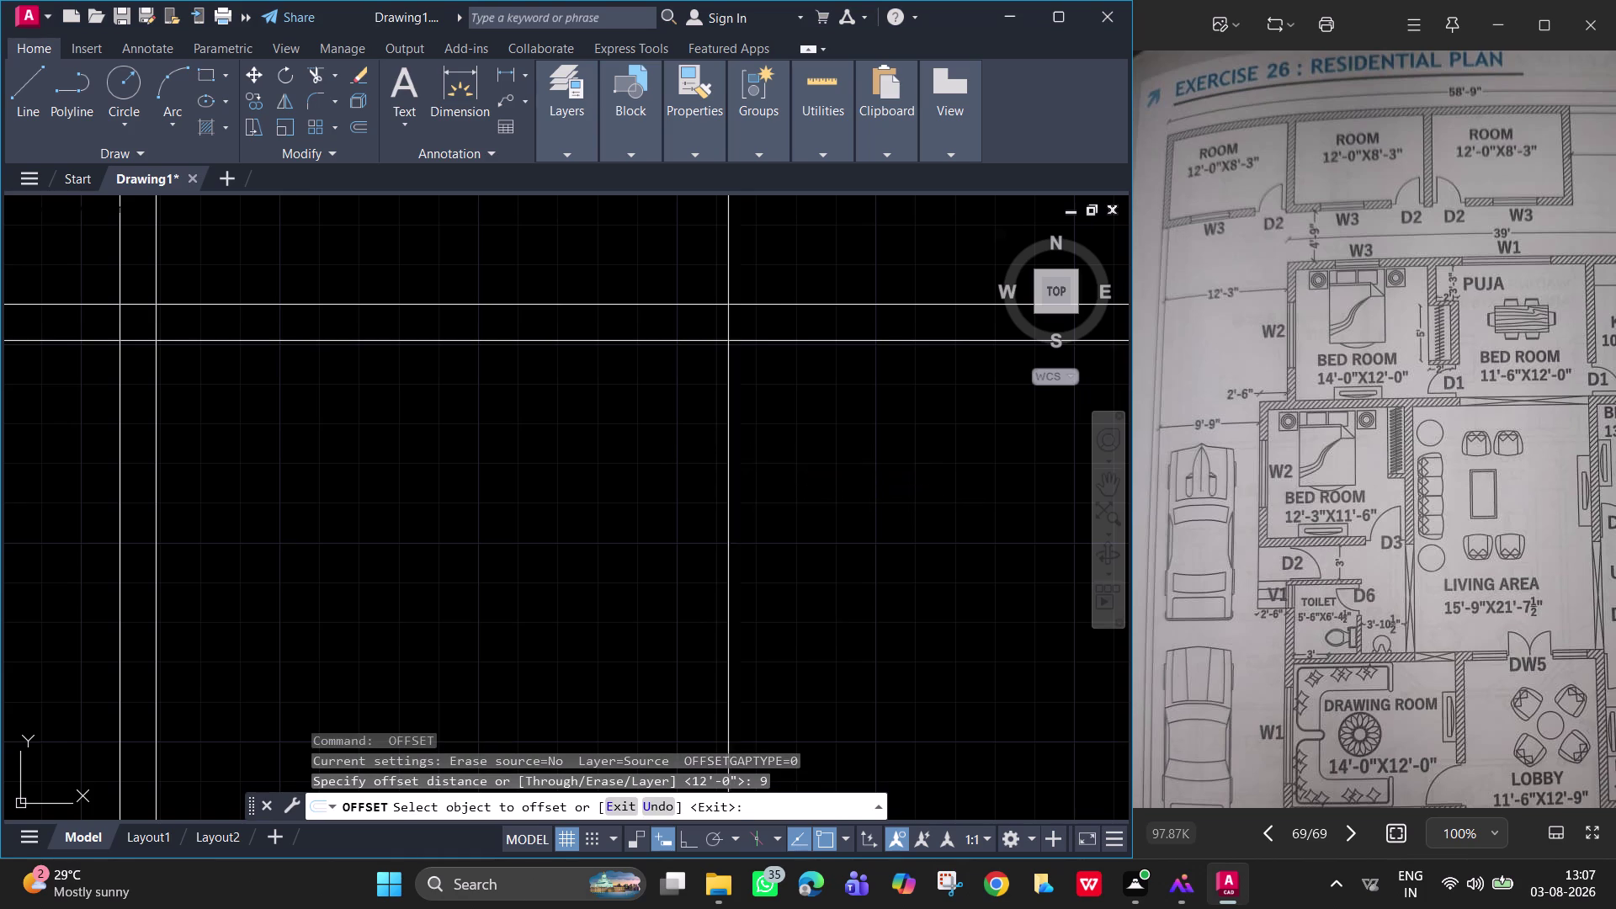
click(832, 473)
middle_drag(868, 467, 699, 421)
key(space)
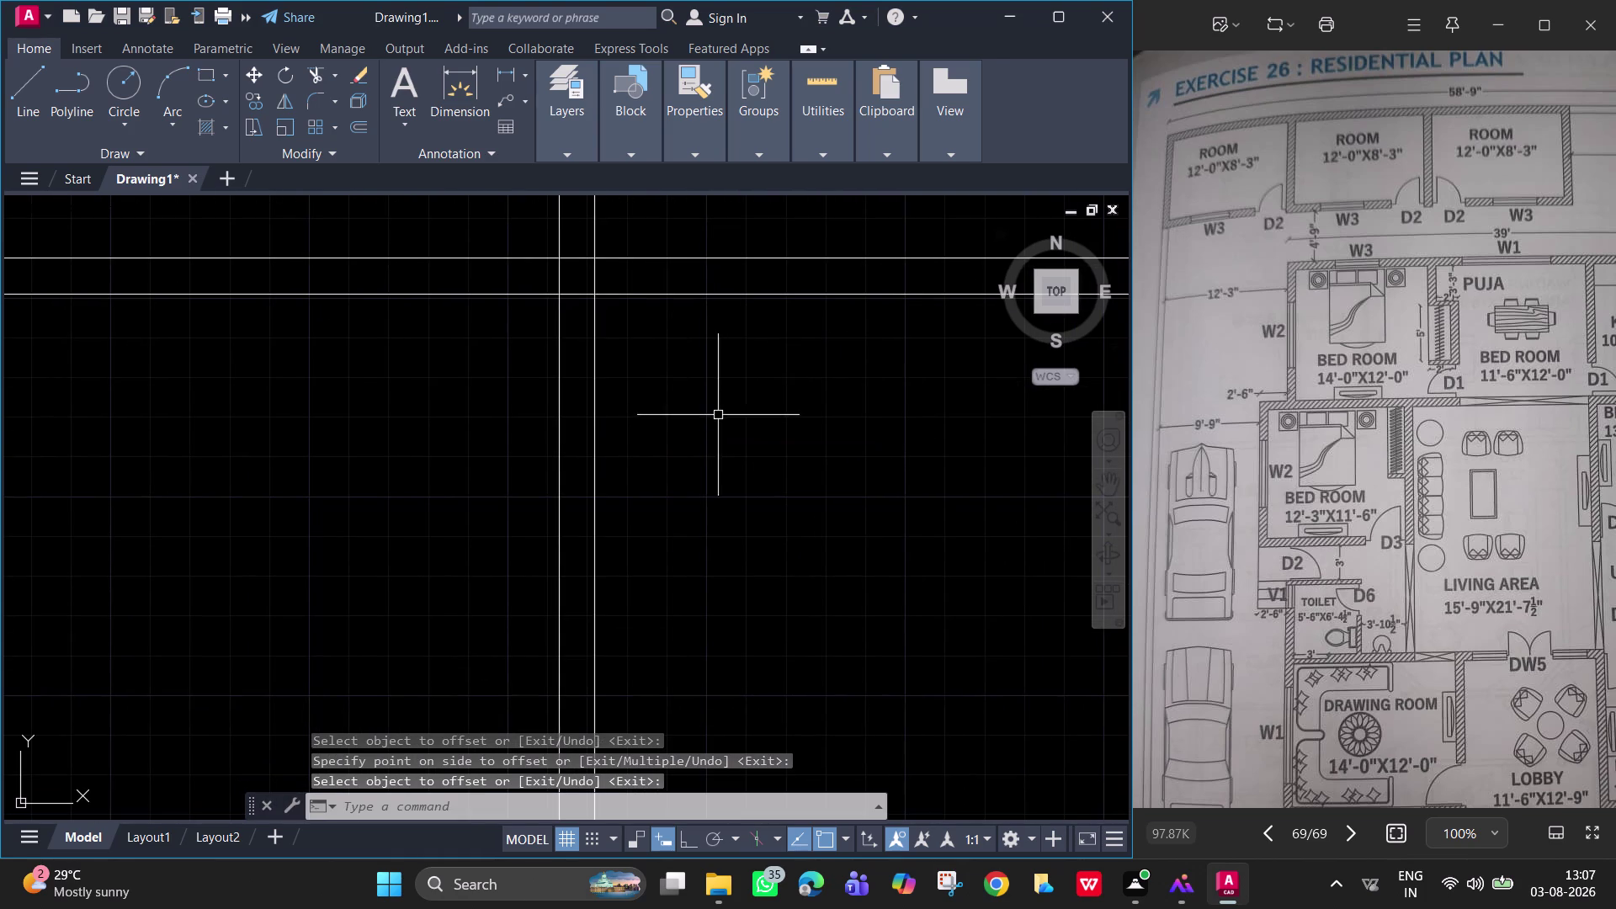
Offset the vertical line 12 feet to the right as a new wall line.
key(space)
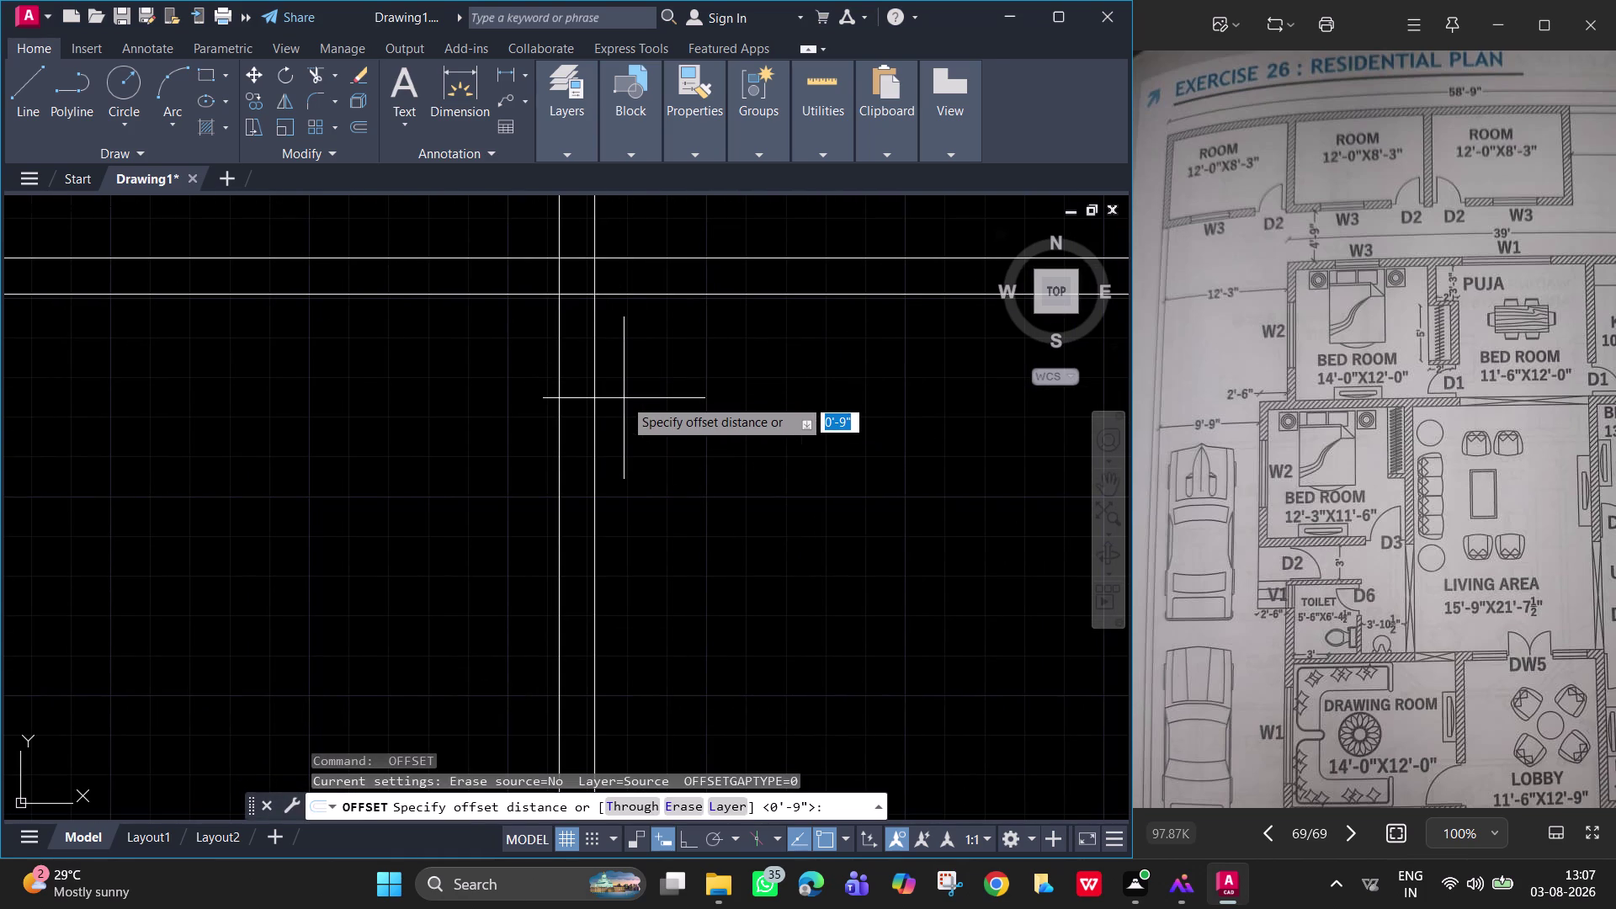
text(12')
key(Return)
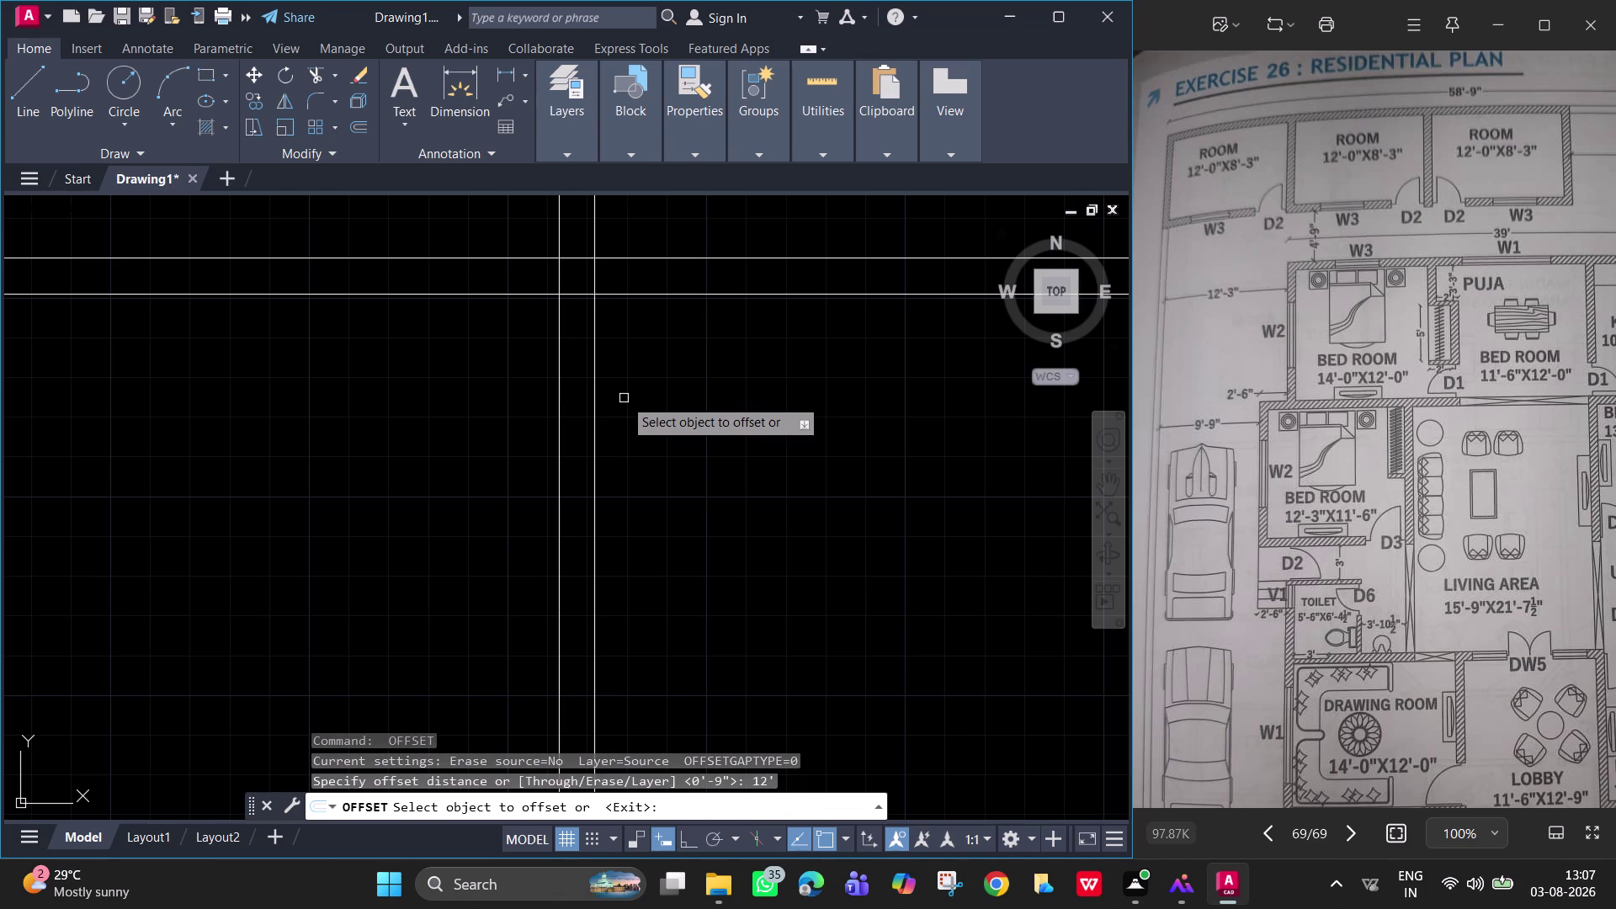
click(594, 400)
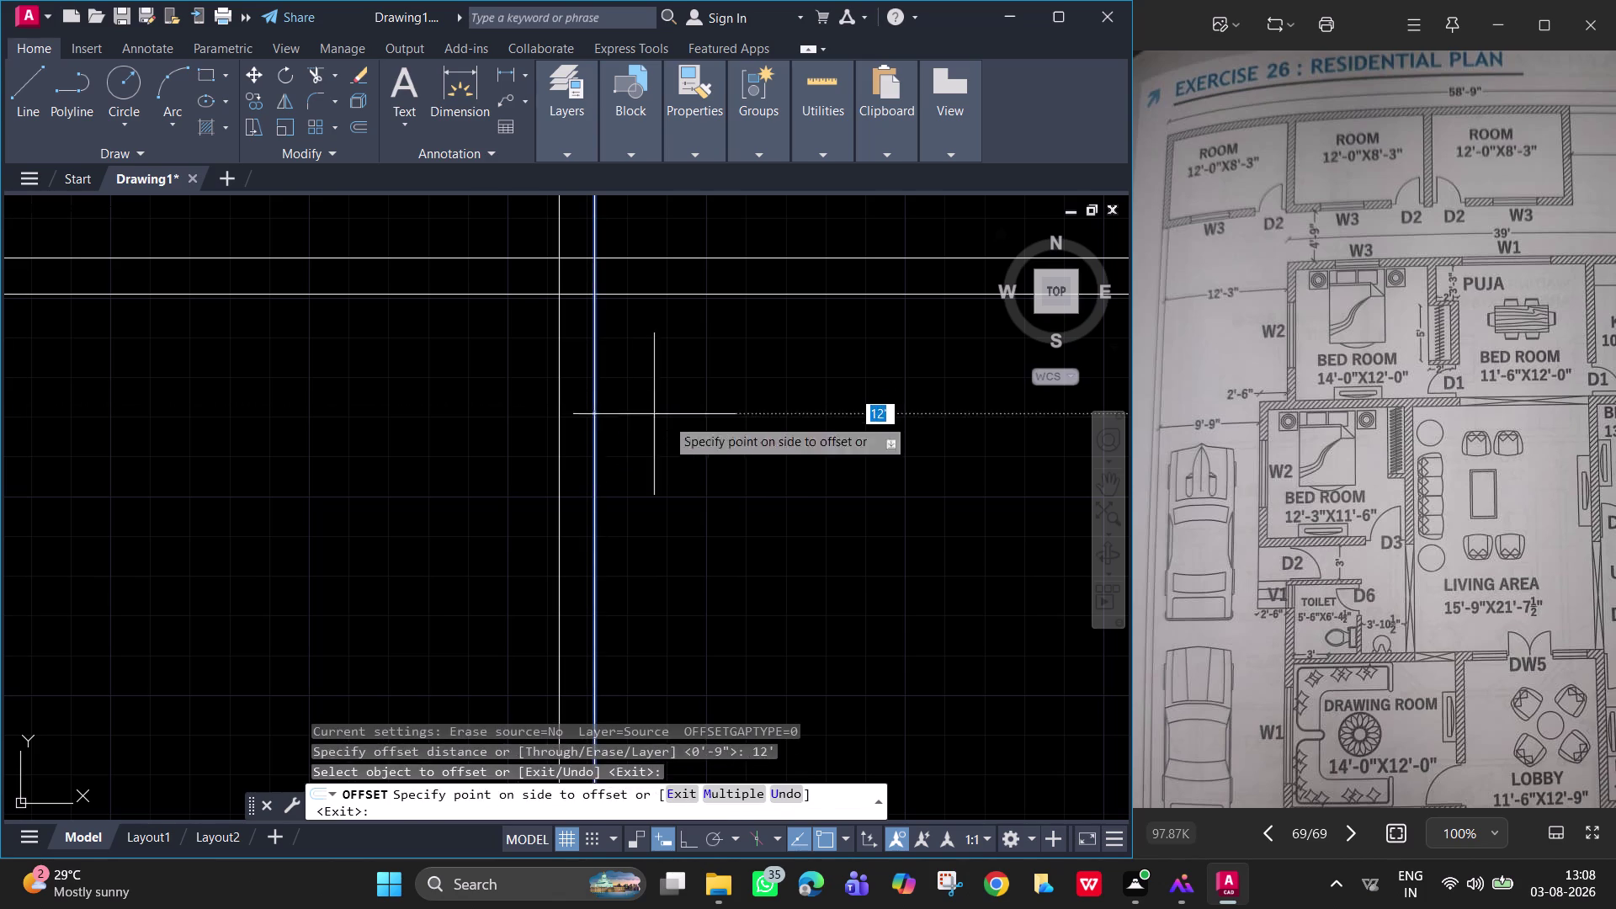
click(918, 456)
scroll(down, 3)
middle_drag(905, 449, 739, 384)
scroll(up, 3)
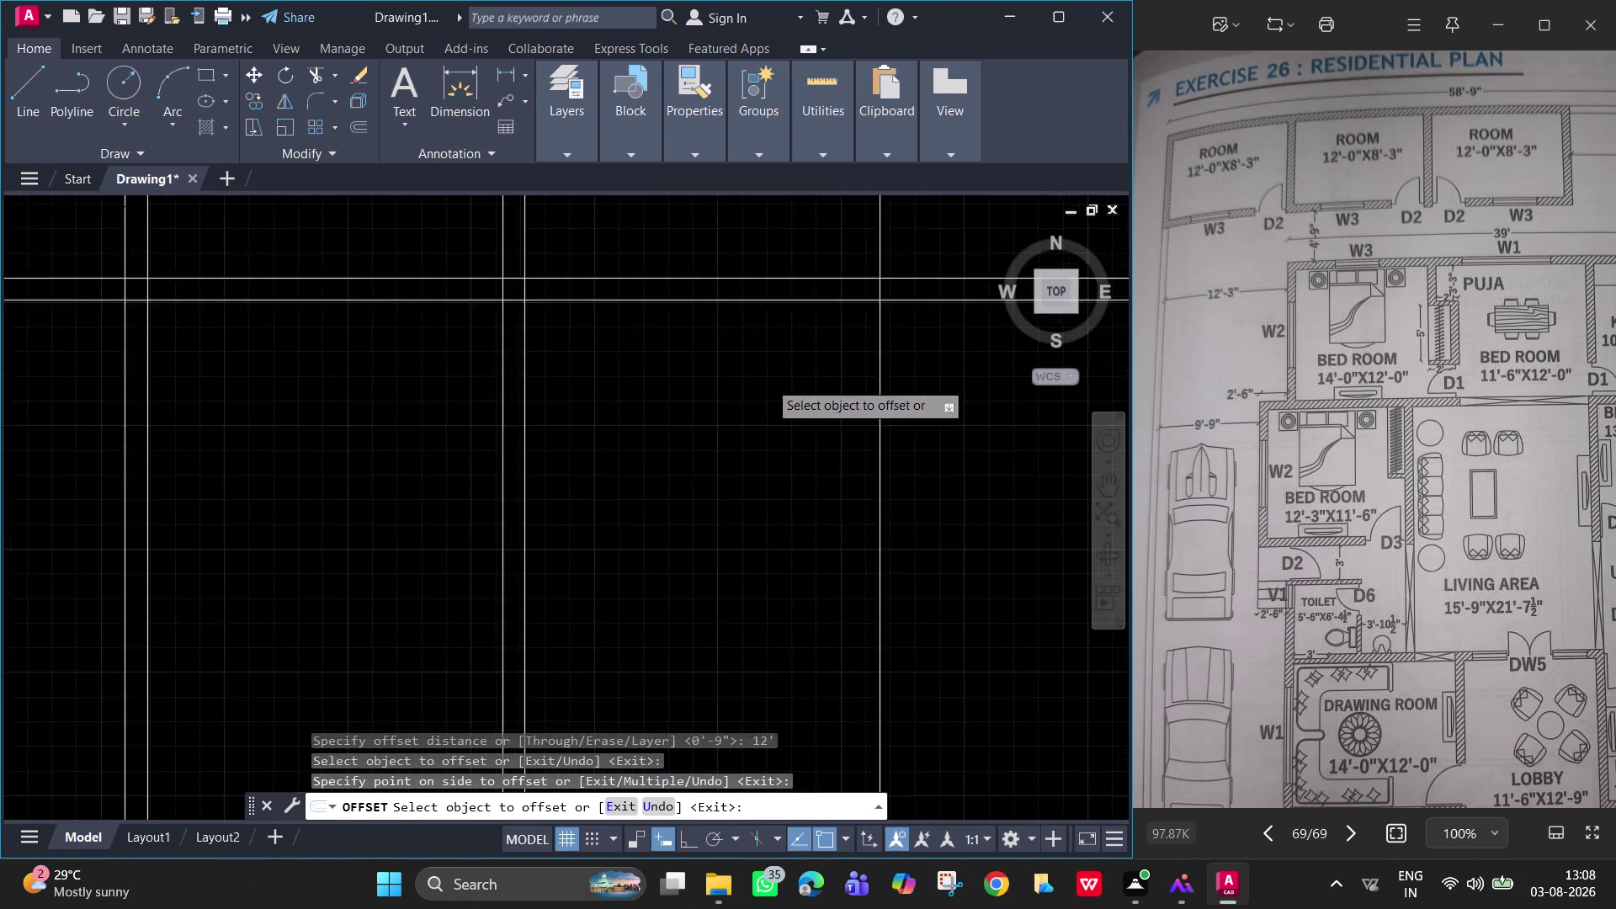
middle_drag(769, 381, 738, 380)
key(space)
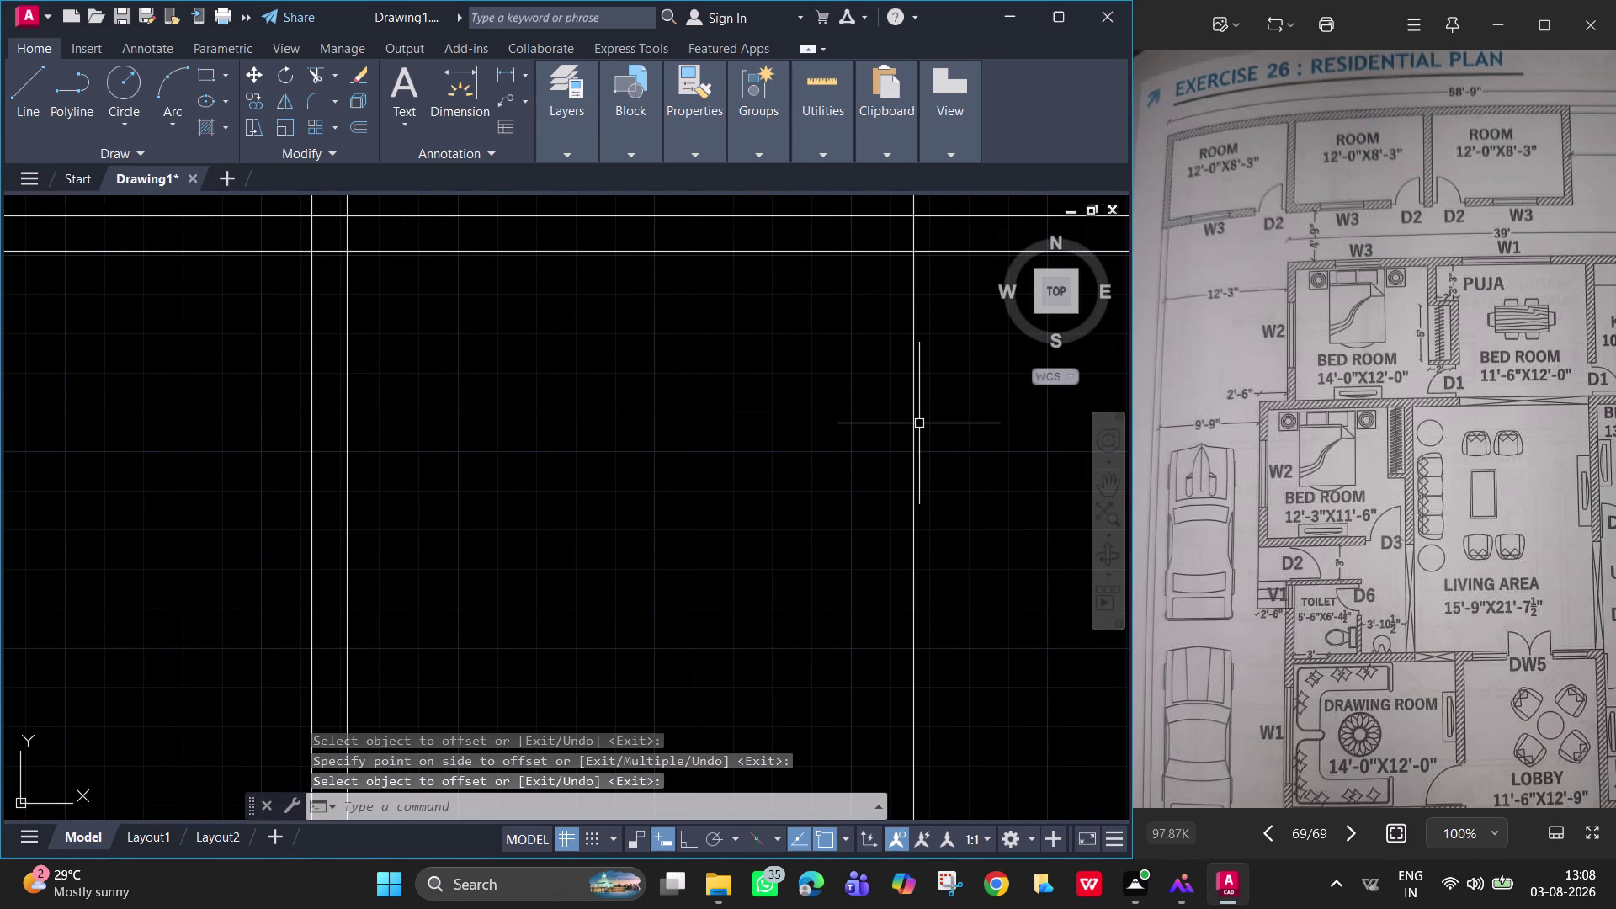
Double the new wall line with a 9-inch thickness copy.
key(9)
key(Return)
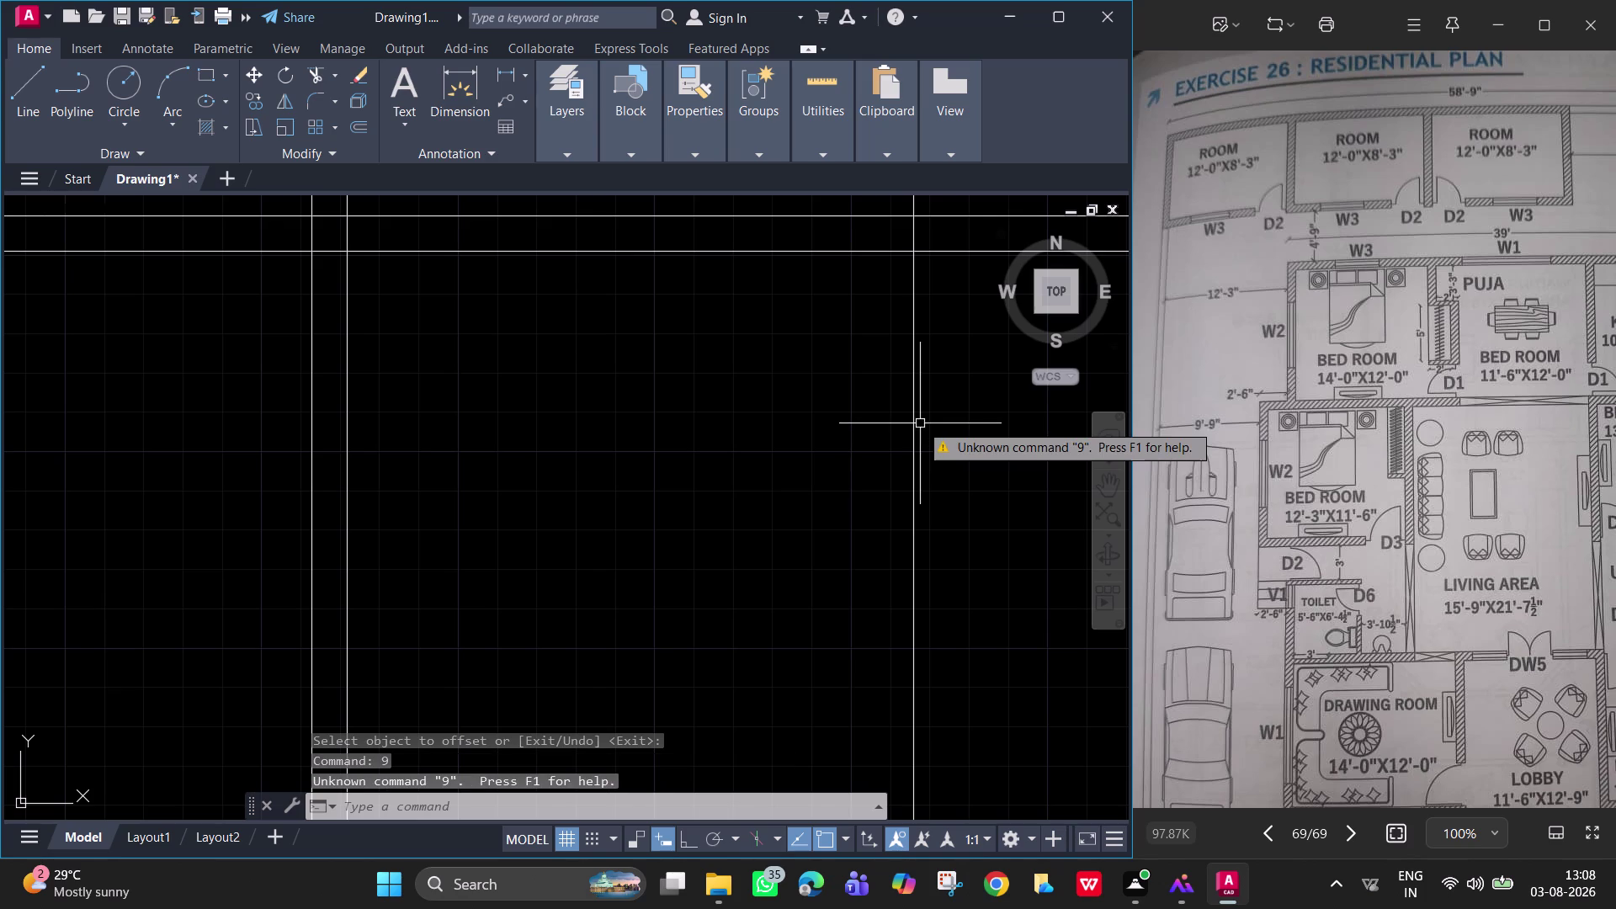
key(space)
key(Escape)
key(Escape)
key(space)
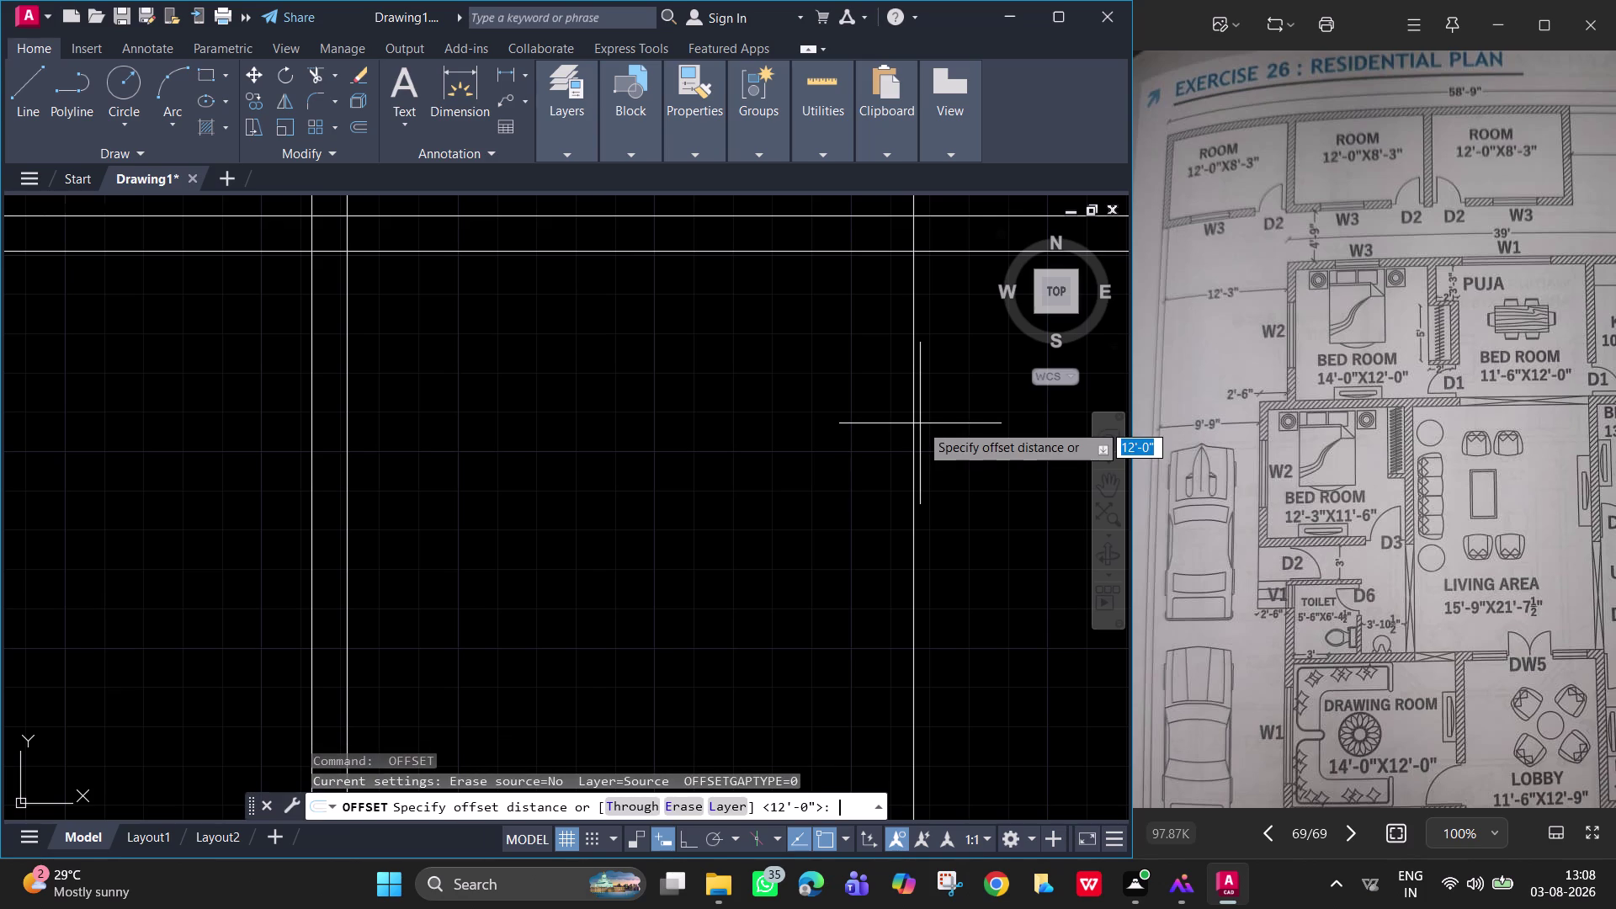
text(9)
key(Return)
click(915, 418)
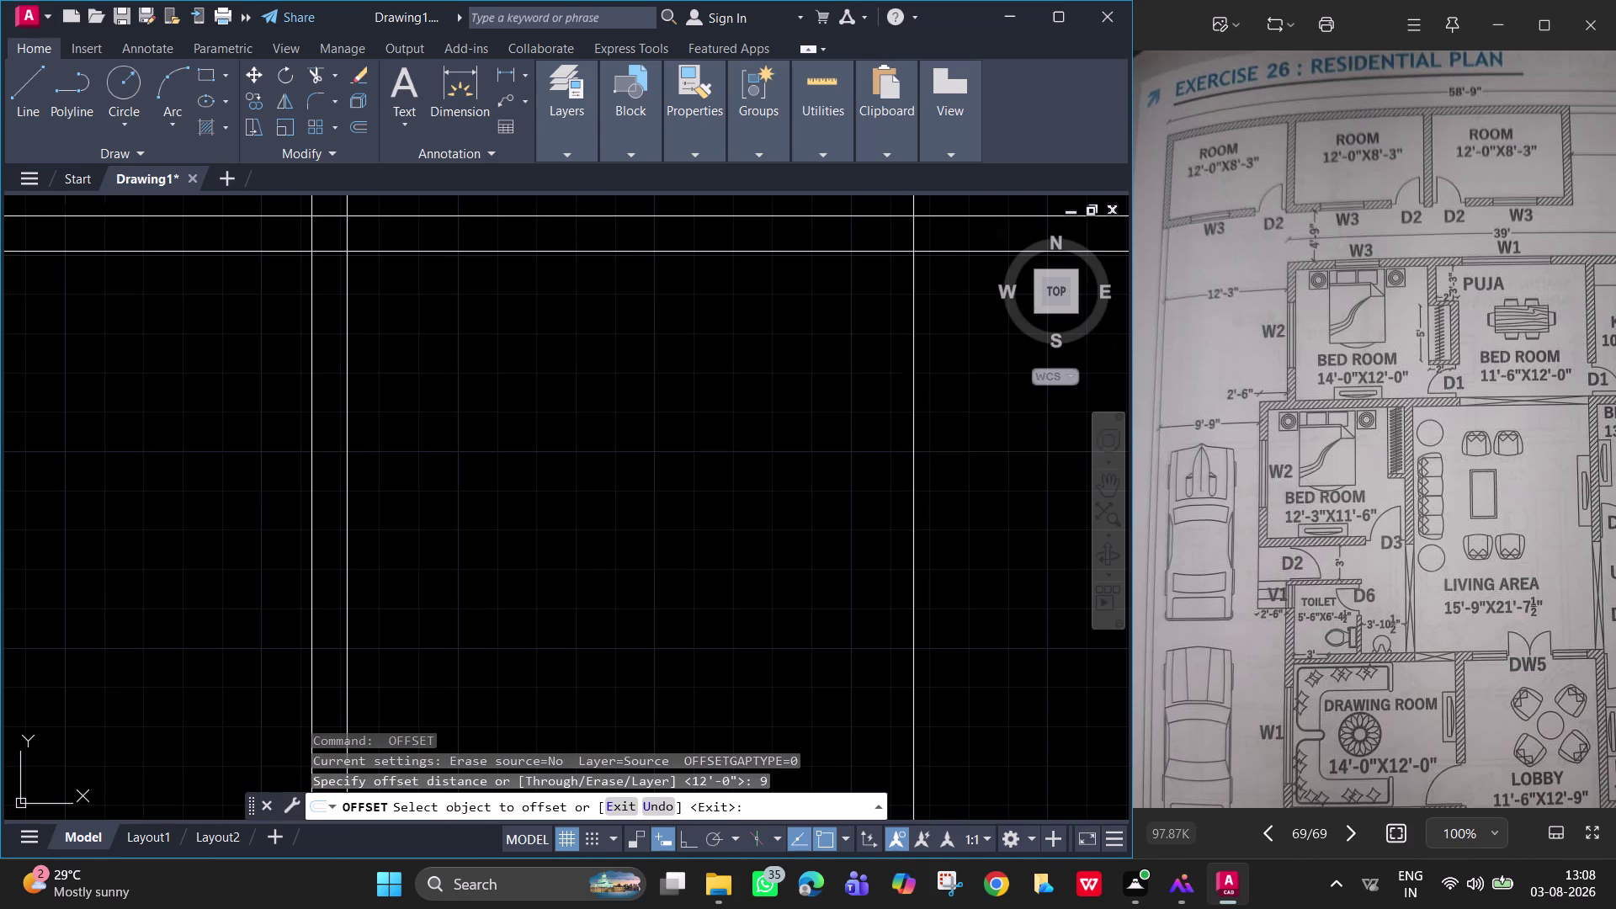
click(989, 428)
scroll(down, 3)
middle_drag(946, 421, 561, 336)
key(space)
Add another vertical wall line 12 feet further right.
key(space)
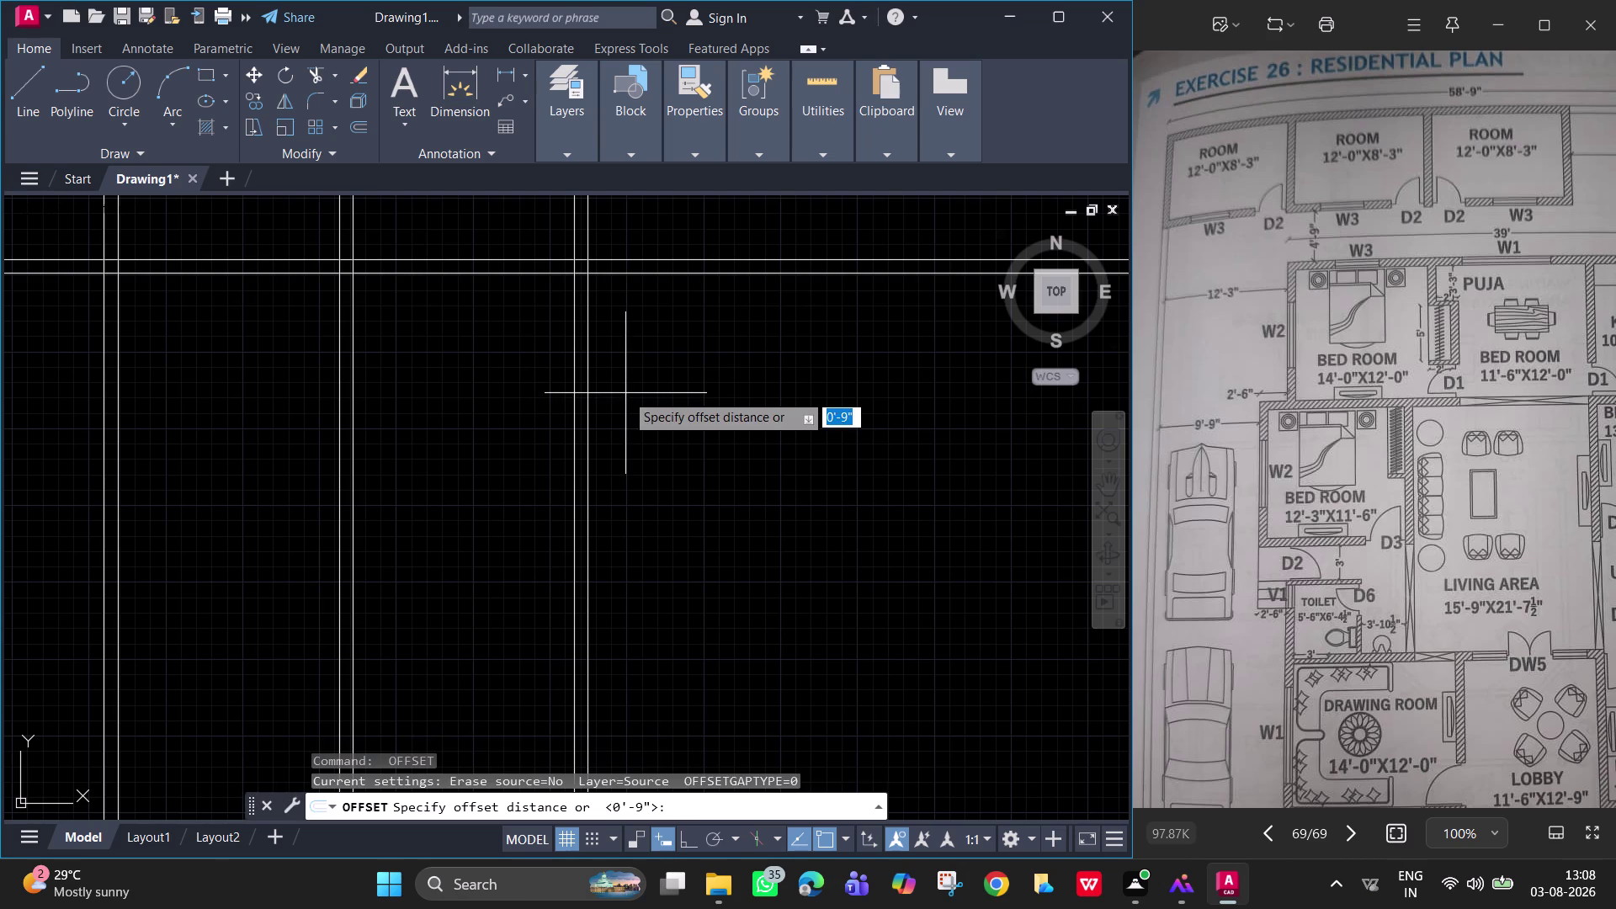
text(12)
key(apostrophe)
key(Return)
key(period)
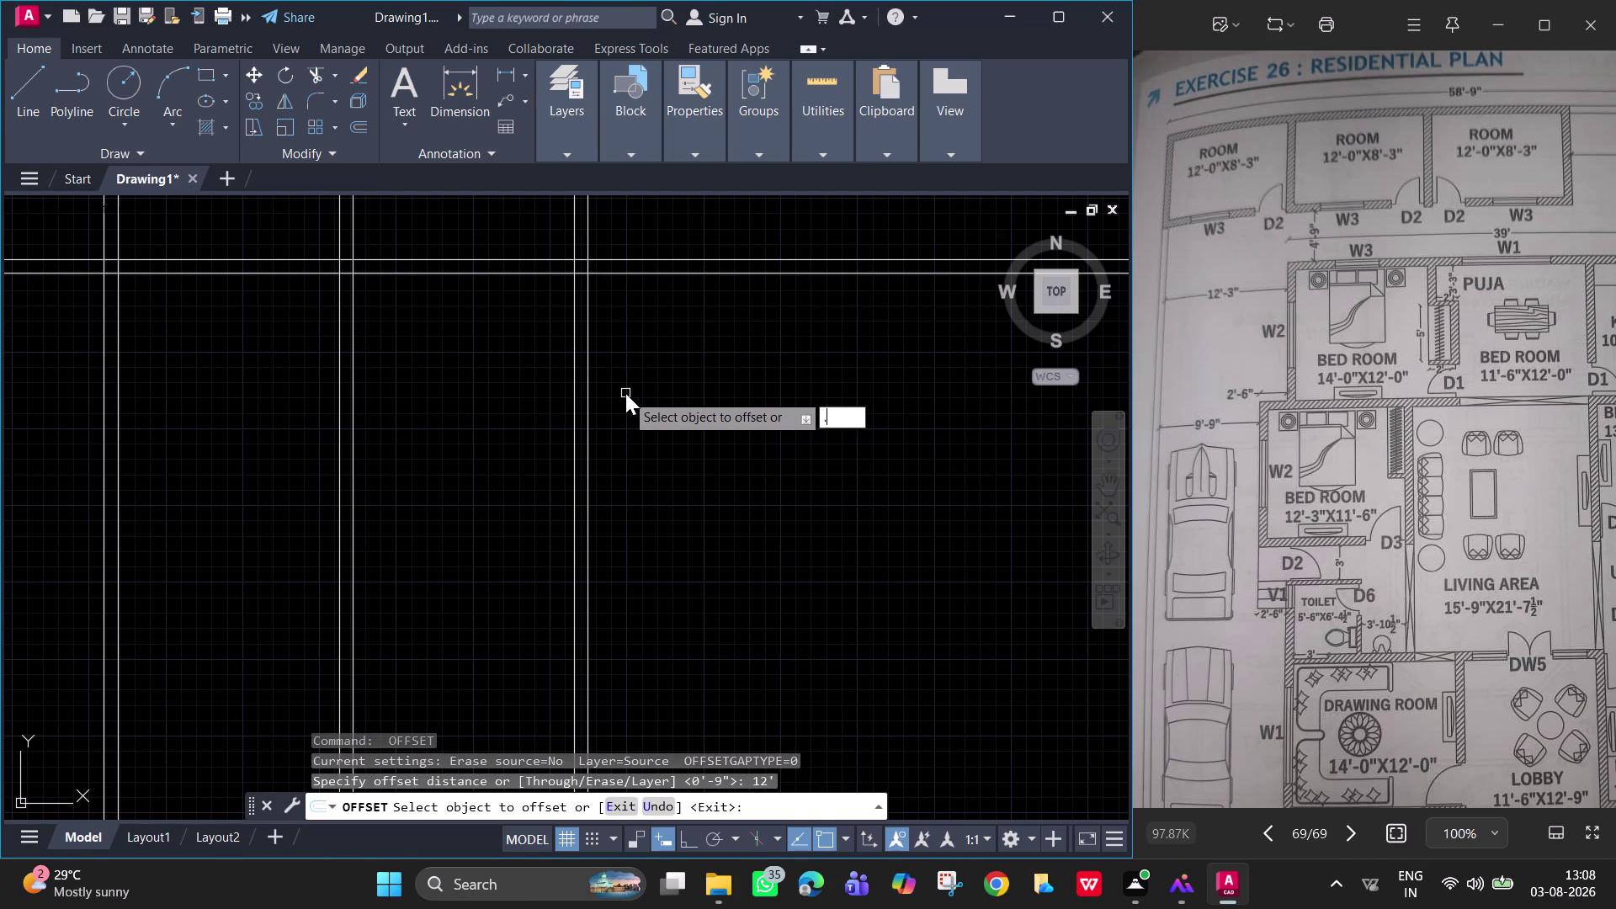
key(BackSpace)
text(12)
key(apostrophe)
key(Return)
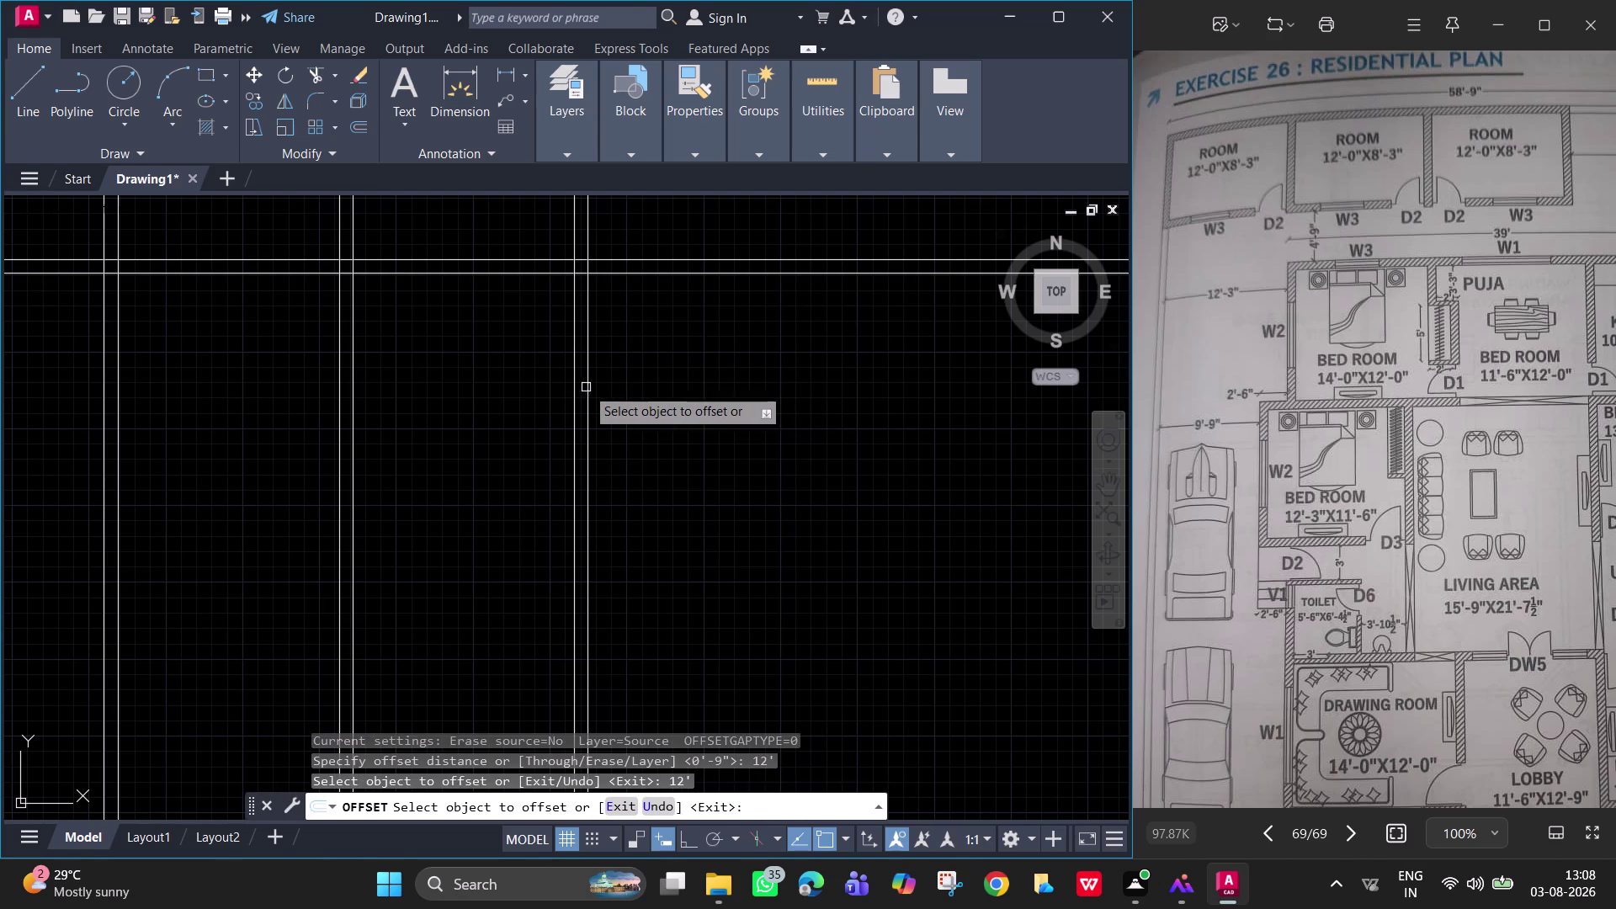
click(584, 388)
click(865, 419)
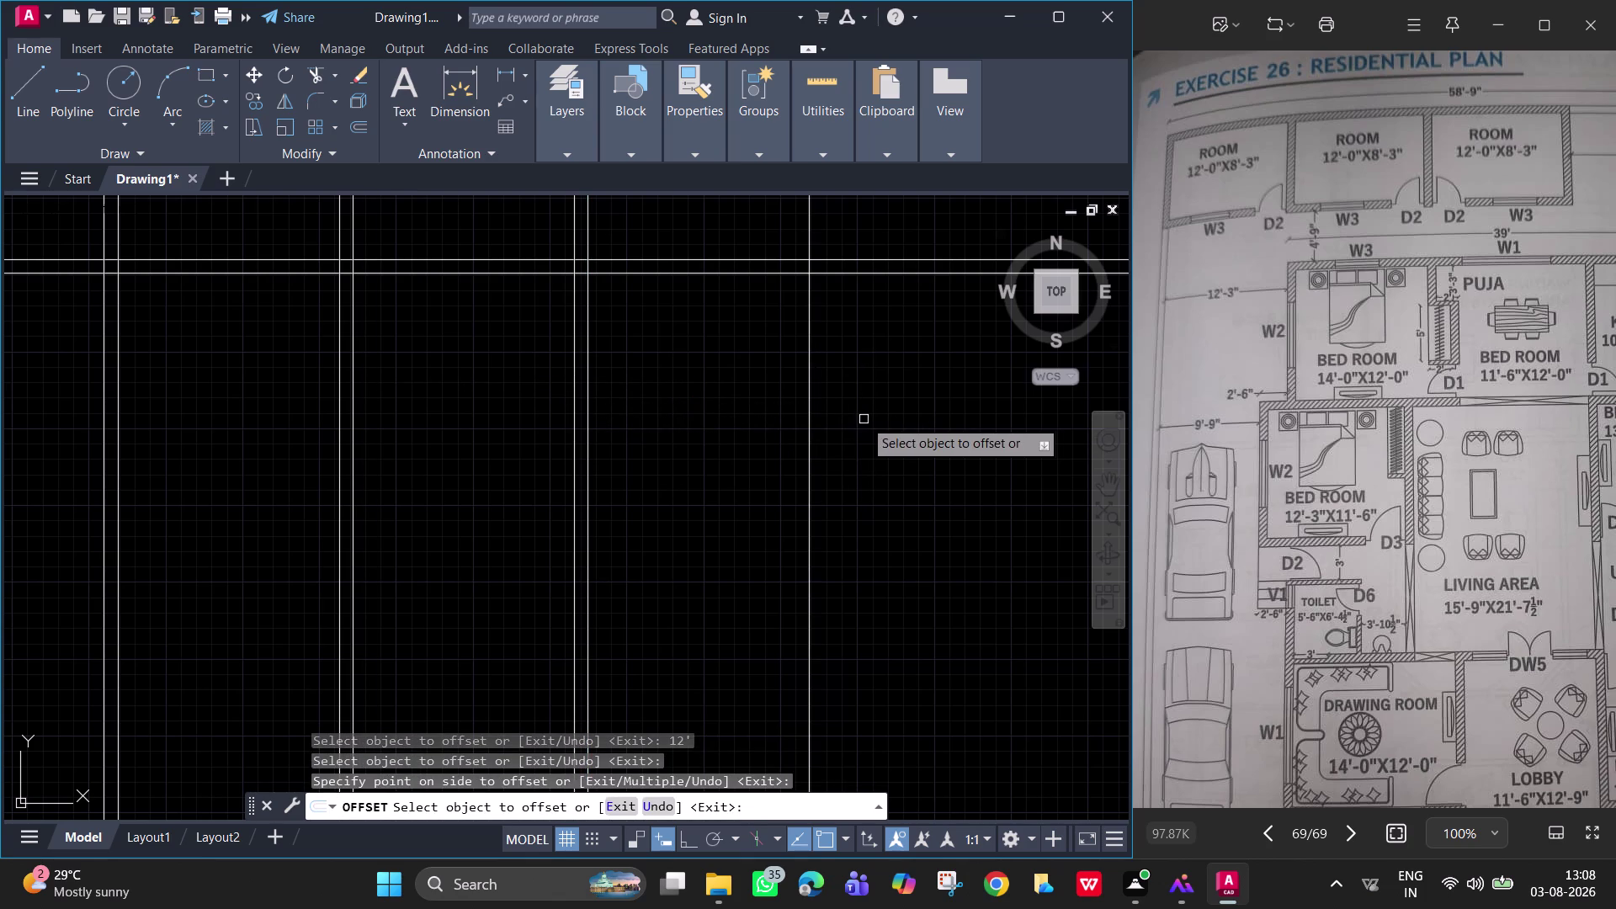
key(space)
Give the latest wall line its 9-inch thickness line.
key(space)
key(9)
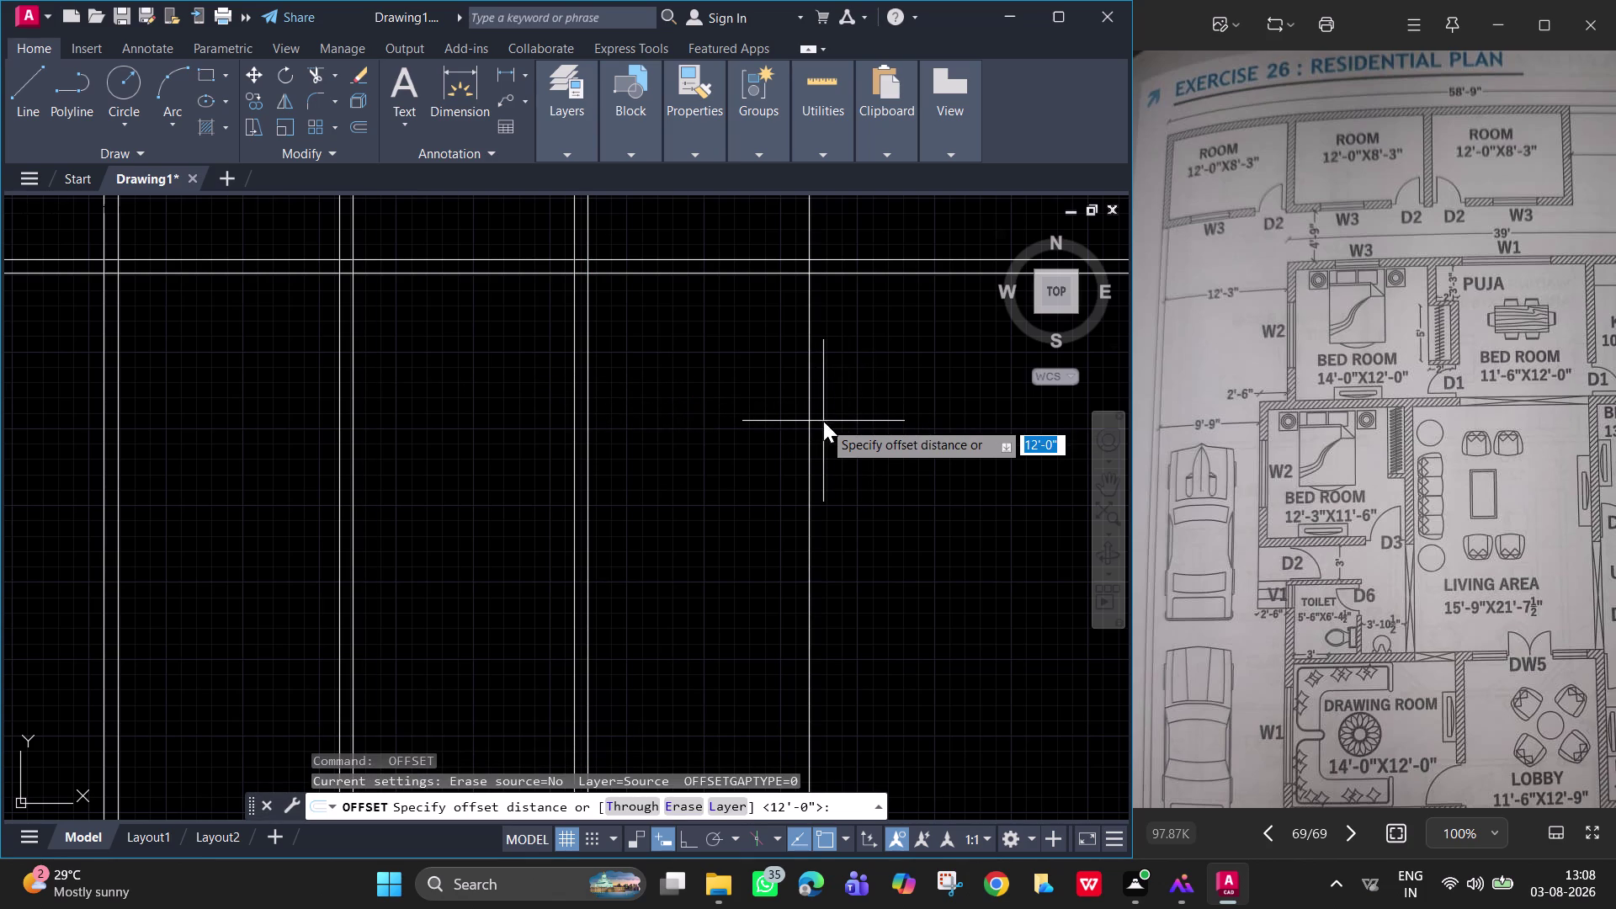
key(Return)
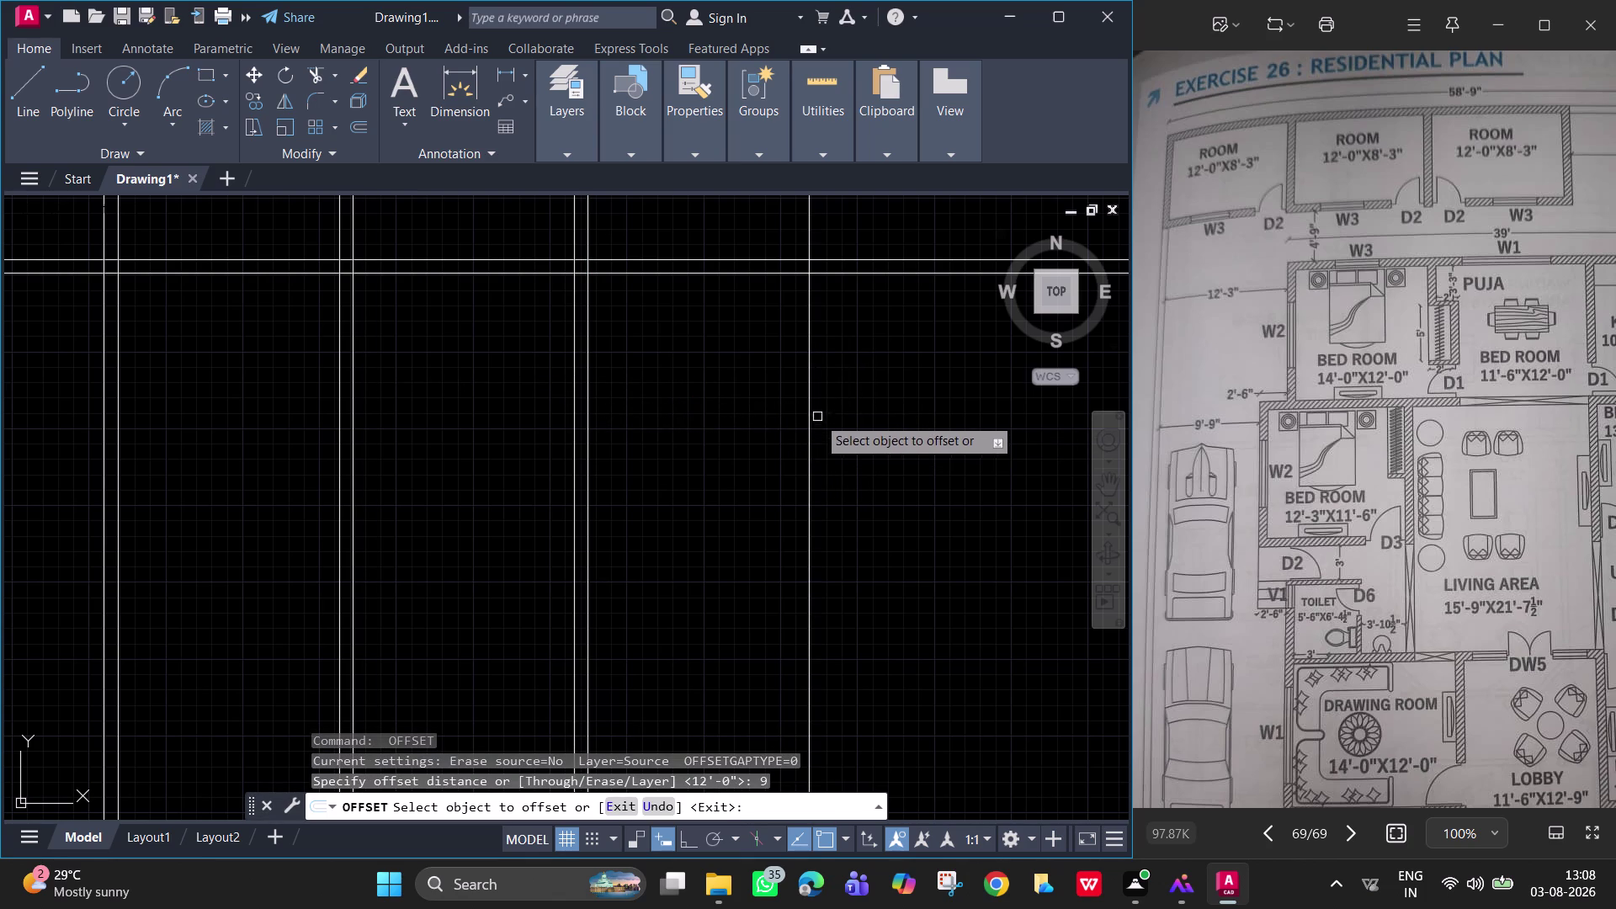
click(812, 414)
click(886, 422)
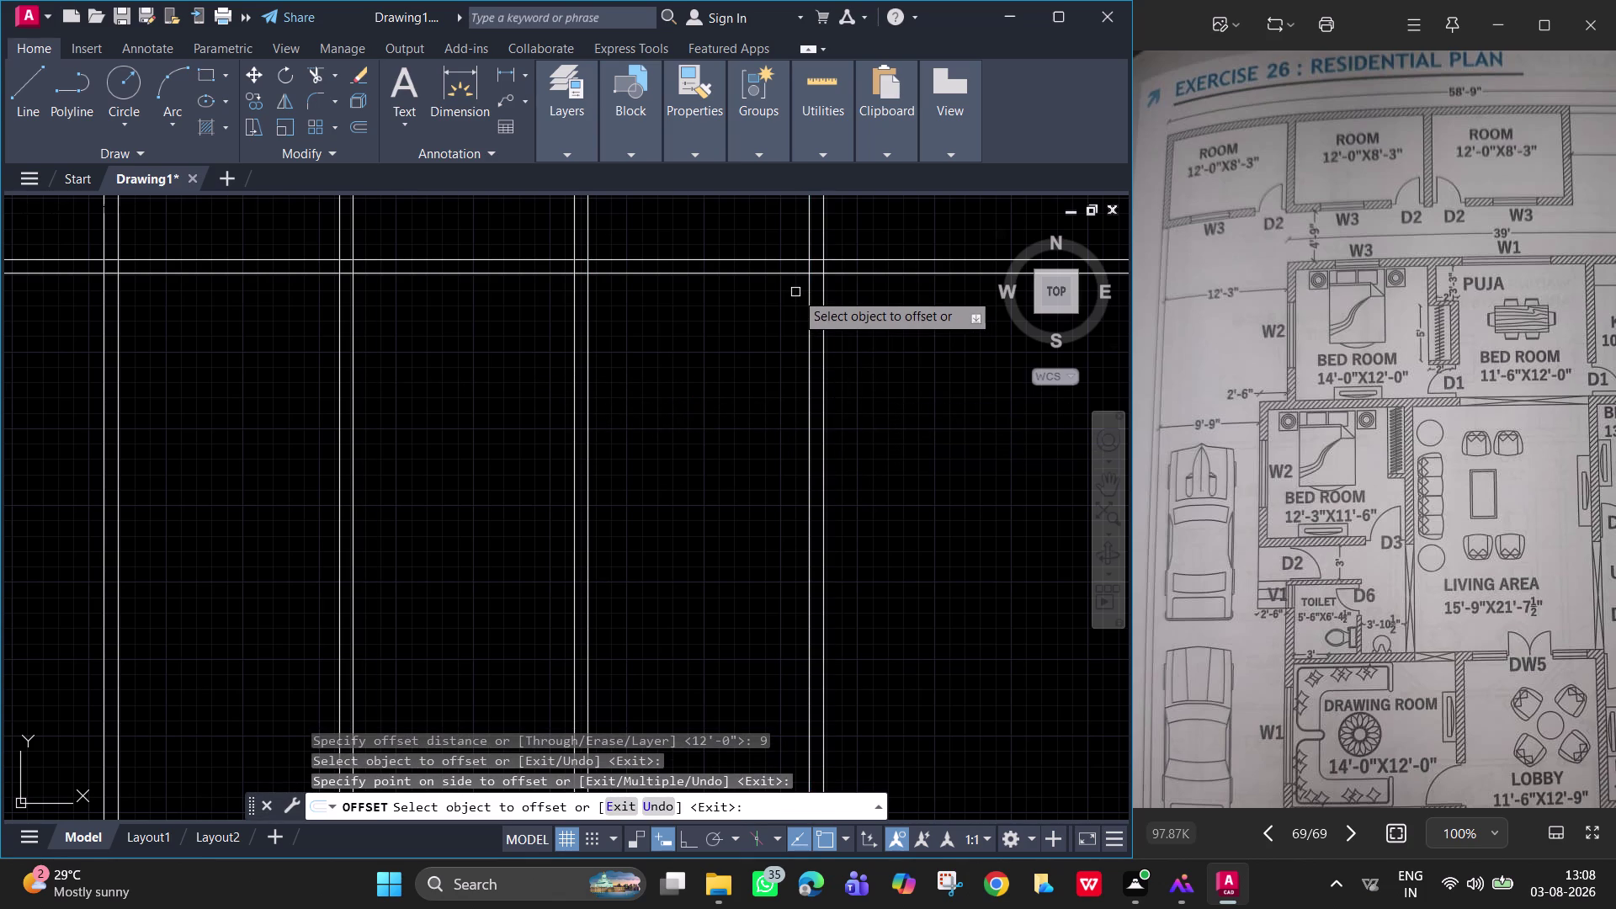
middle_drag(795, 291, 905, 390)
scroll(down, 3)
middle_drag(902, 391, 883, 433)
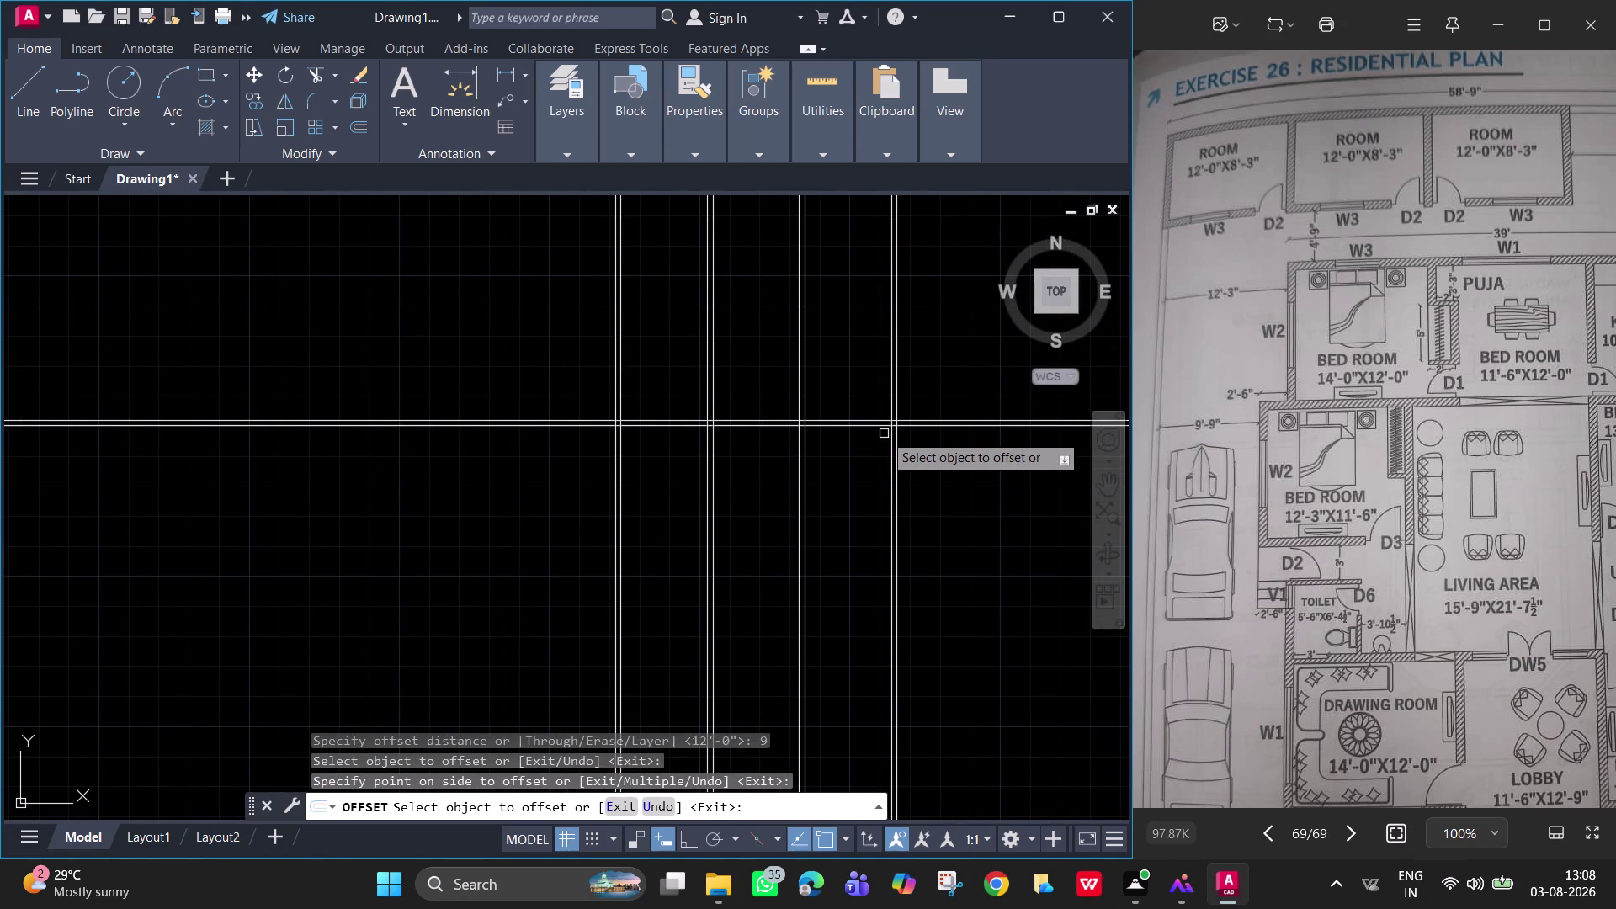
text(tr)
key(space)
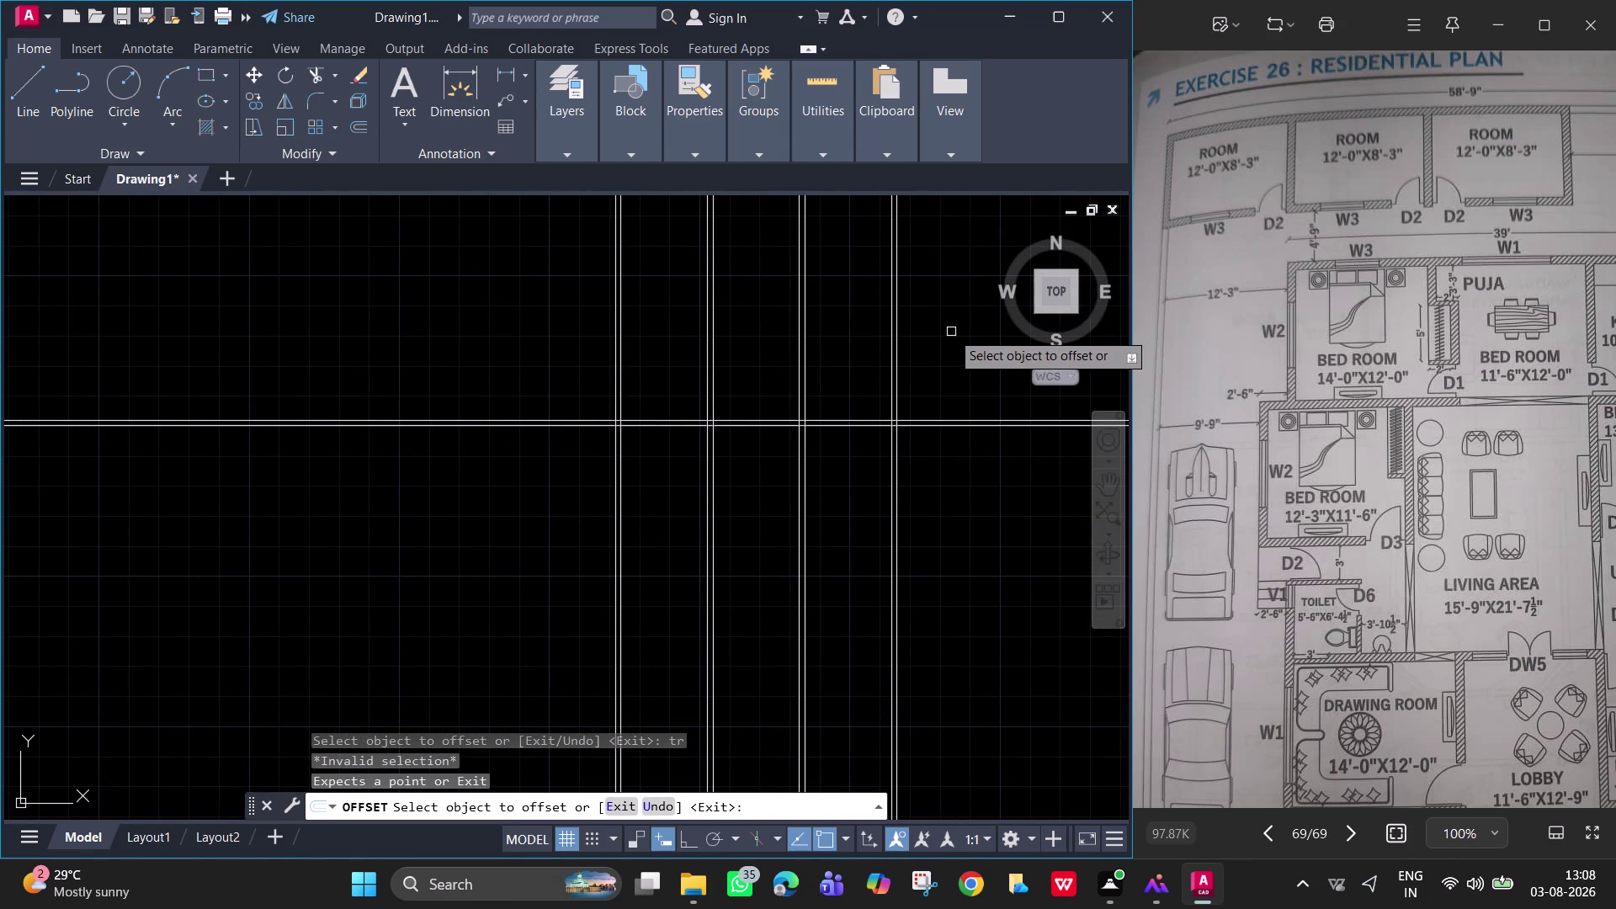
Trim the overshooting line ends along the top-left corner of the plan.
key(Escape)
text(tr)
key(space)
drag(944, 334, 552, 310)
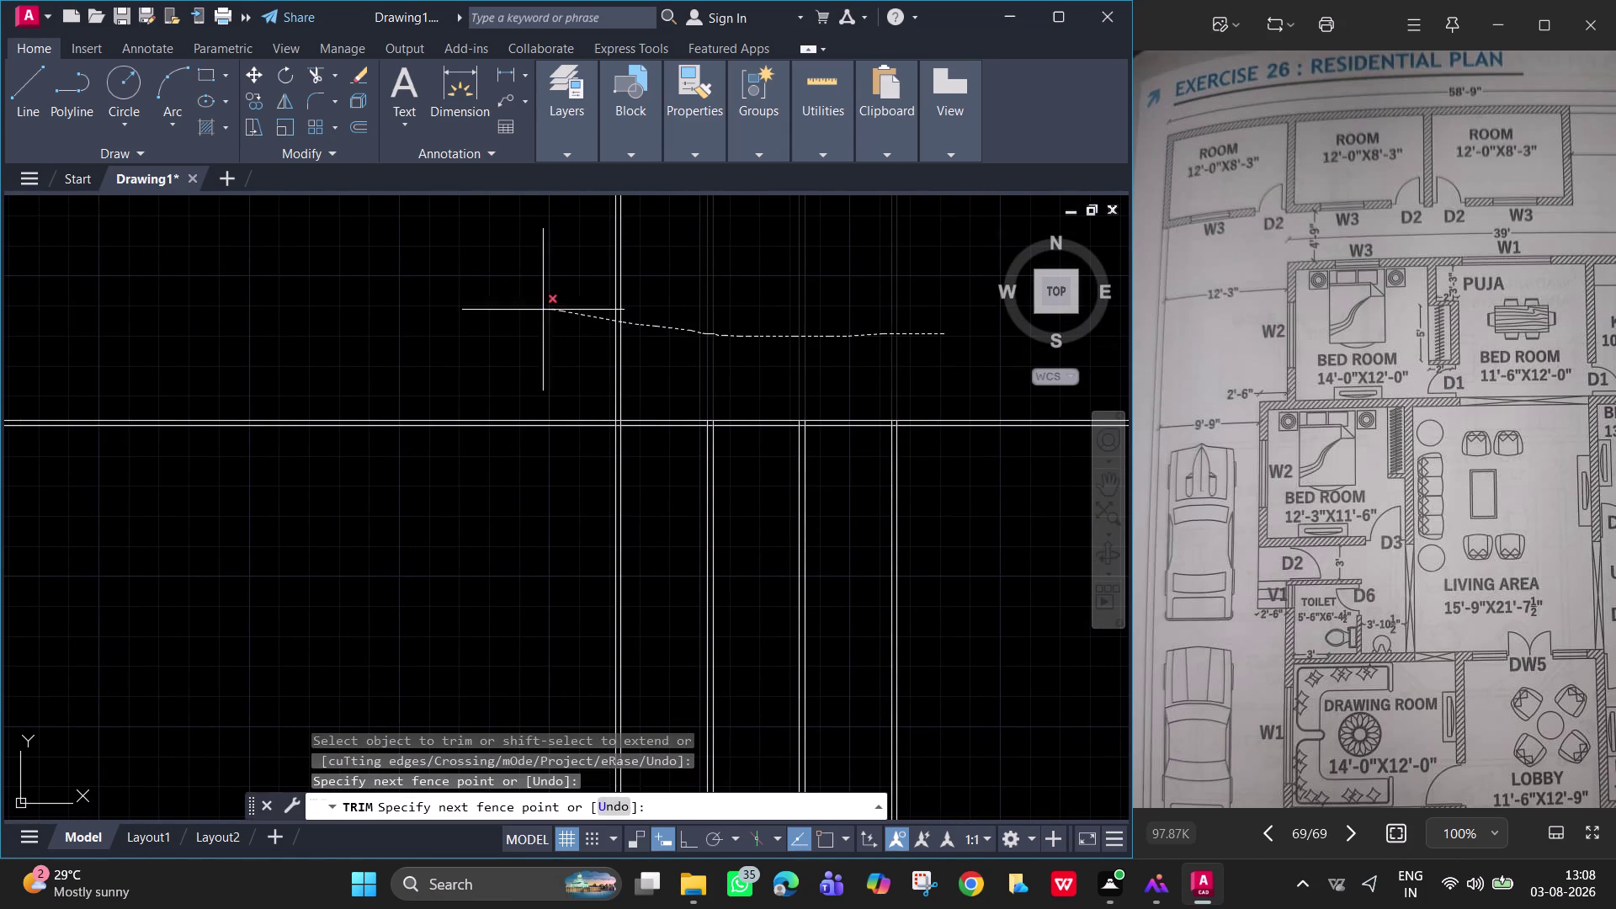
drag(552, 310, 529, 308)
drag(515, 313, 512, 522)
scroll(up, 3)
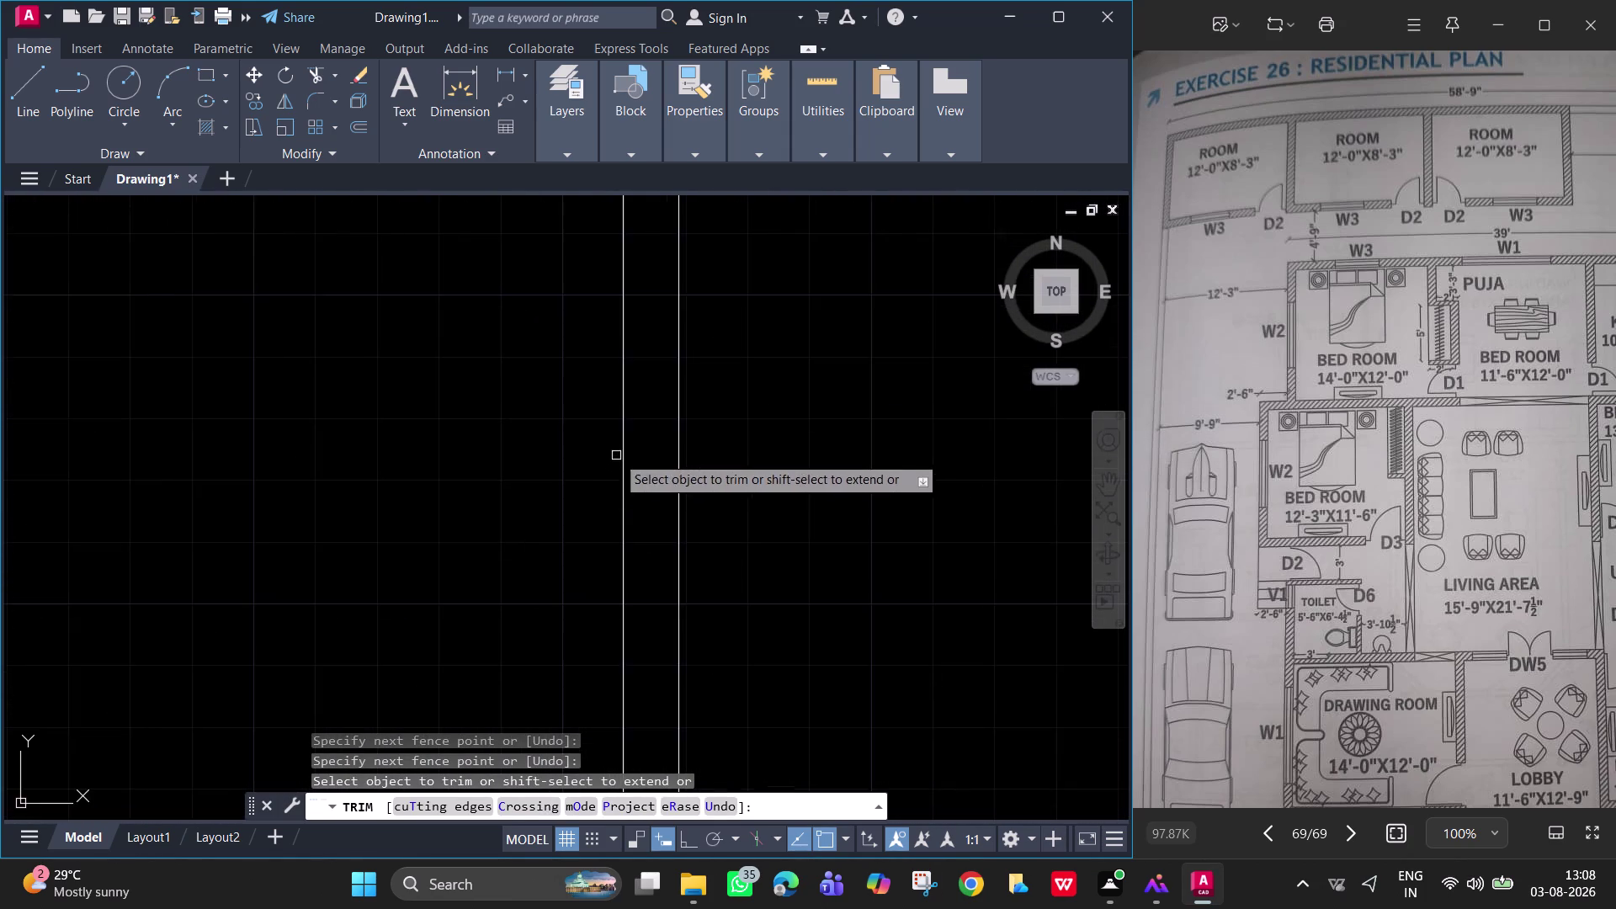
middle_drag(616, 461, 583, 699)
scroll(down, 3)
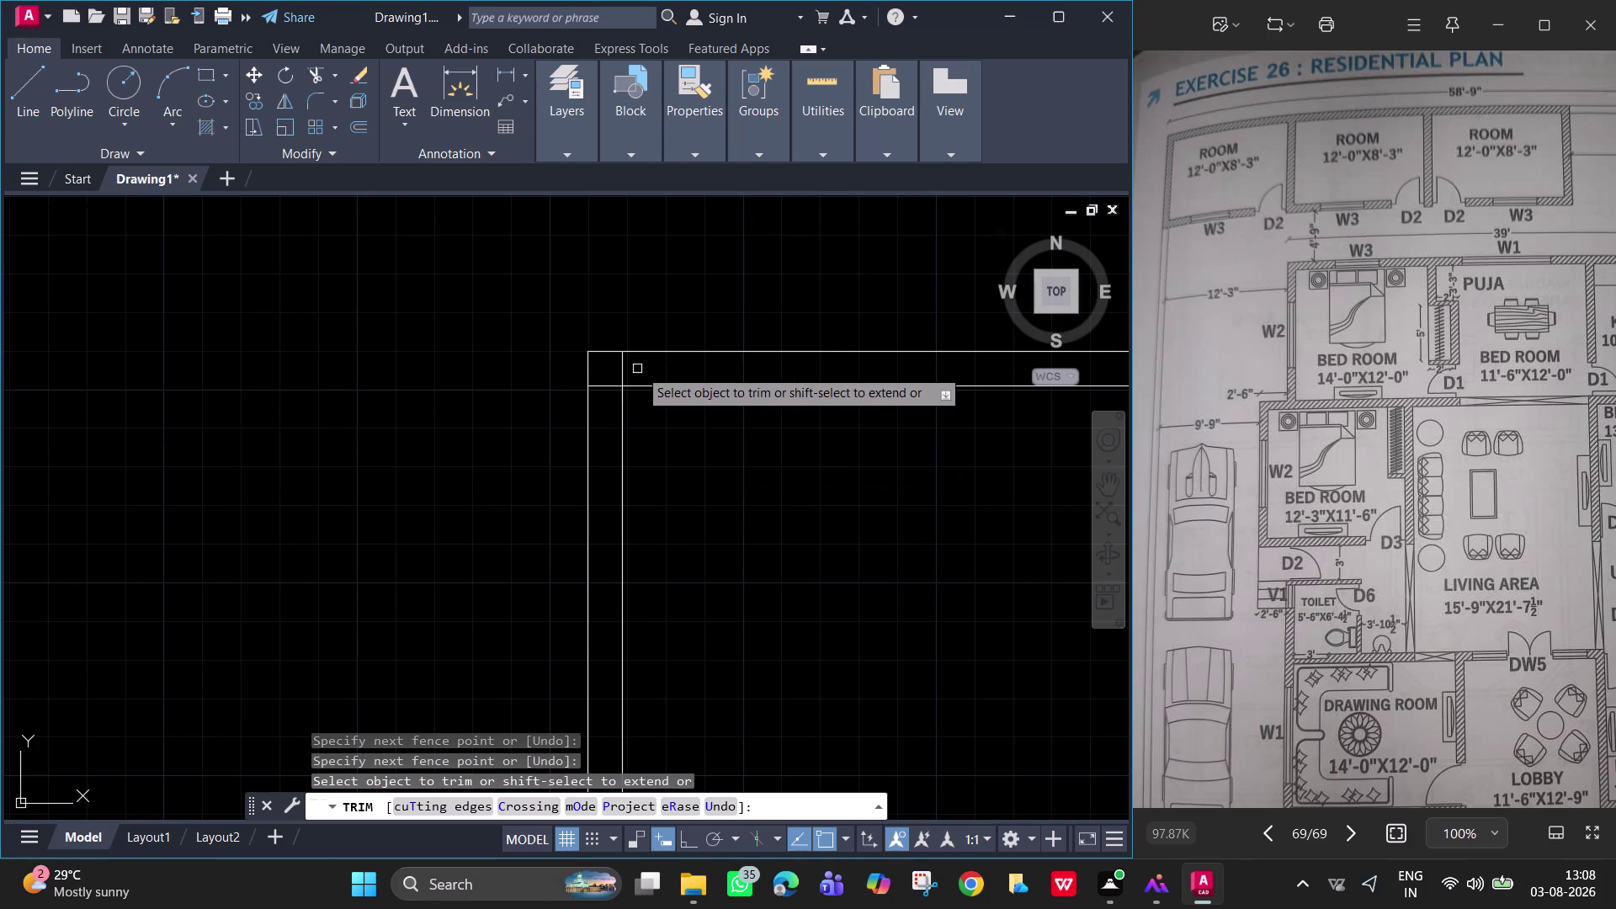
drag(640, 369, 610, 393)
scroll(down, 3)
middle_drag(730, 413, 520, 452)
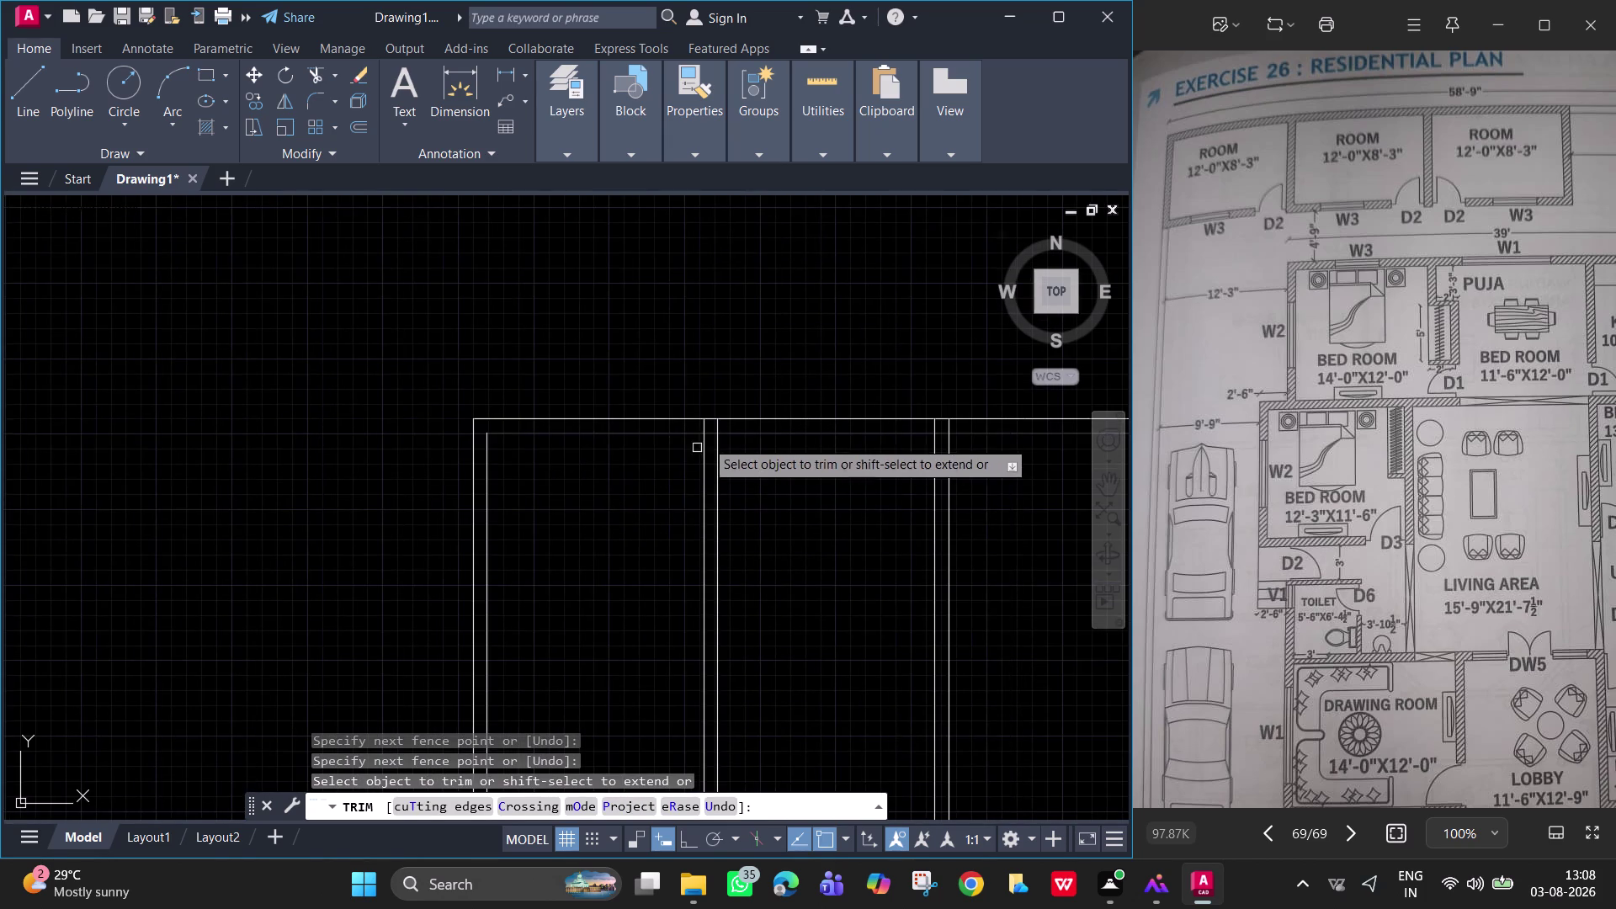
scroll(up, 3)
drag(667, 428, 491, 420)
Trim the crossing segments at the top wall junctions above the bays.
scroll(down, 3)
middle_drag(907, 476, 897, 475)
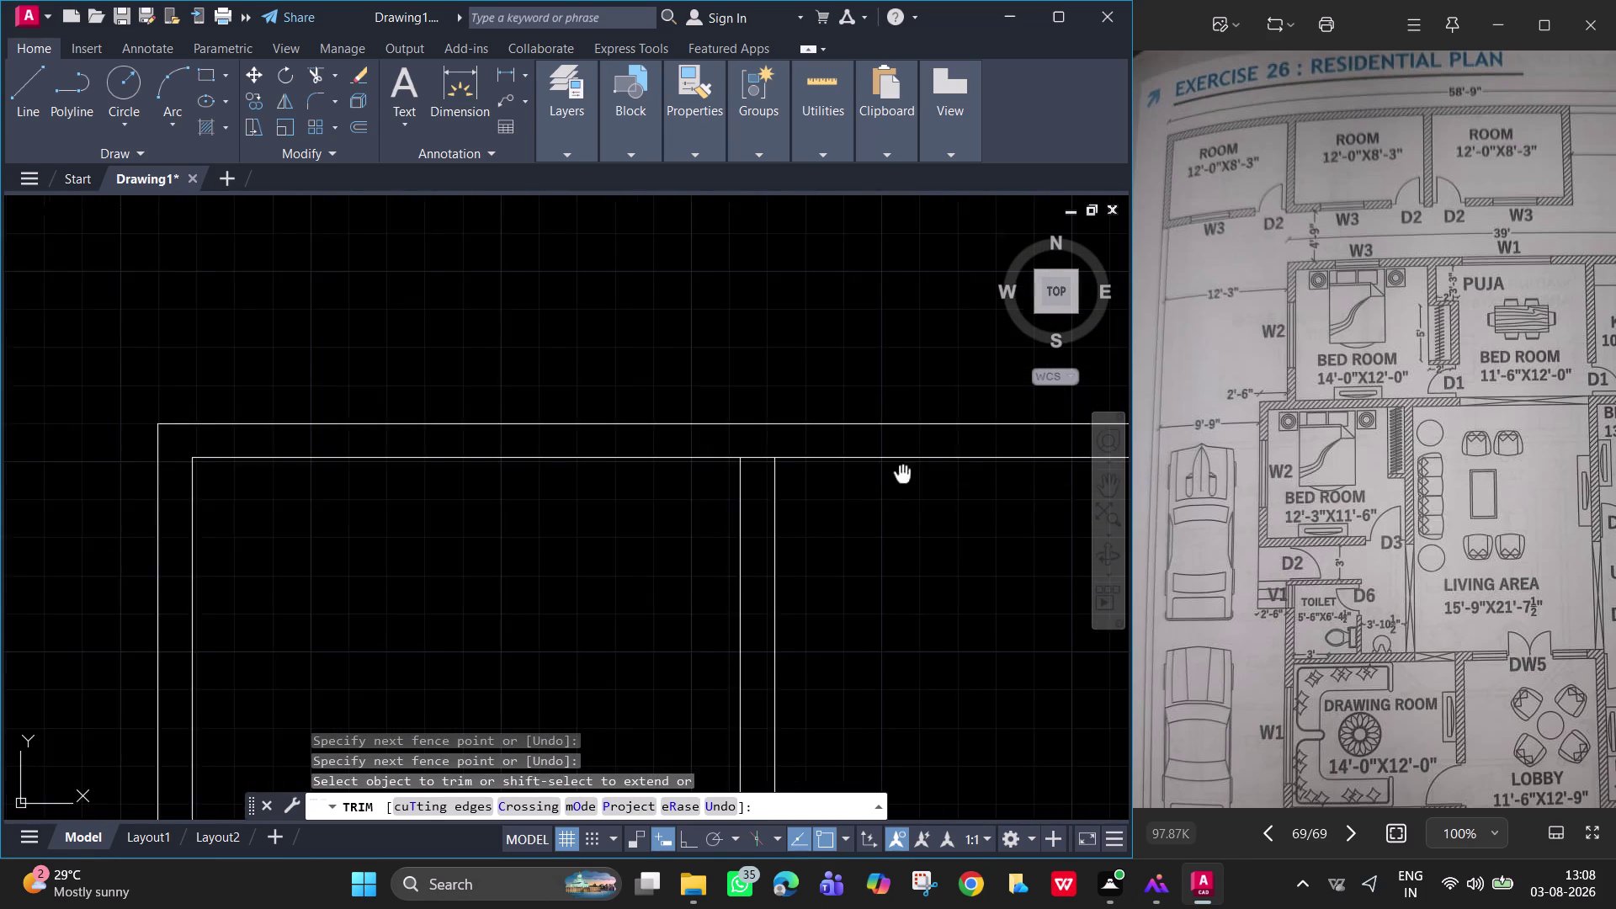
middle_drag(897, 476, 749, 475)
drag(597, 452, 597, 466)
scroll(down, 3)
middle_drag(693, 445, 580, 454)
scroll(up, 3)
scroll(up, 3)
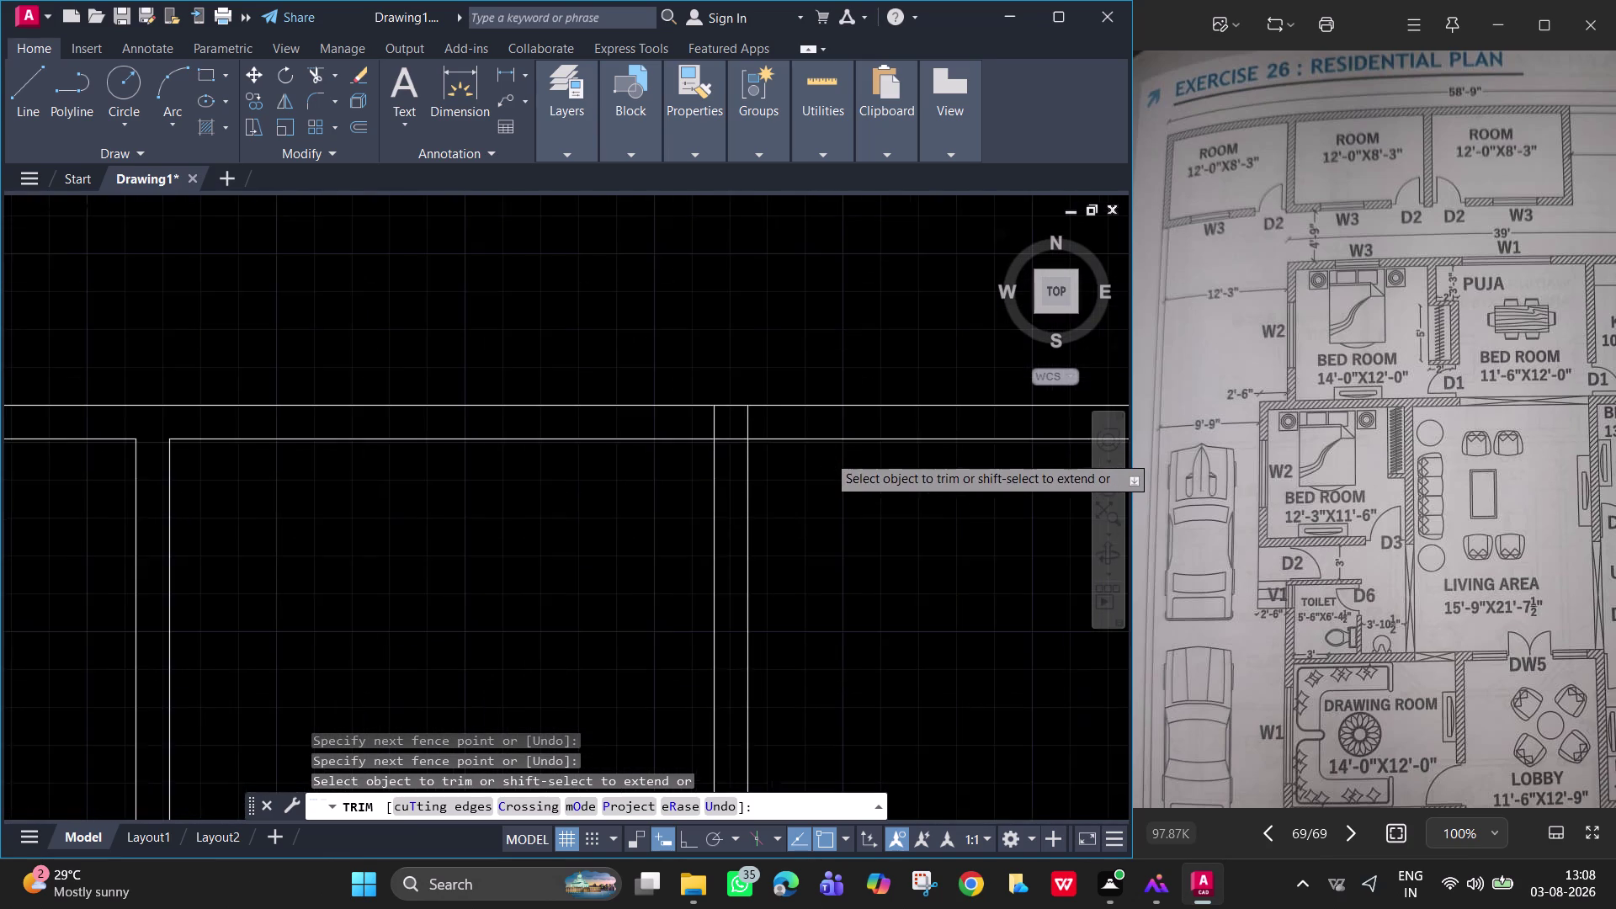
drag(514, 371, 646, 368)
scroll(down, 3)
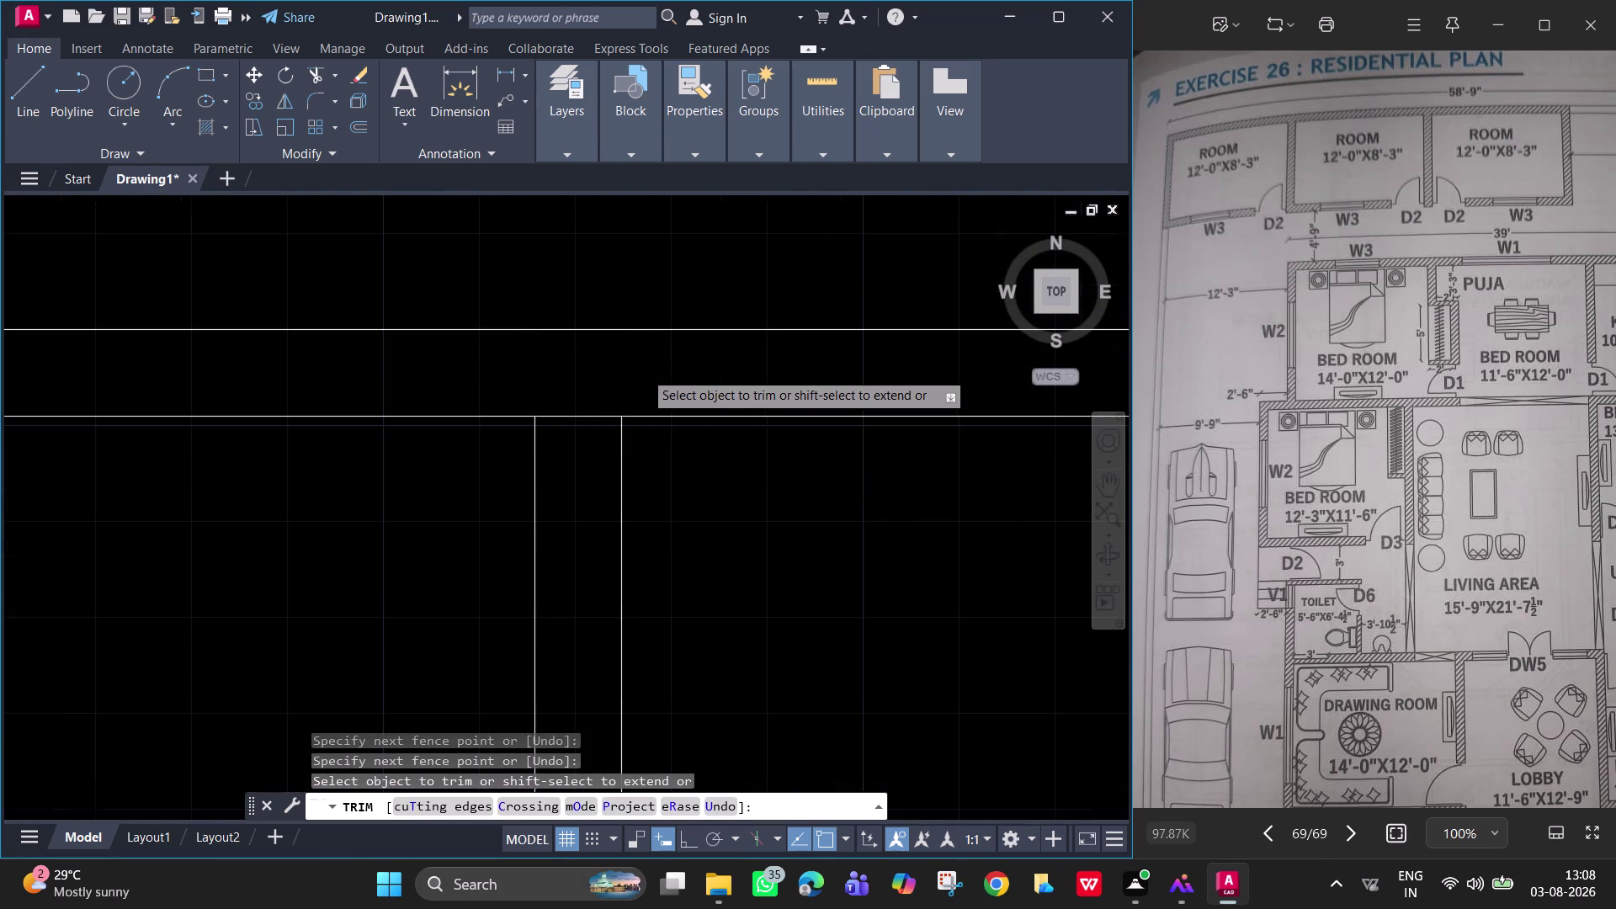
scroll(down, 3)
scroll(up, 3)
drag(625, 384, 624, 363)
scroll(down, 3)
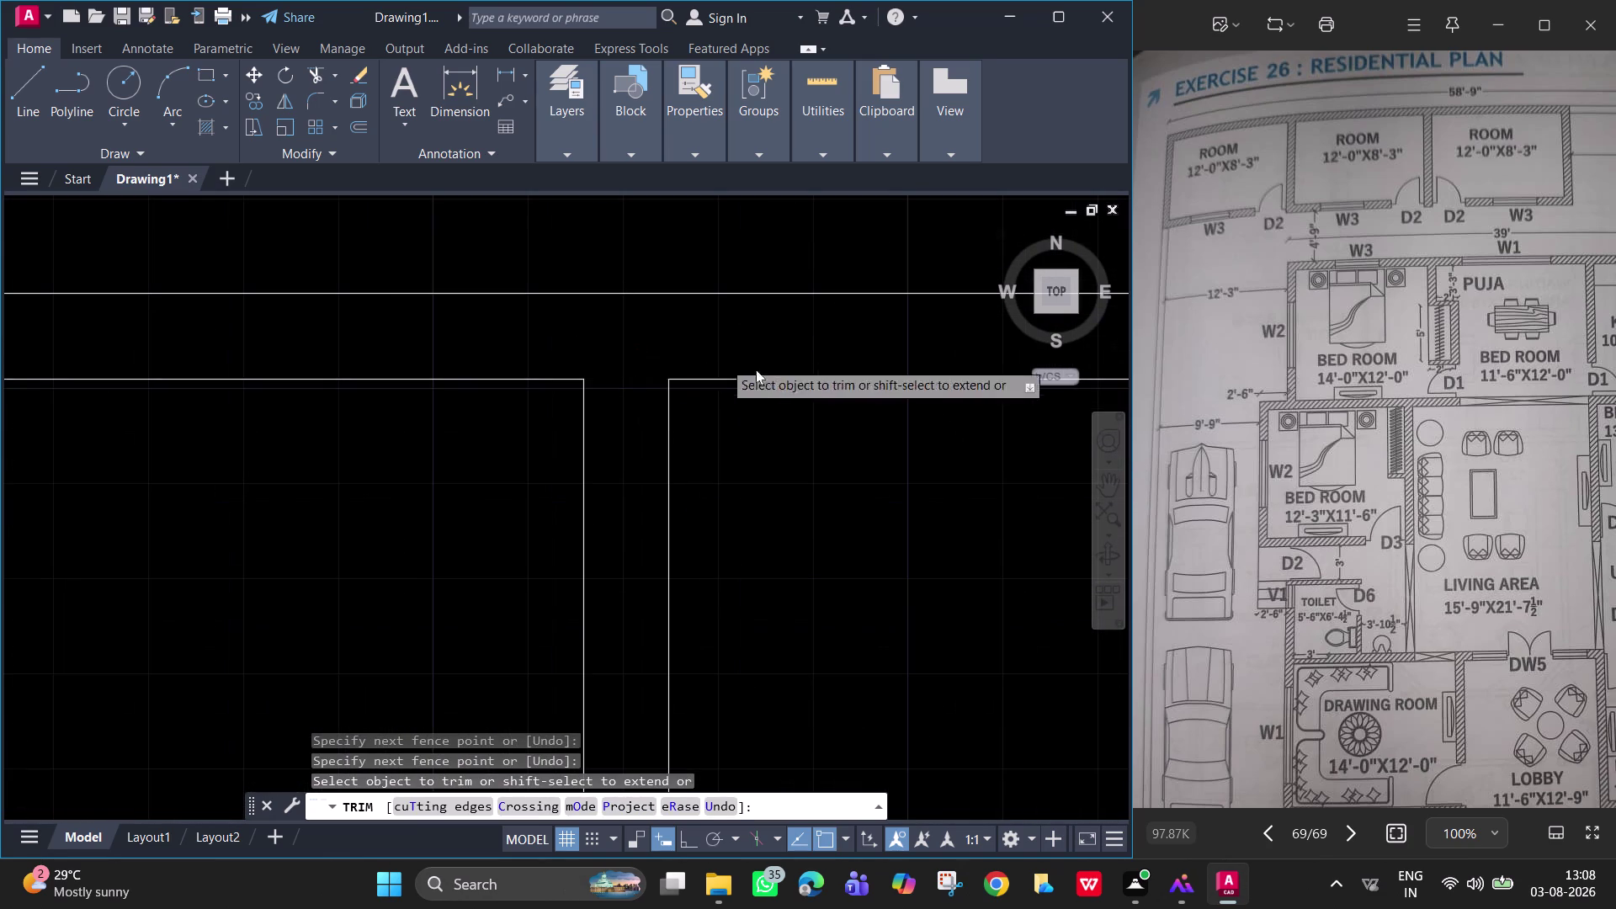
middle_drag(806, 389, 612, 402)
scroll(up, 3)
middle_drag(771, 394, 508, 457)
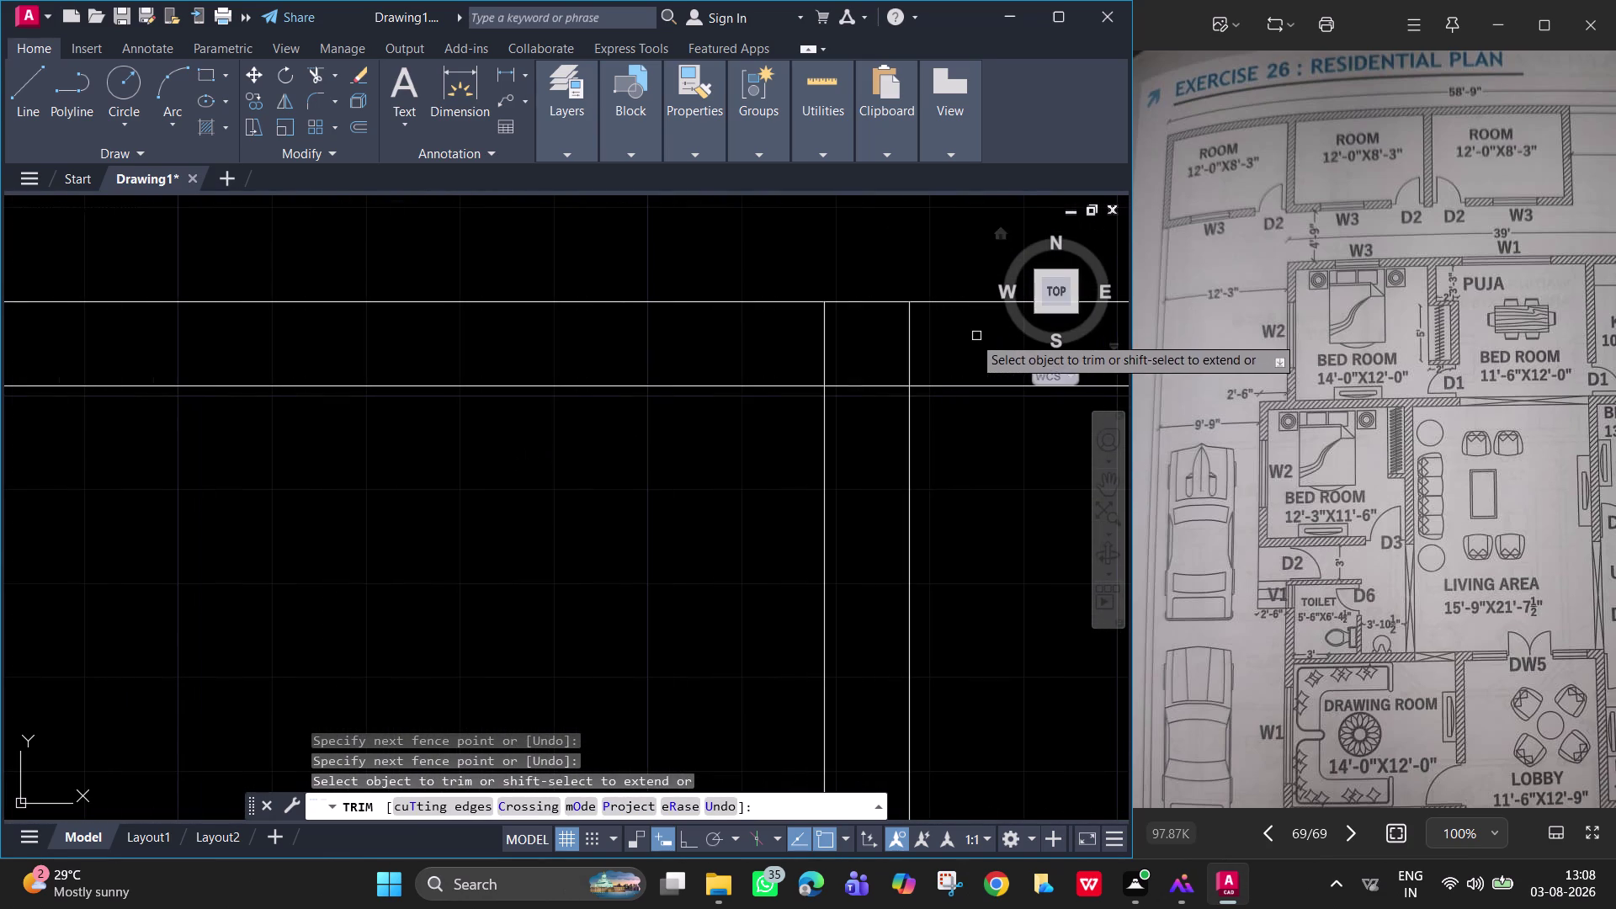
Trim the overhangs near the right bay and review the cleaned top walls.
drag(947, 339, 751, 375)
drag(861, 369, 862, 421)
scroll(down, 3)
middle_drag(956, 508, 913, 505)
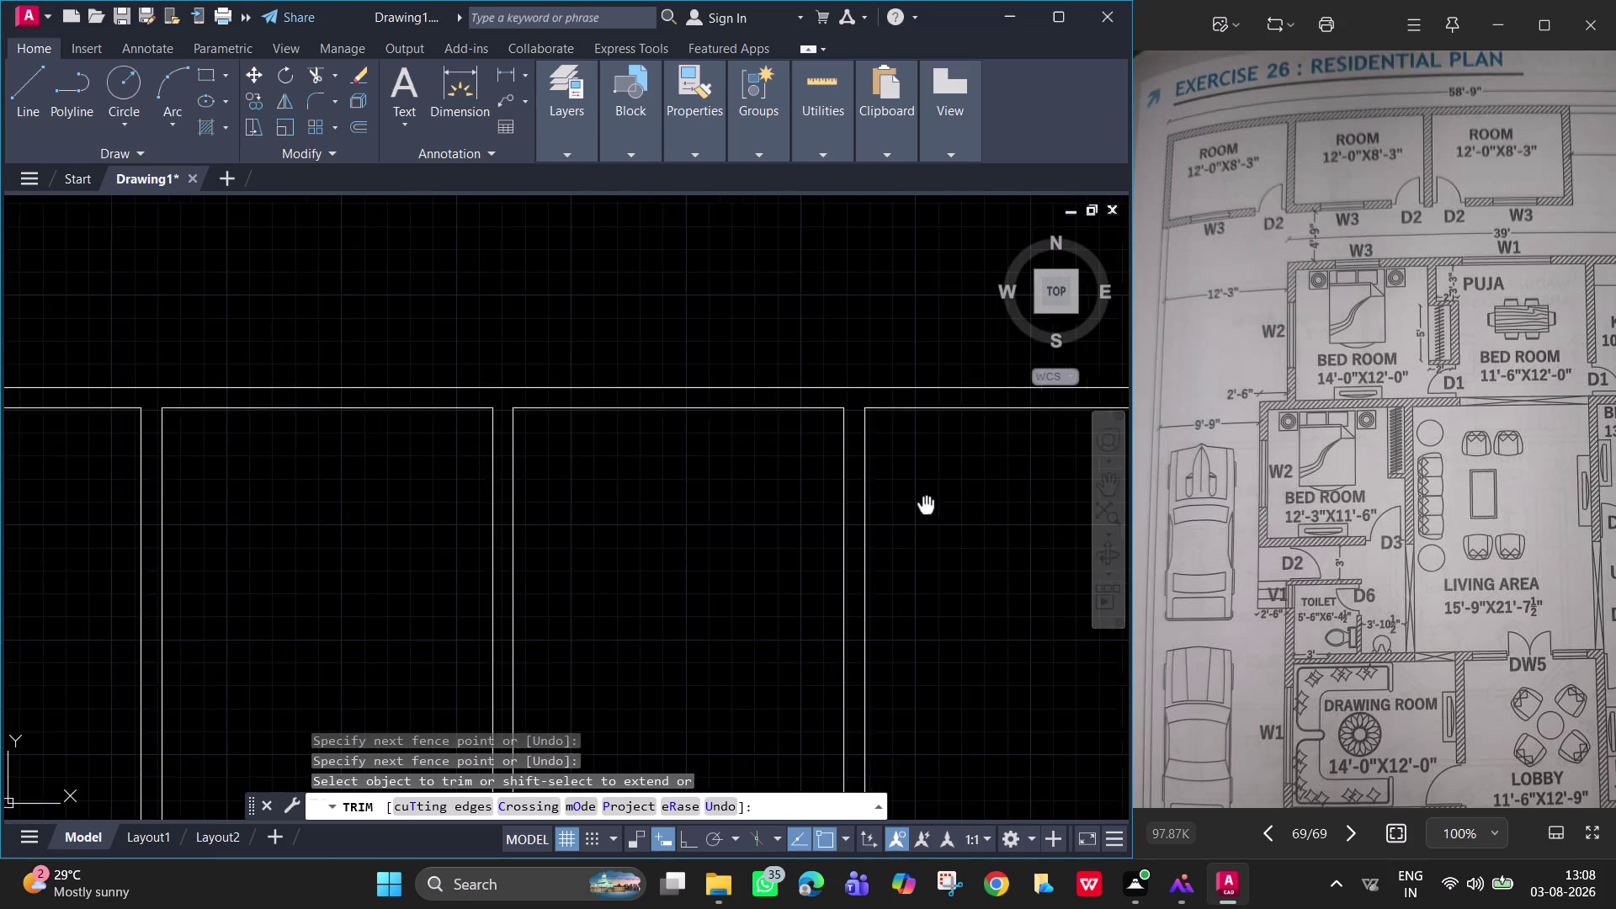
middle_drag(913, 505, 687, 422)
scroll(down, 3)
middle_drag(796, 405, 973, 361)
scroll(up, 3)
middle_drag(812, 369, 917, 382)
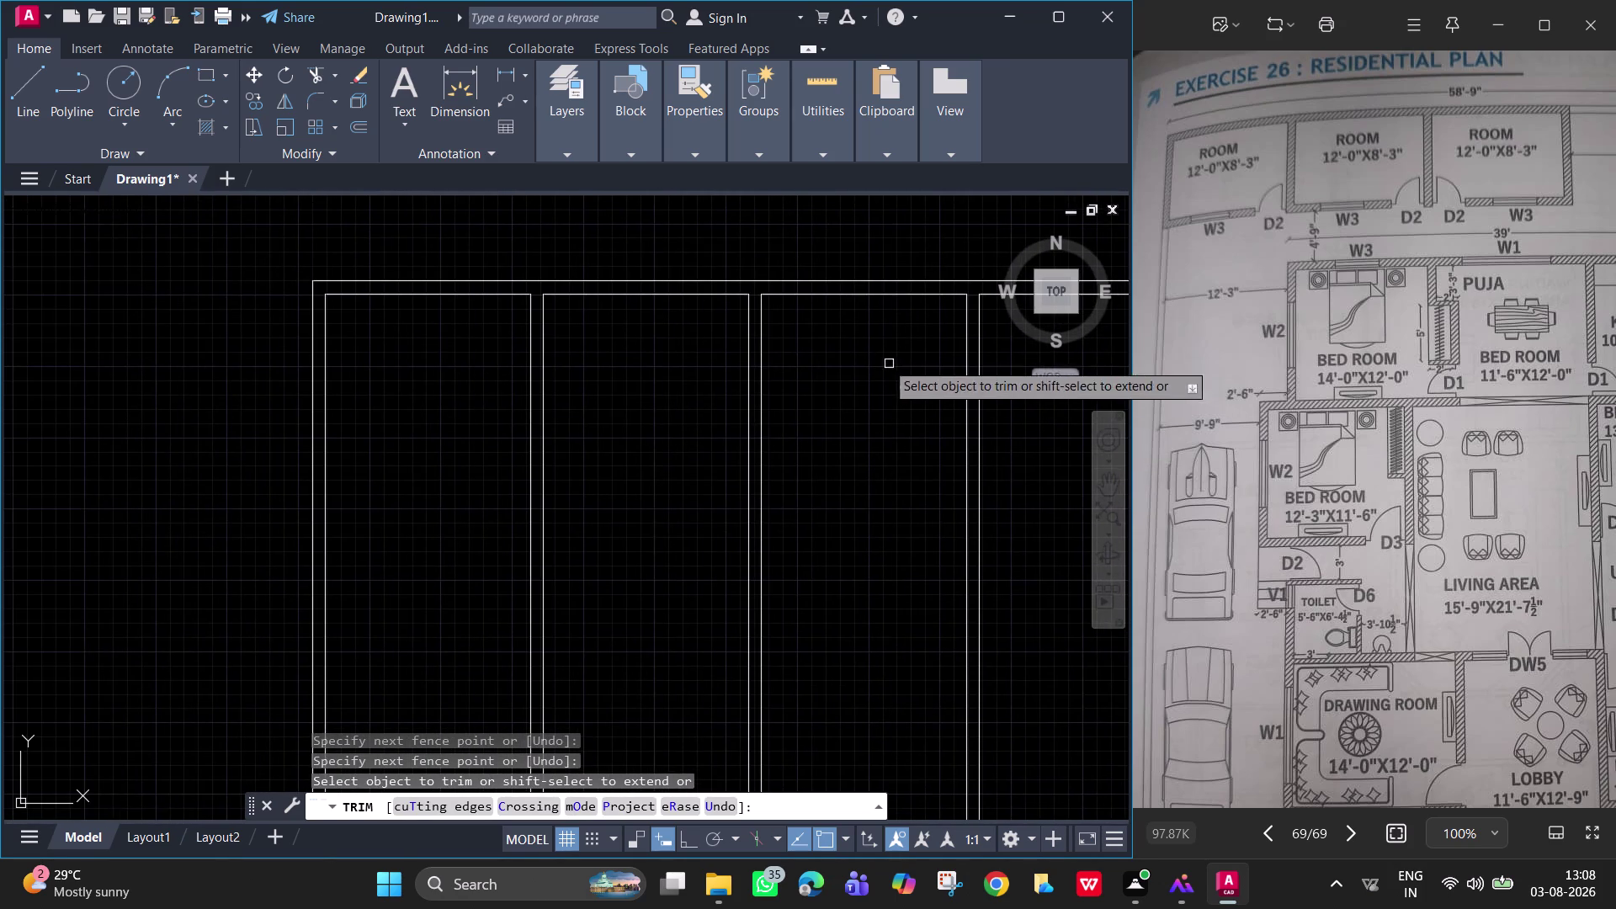
middle_drag(864, 350, 840, 309)
key(space)
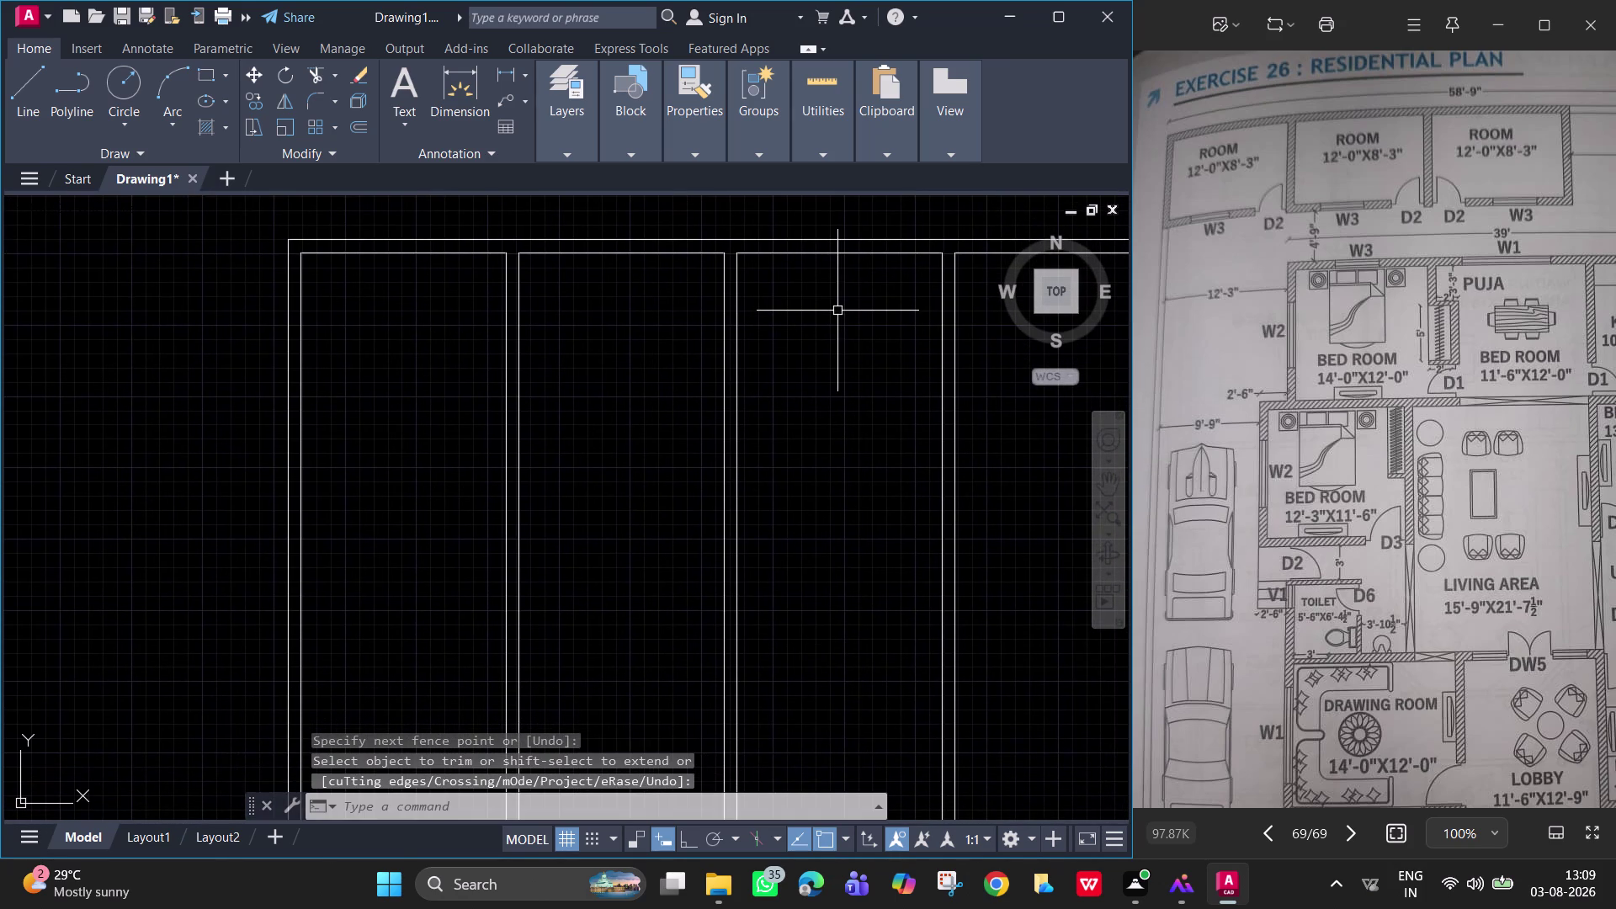
Offset the top lines of all three upper bays 8'-3" downward as cross walls.
key(o)
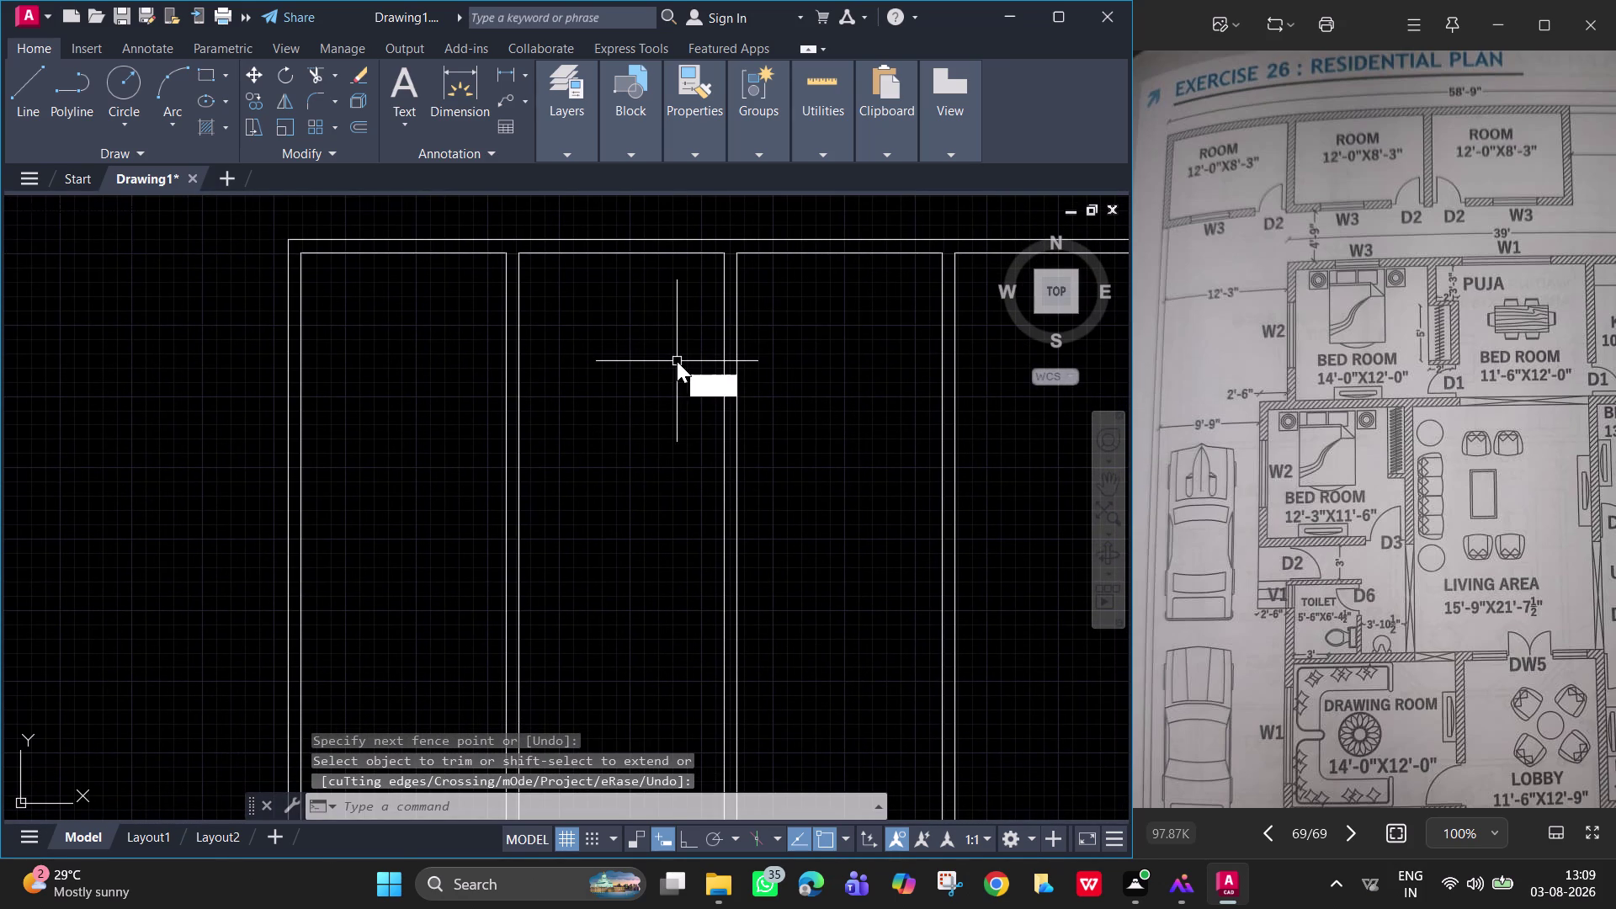
key(Return)
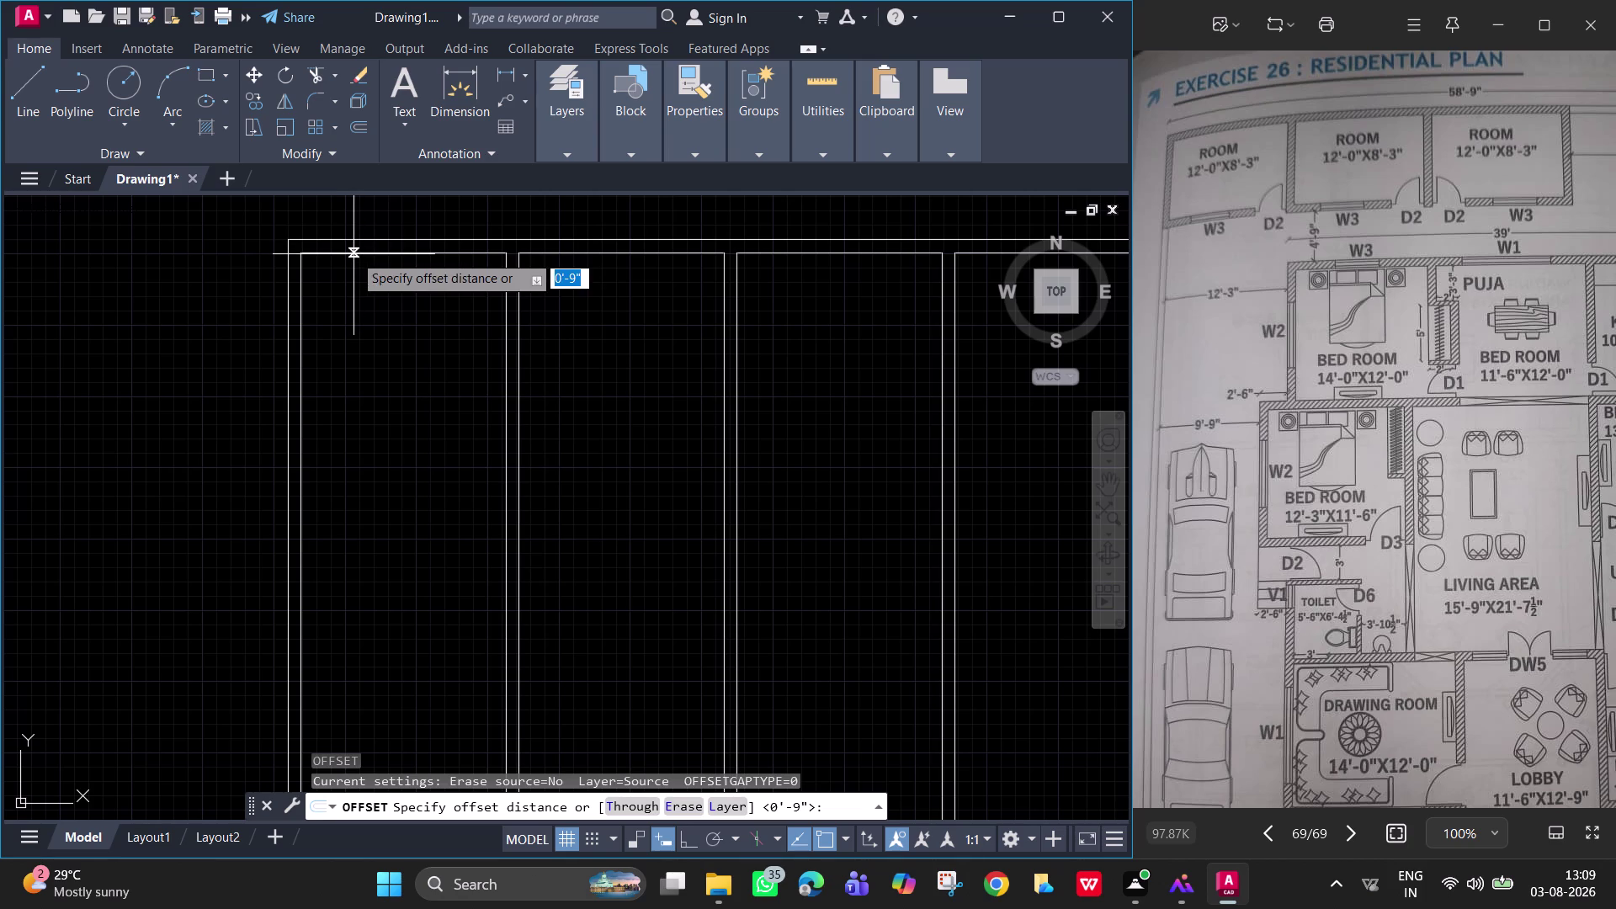
text(8'3)
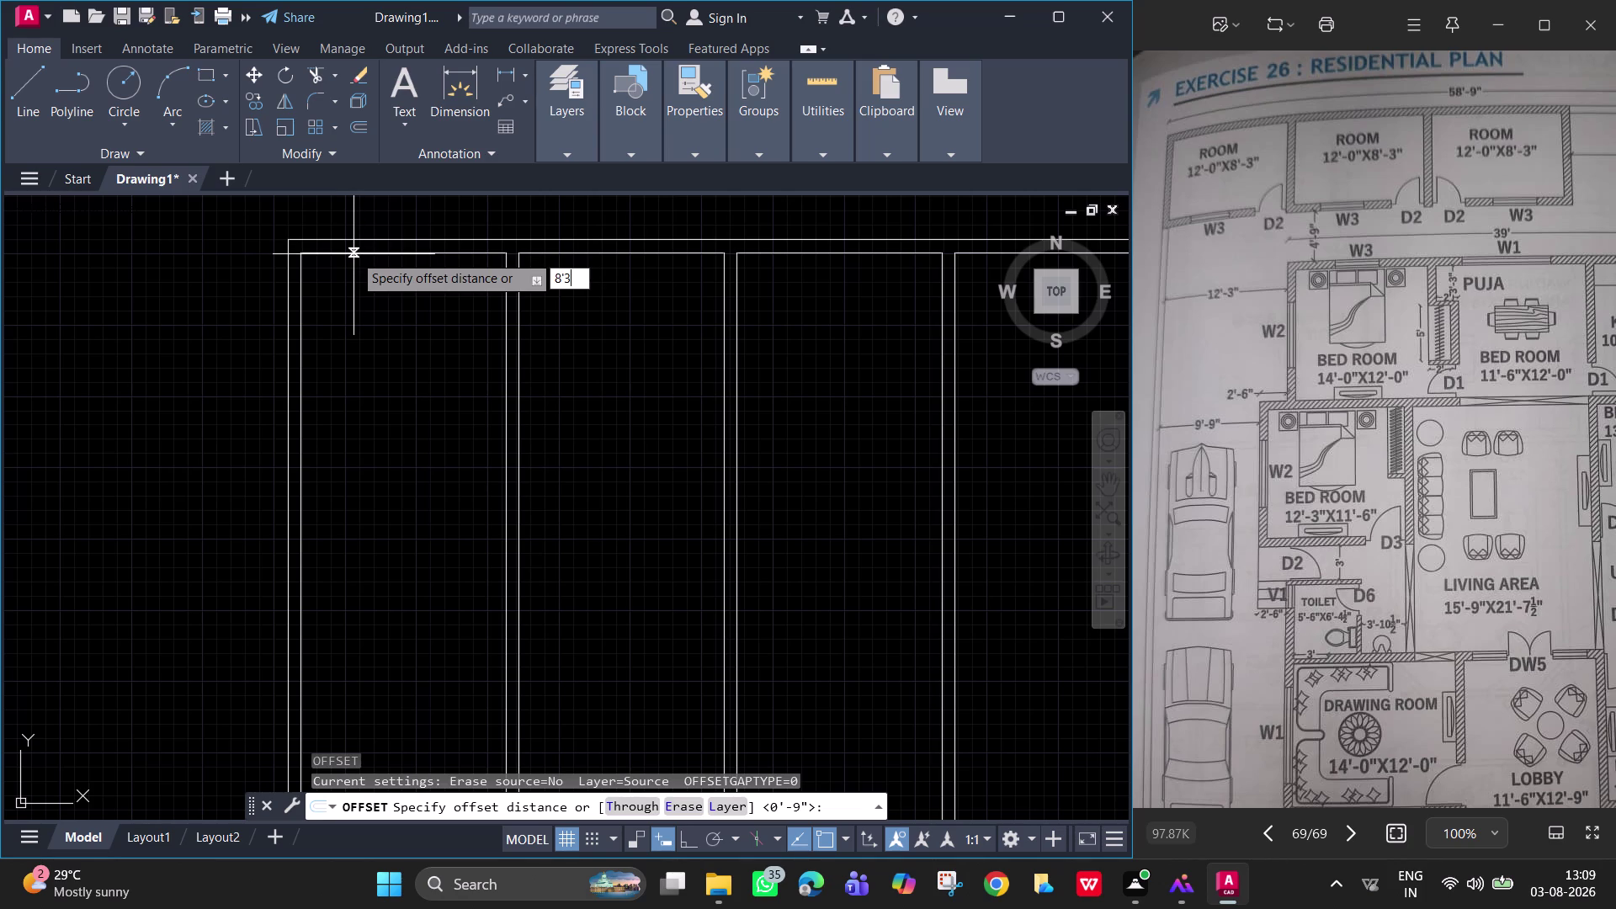
text(")
key(Return)
click(353, 254)
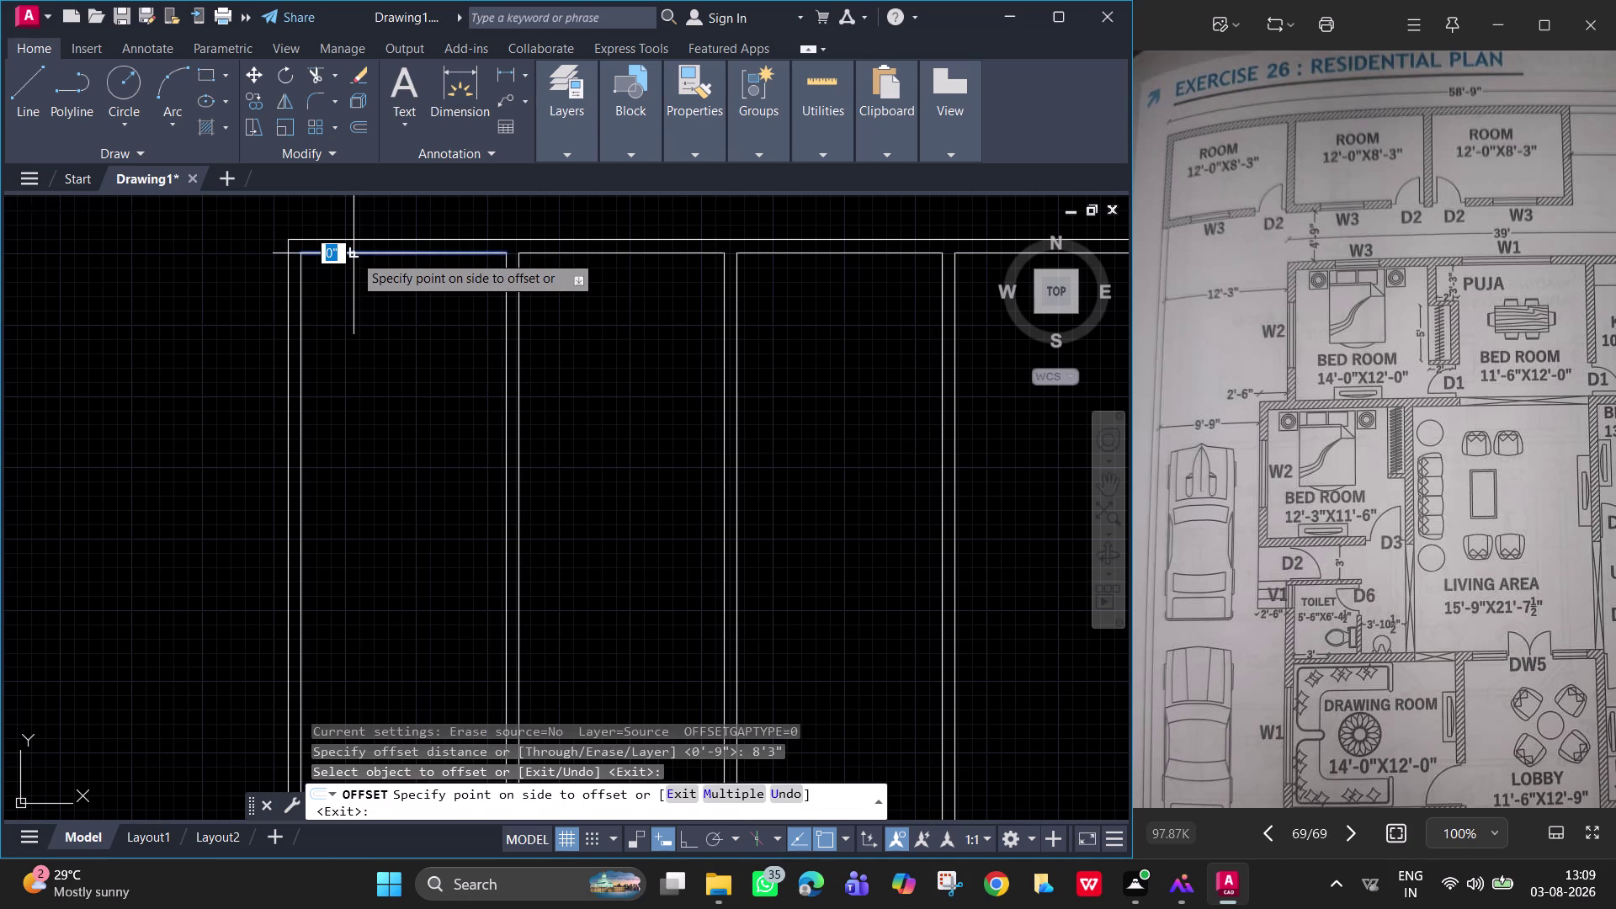
click(342, 399)
click(635, 255)
click(608, 392)
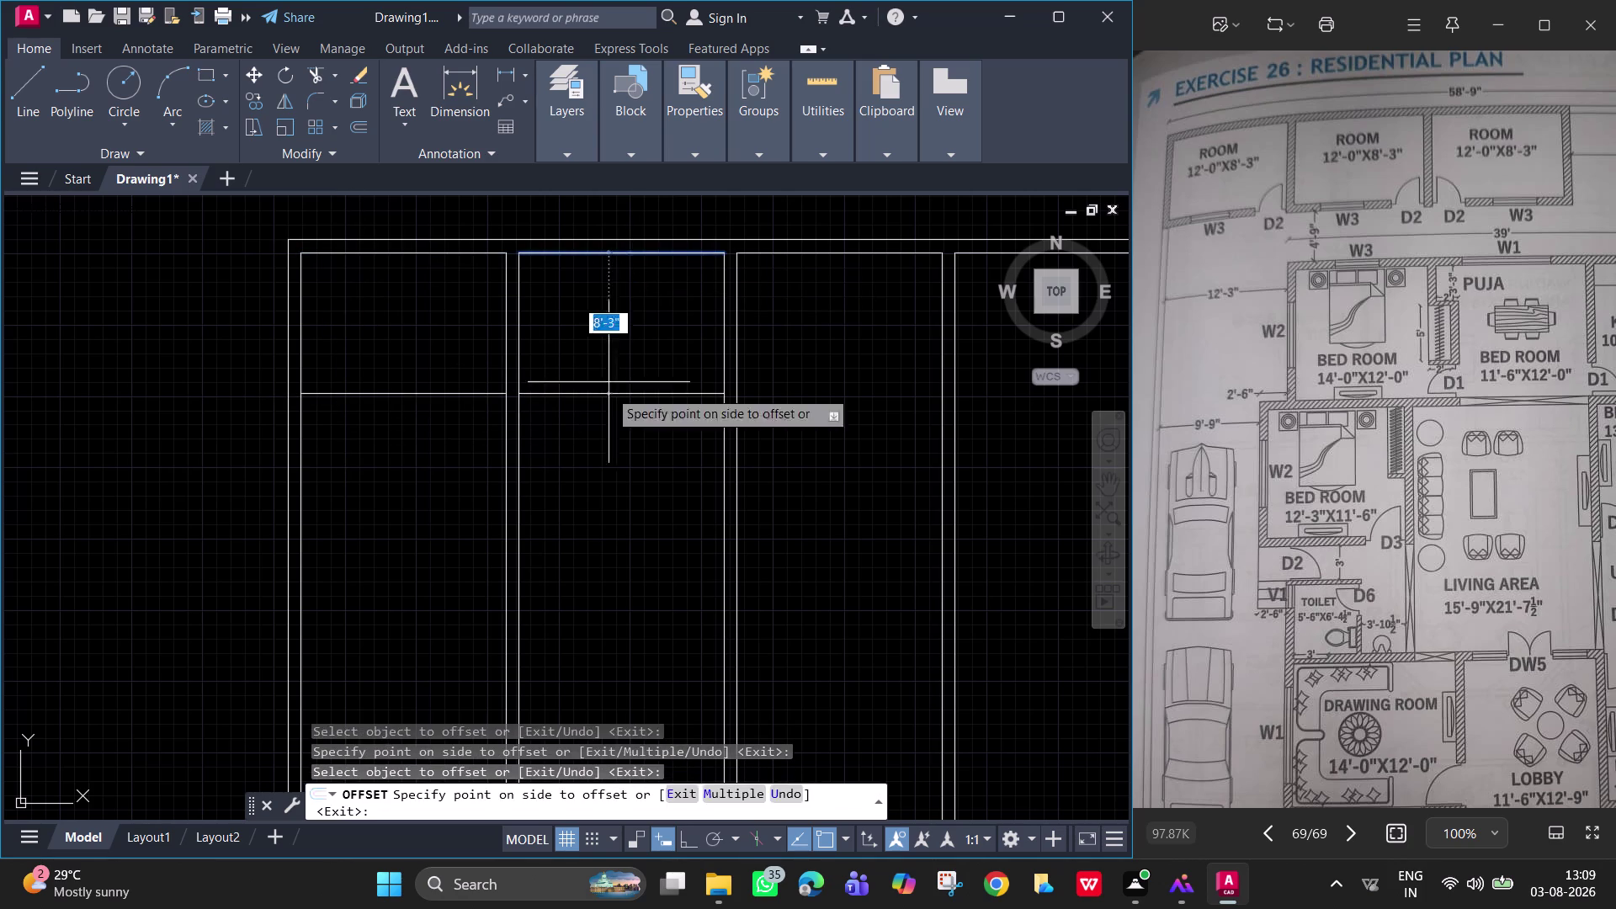
click(785, 253)
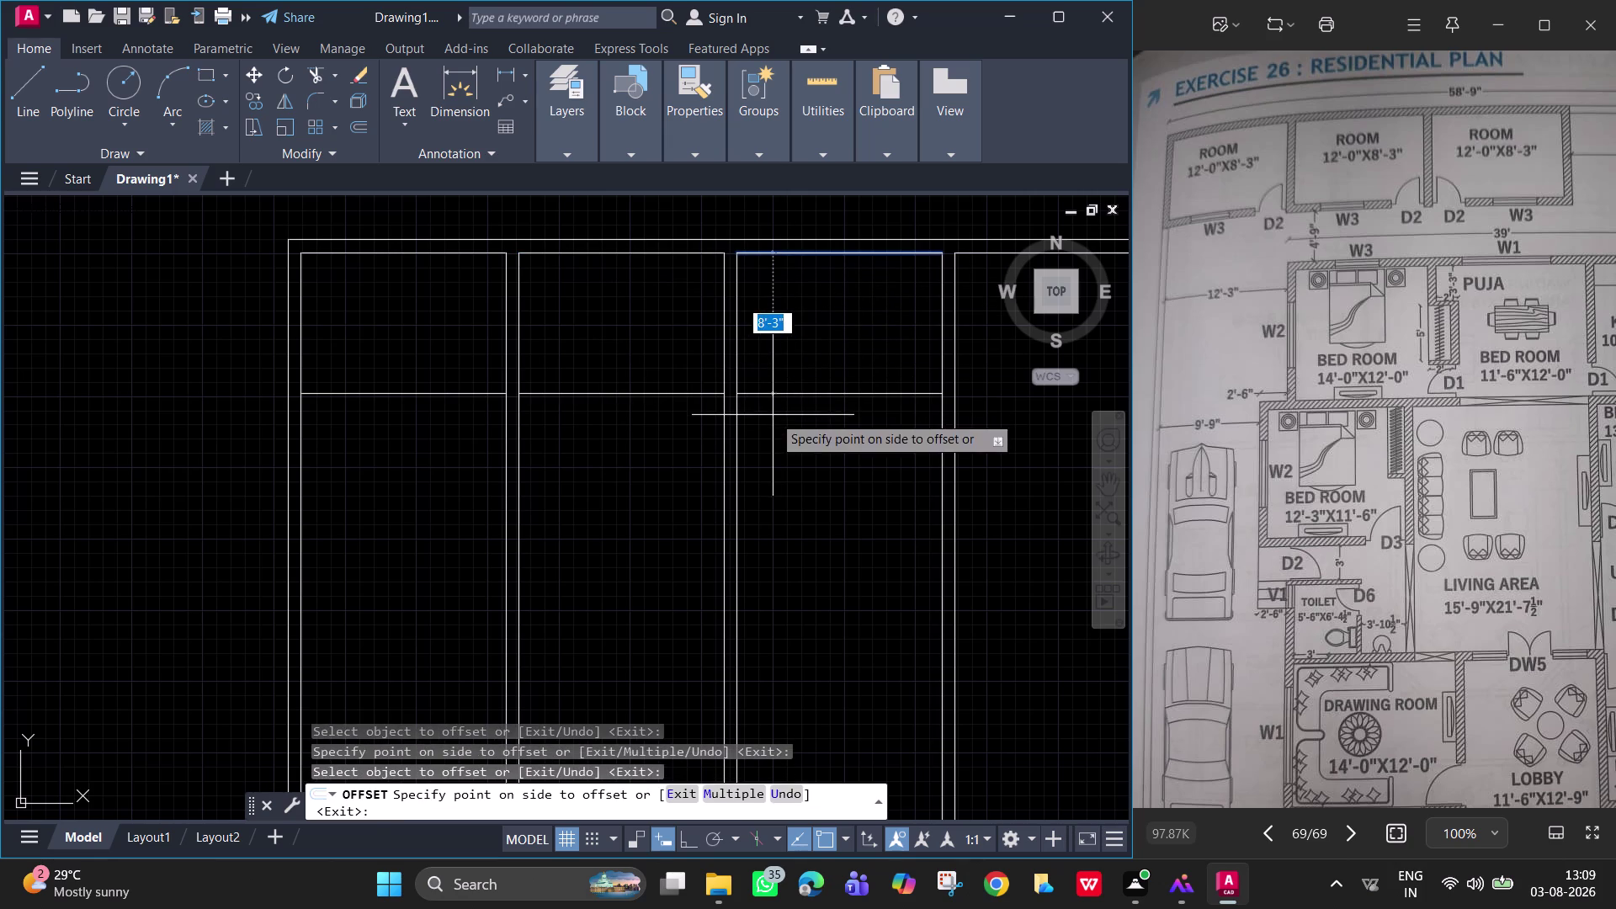
click(773, 415)
middle_drag(894, 414, 988, 438)
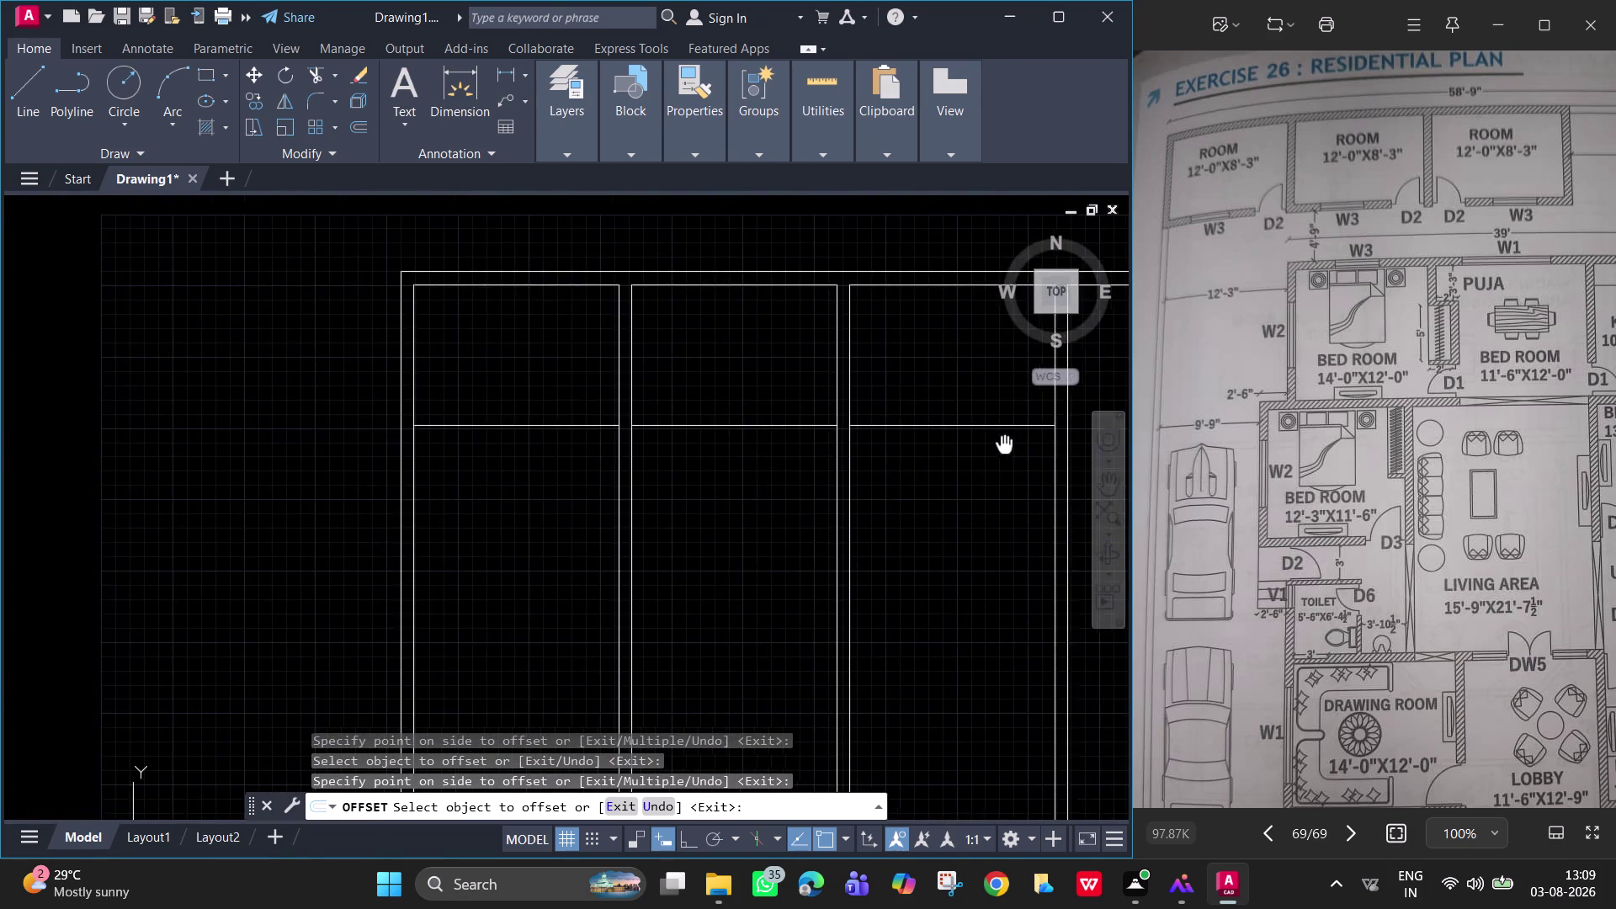
middle_drag(989, 438, 978, 433)
key(space)
key(space)
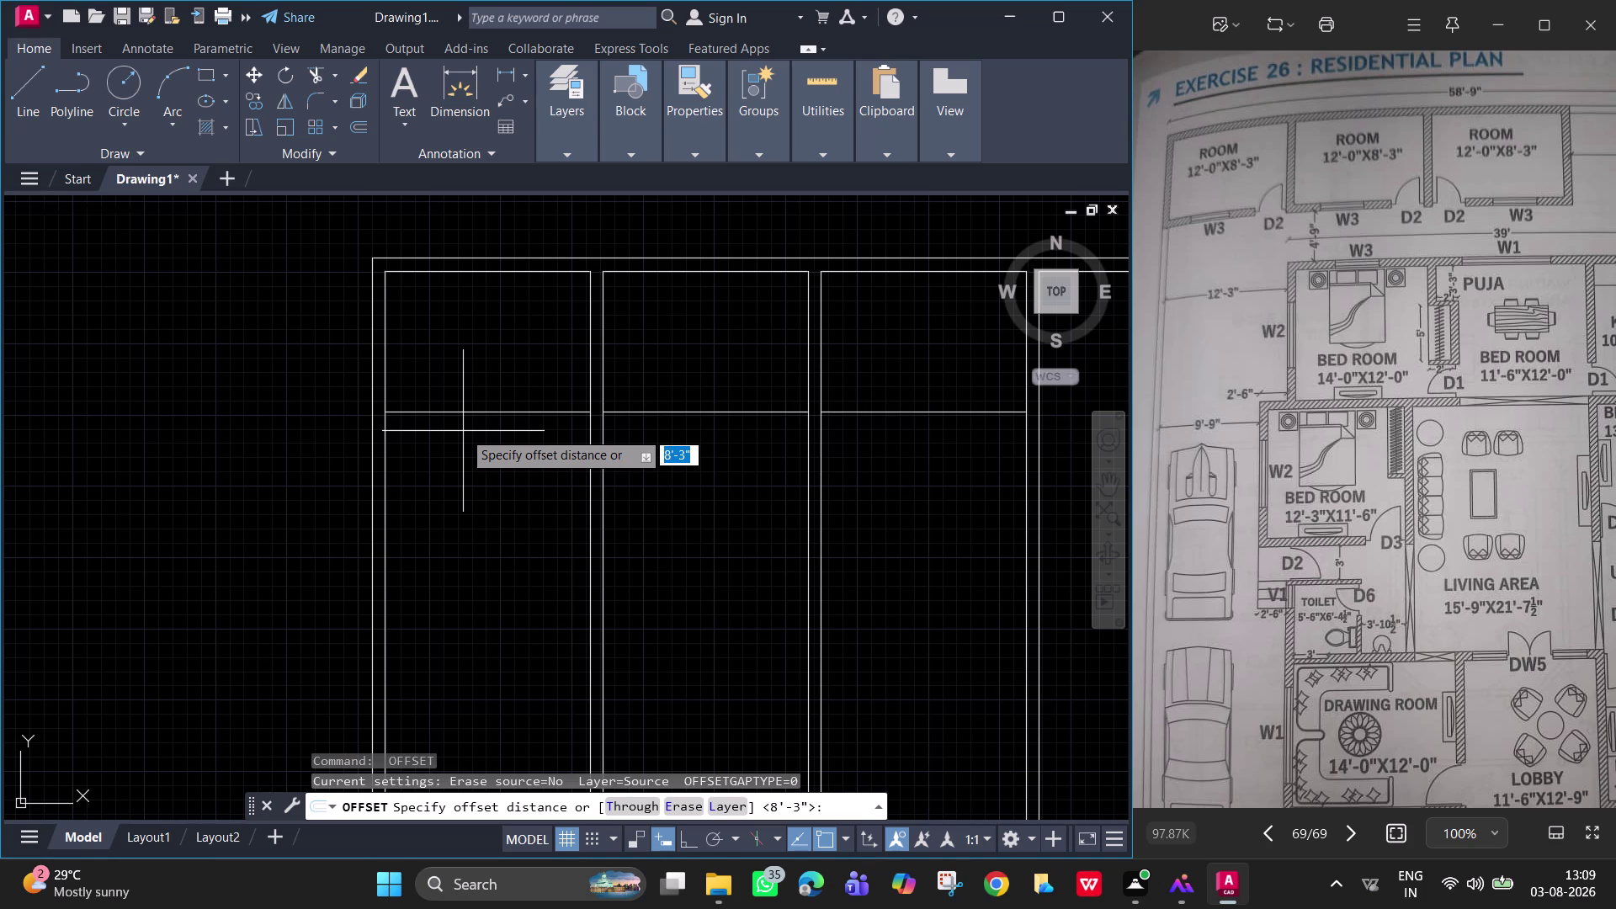
Add a 9-inch parallel line below each of the three new cross walls.
key(9)
key(Return)
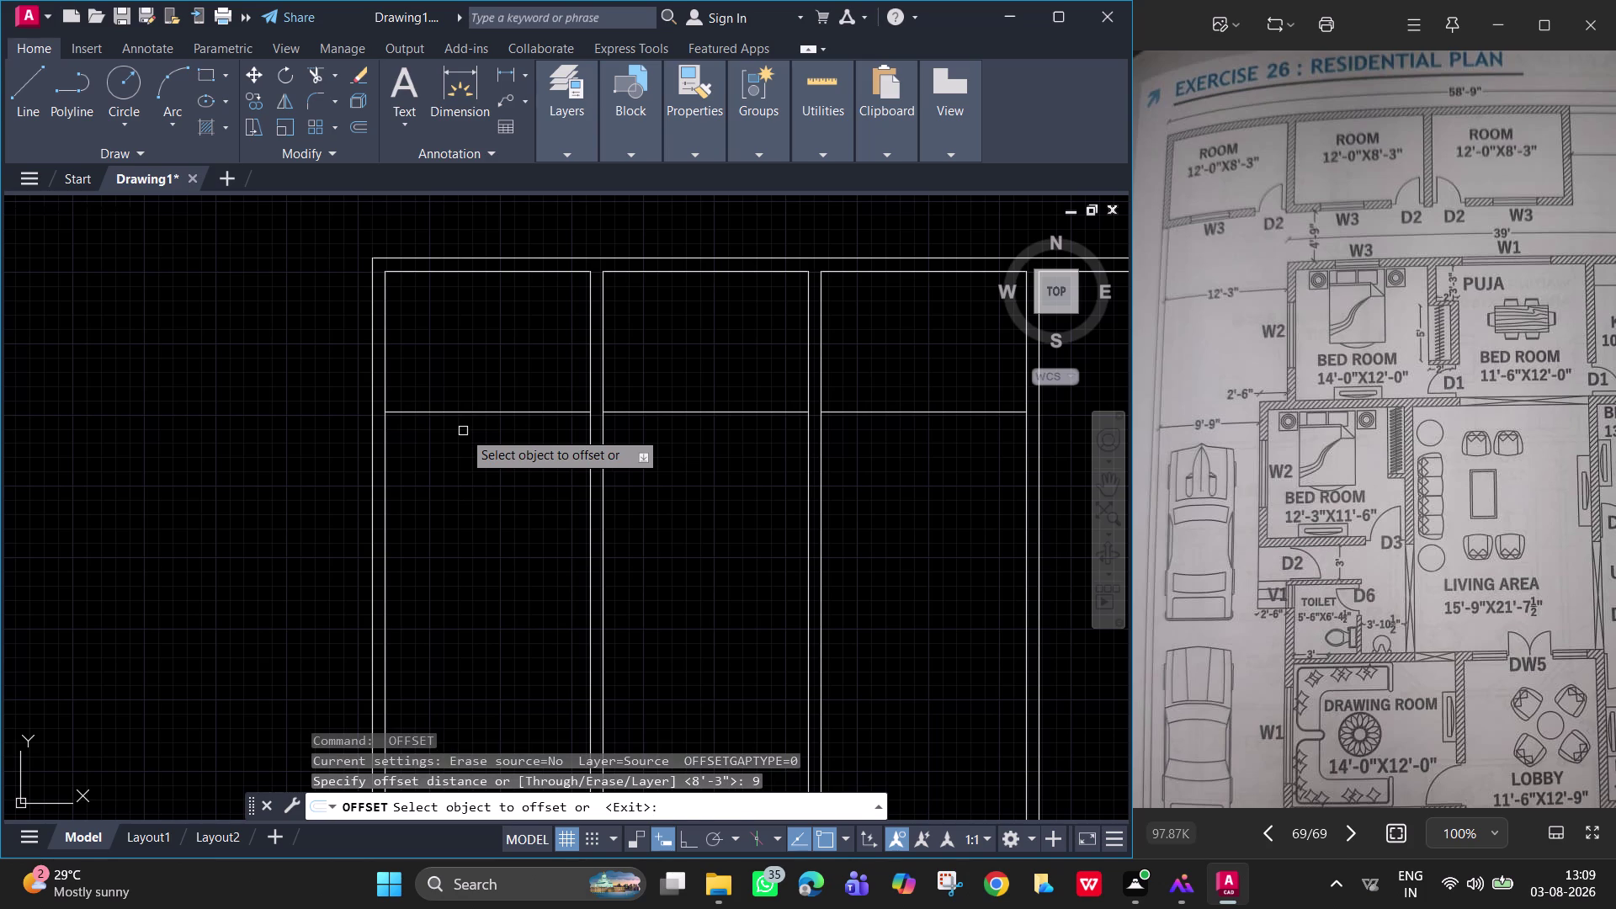
click(453, 410)
click(468, 491)
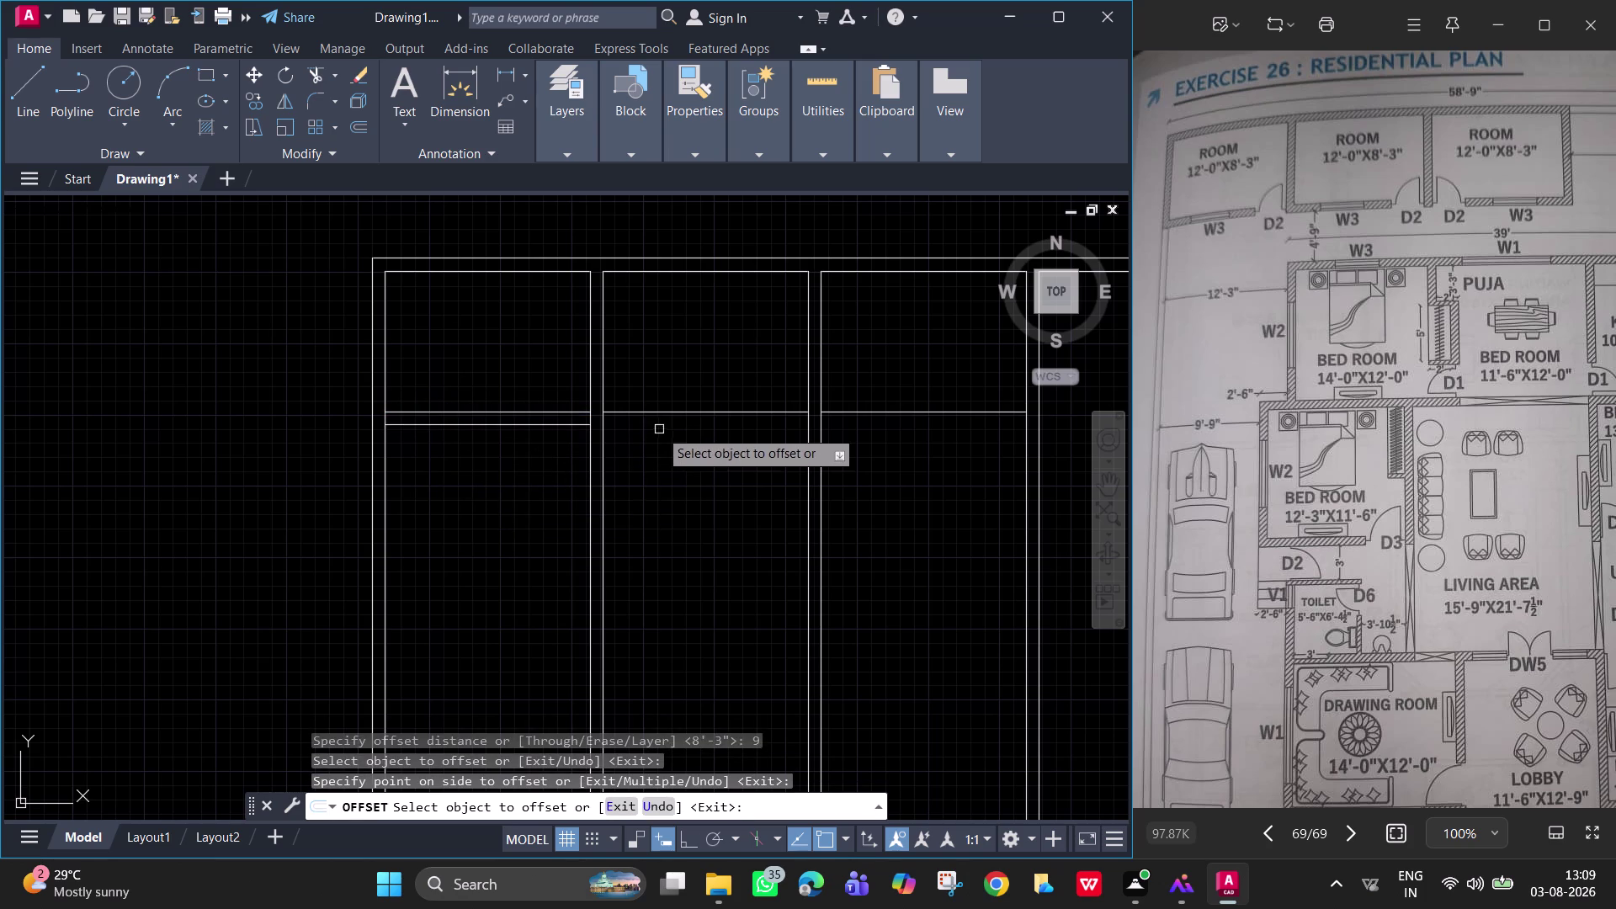
click(661, 414)
click(666, 446)
click(928, 411)
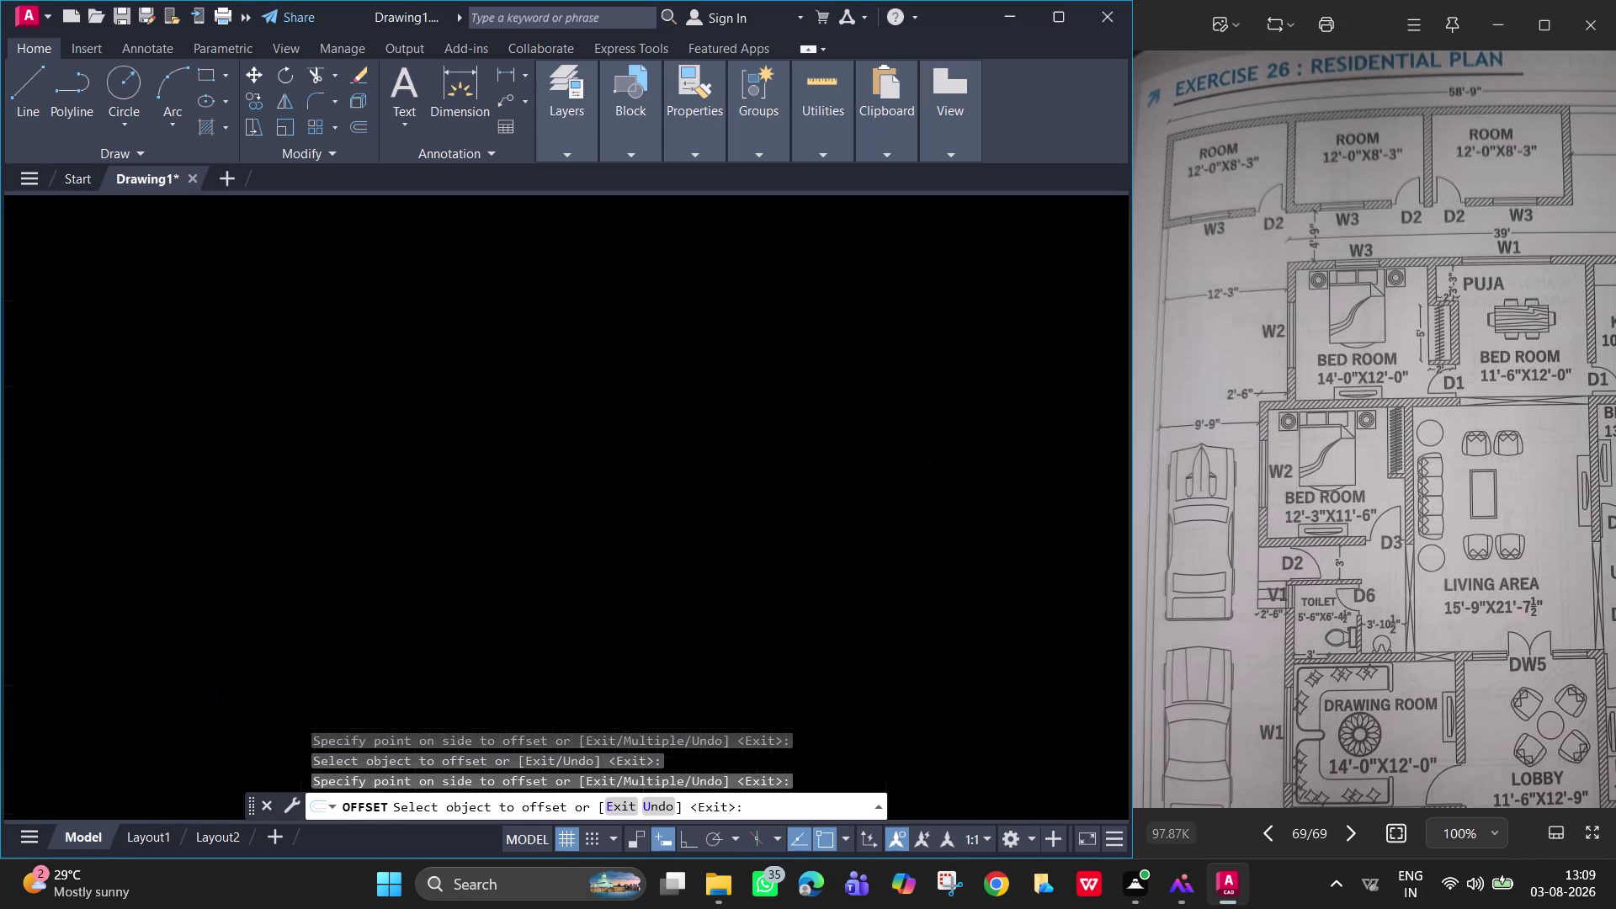
click(912, 478)
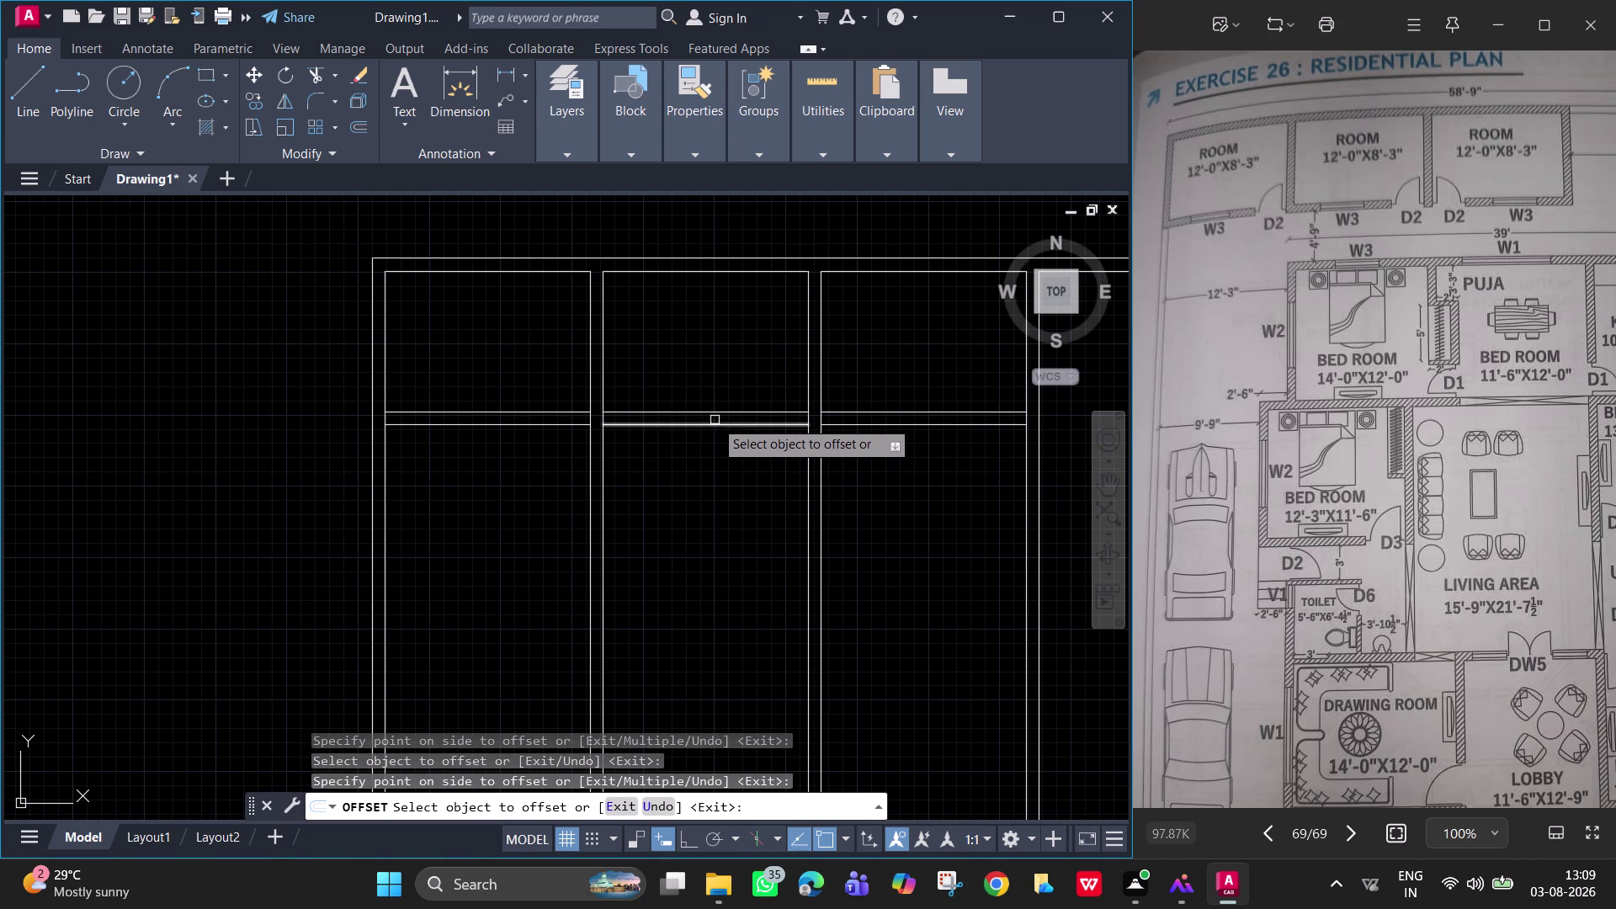
scroll(down, 3)
middle_drag(765, 540, 712, 378)
key(Escape)
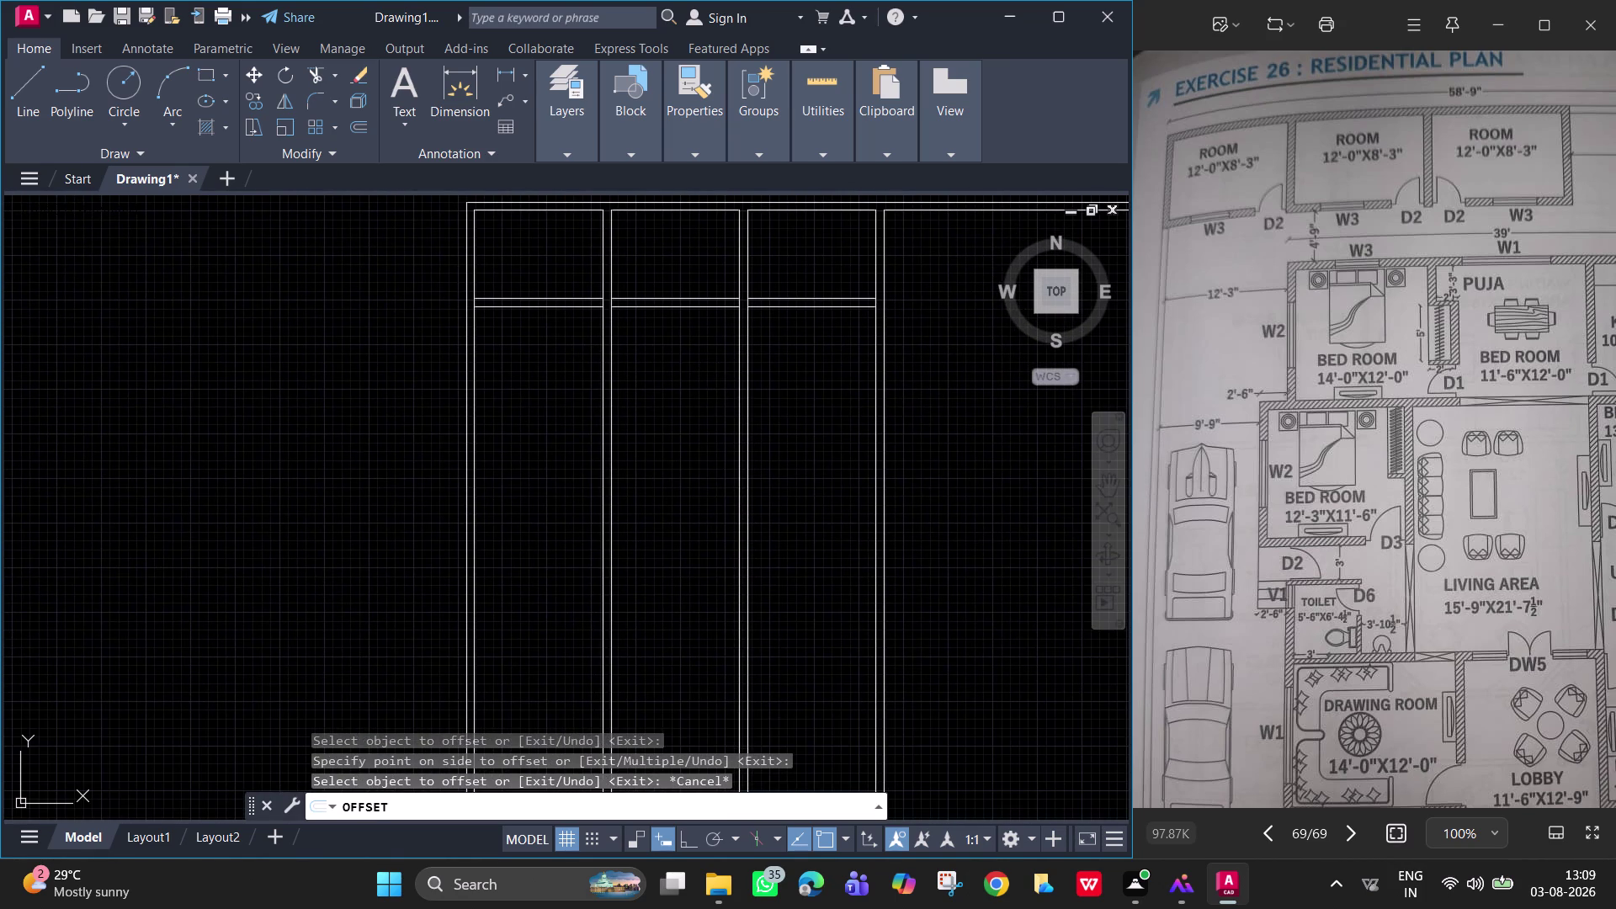
middle_drag(712, 379, 693, 425)
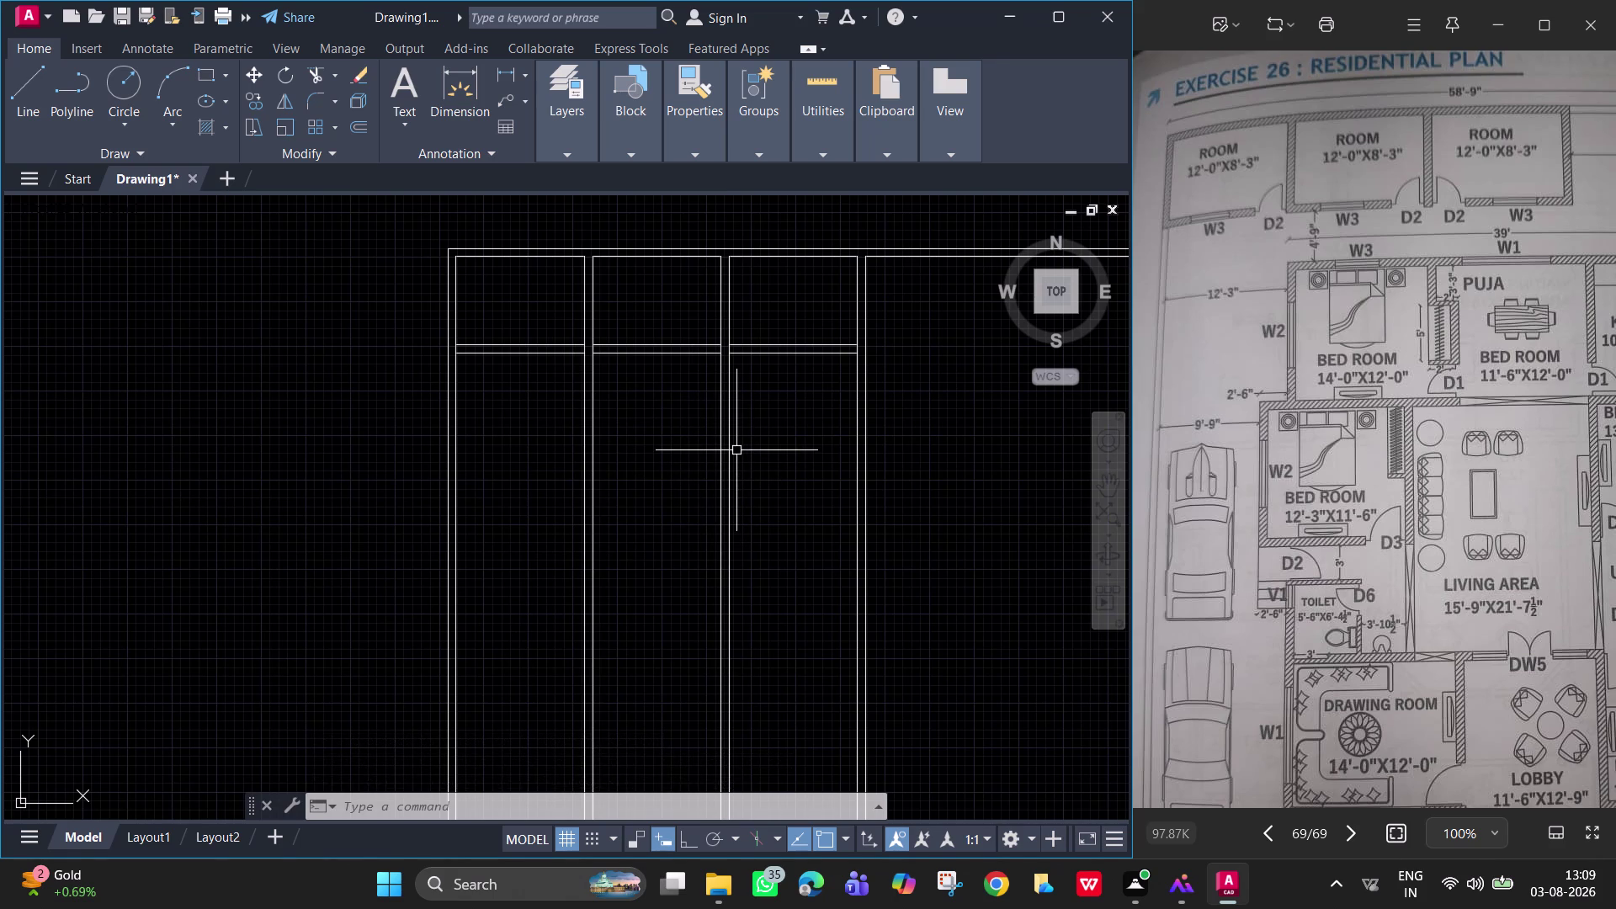
Offset the middle and right bays' cross lines 4'-9" downward.
key(space)
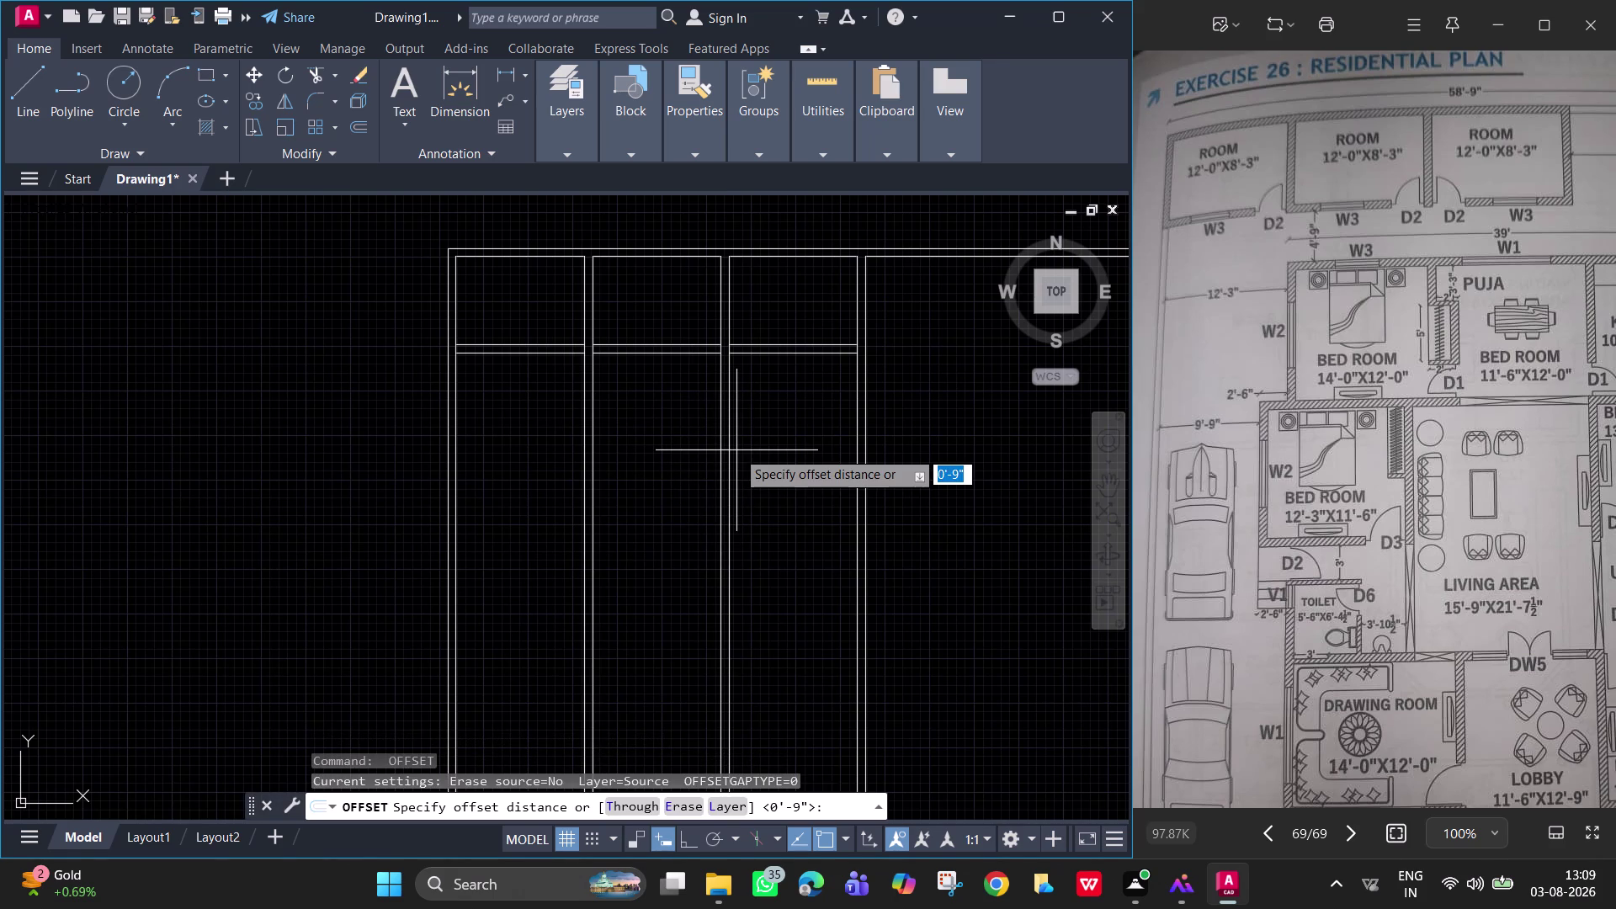
text(4'9)
text(")
key(Return)
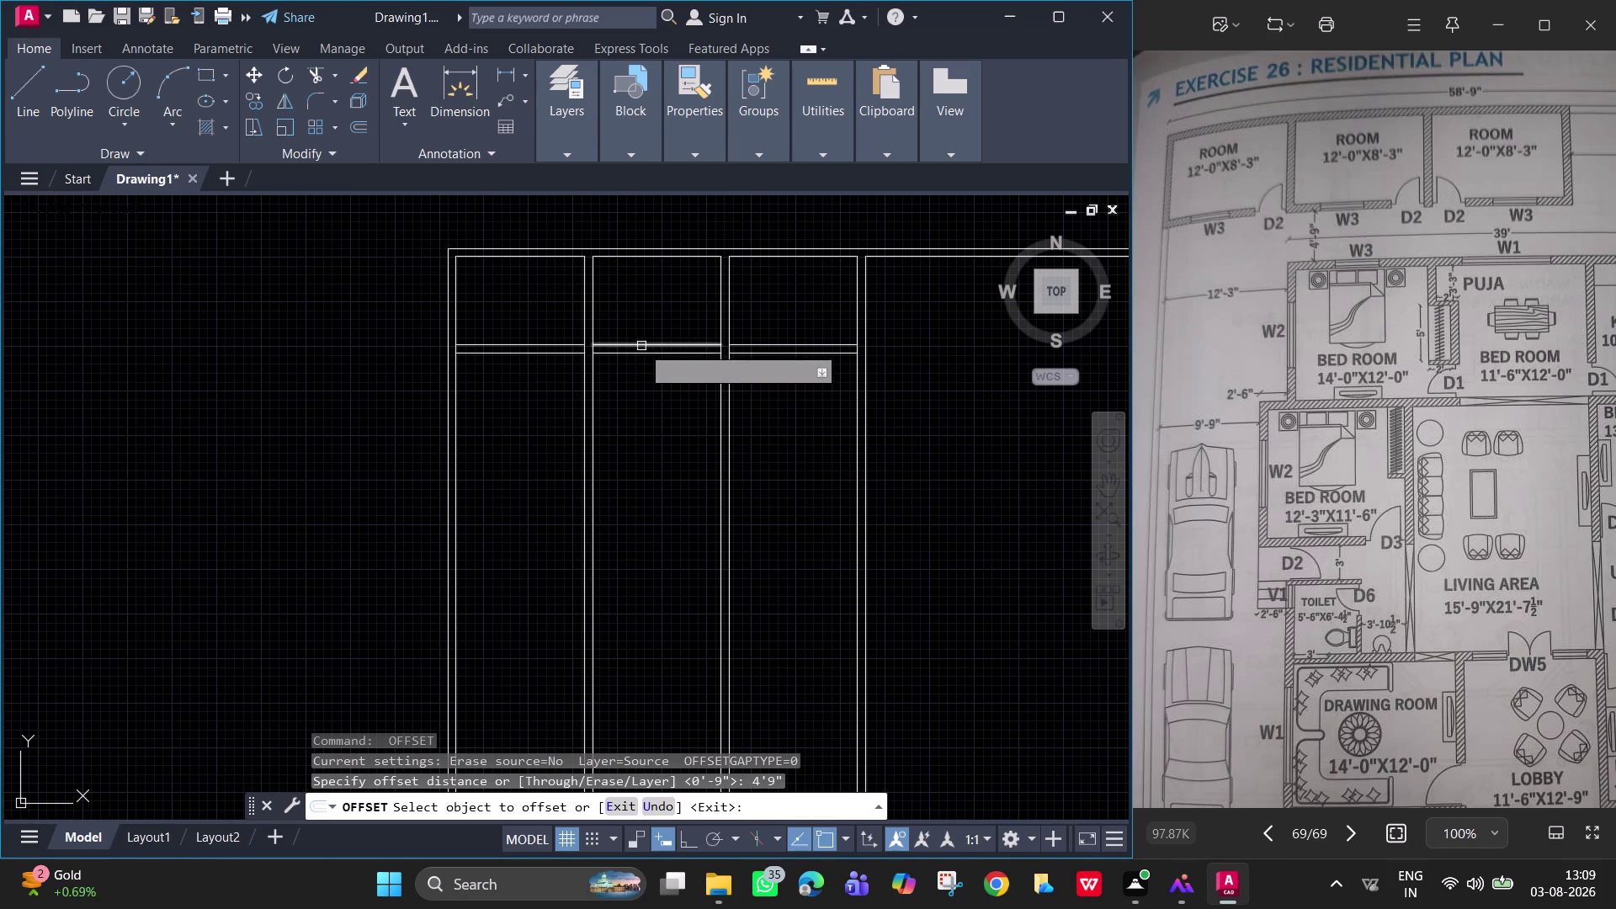
click(653, 353)
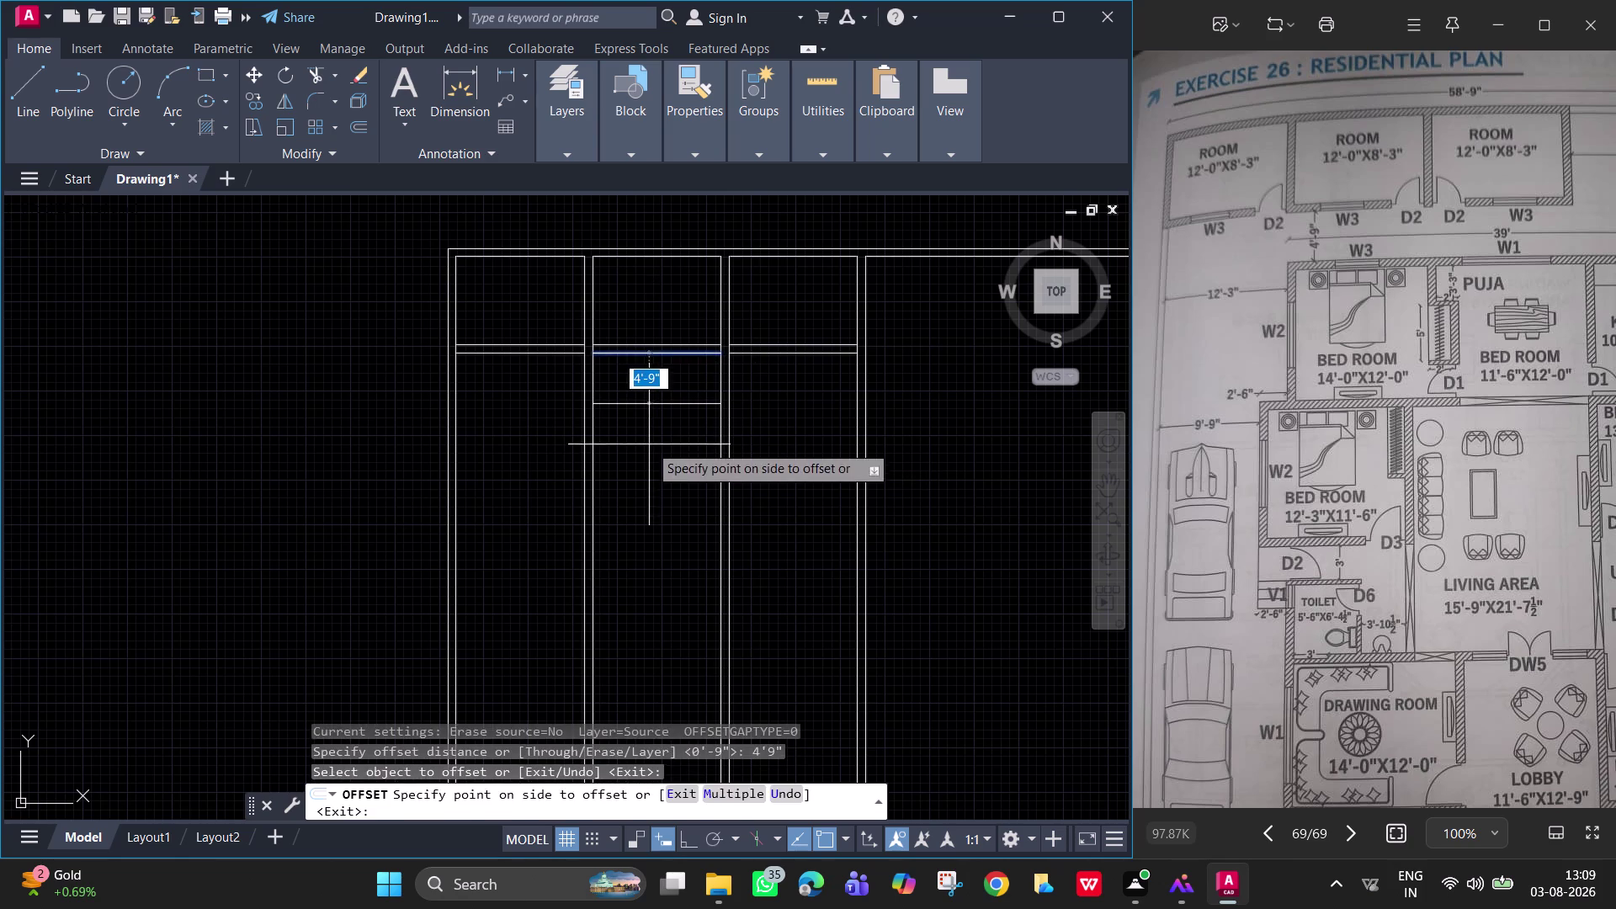
click(649, 446)
click(820, 354)
click(810, 439)
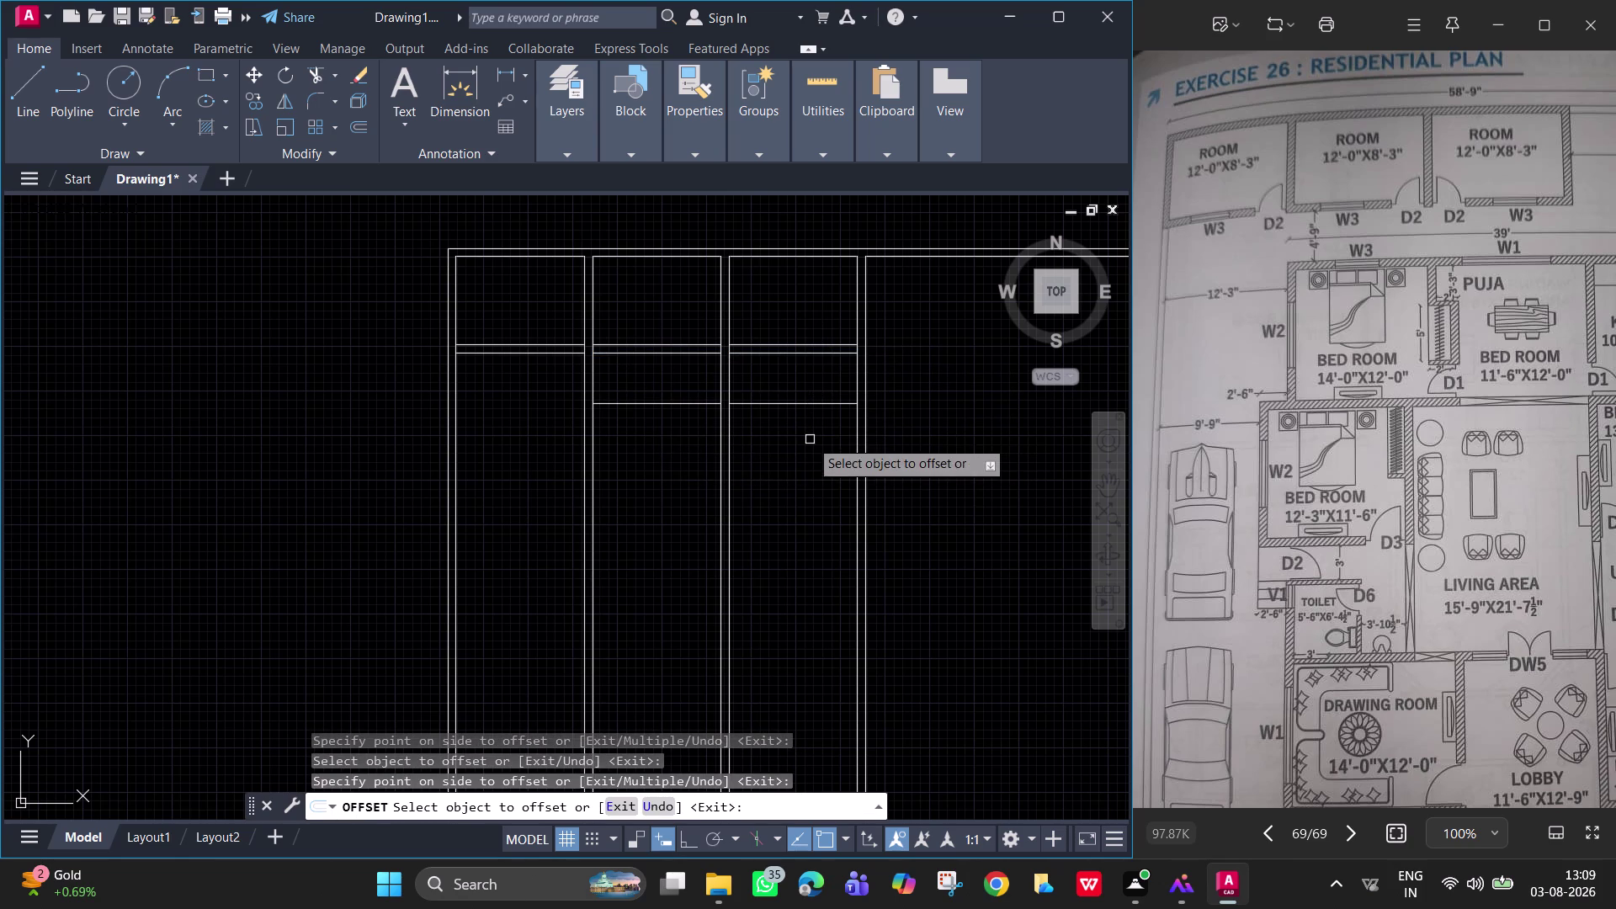
key(Escape)
Start the EXTEND command with the EX alias.
text(ec)
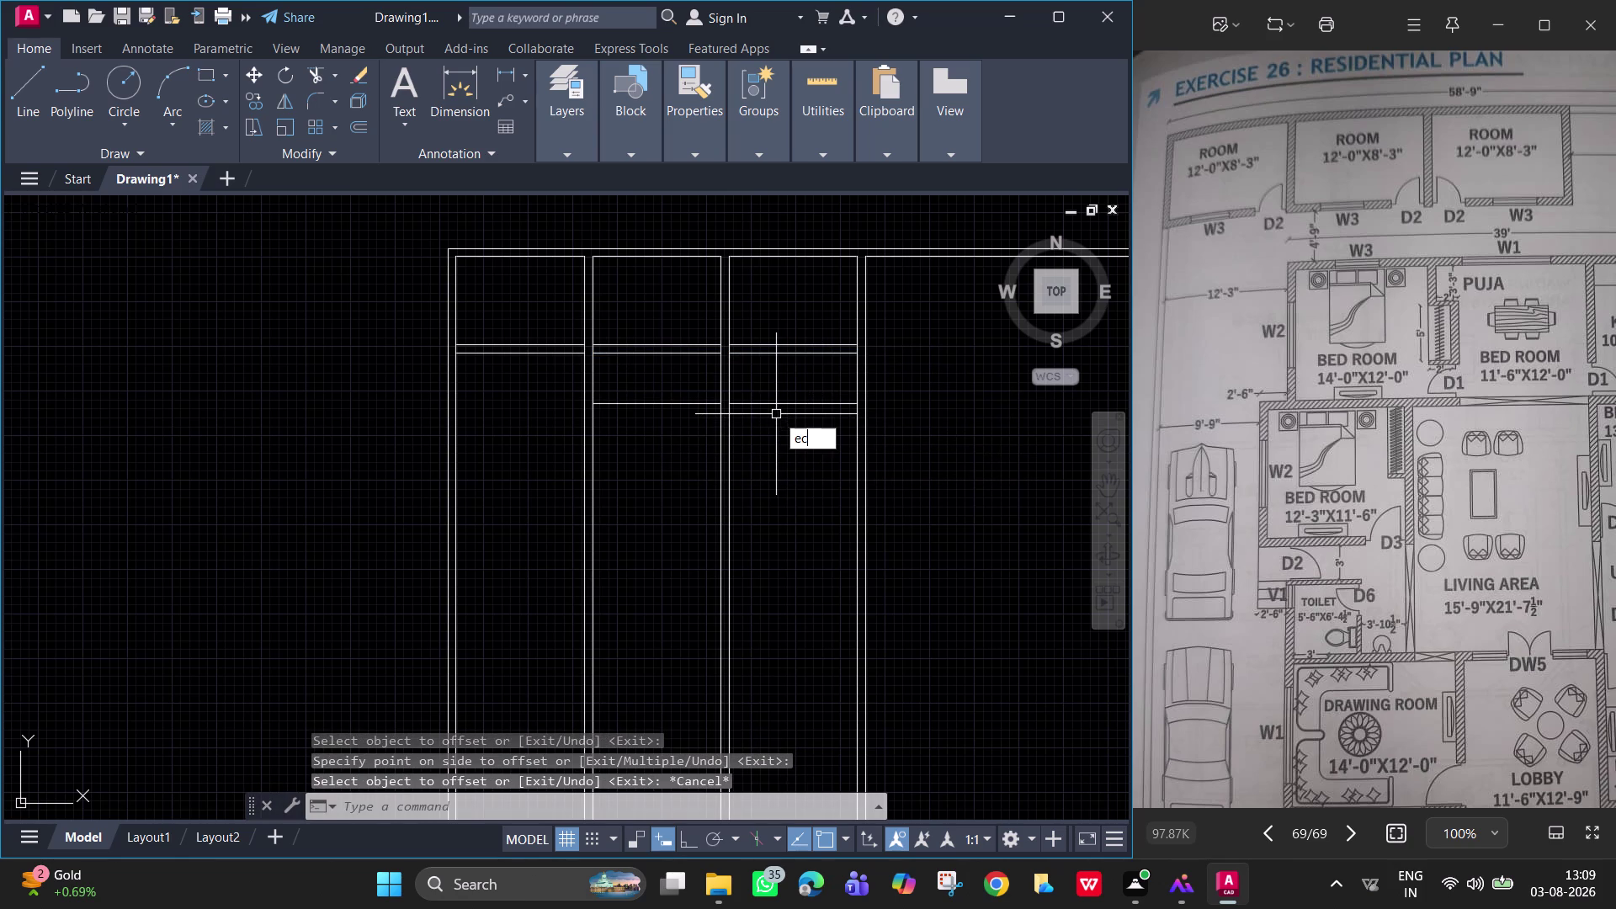
key(BackSpace)
text(x)
key(space)
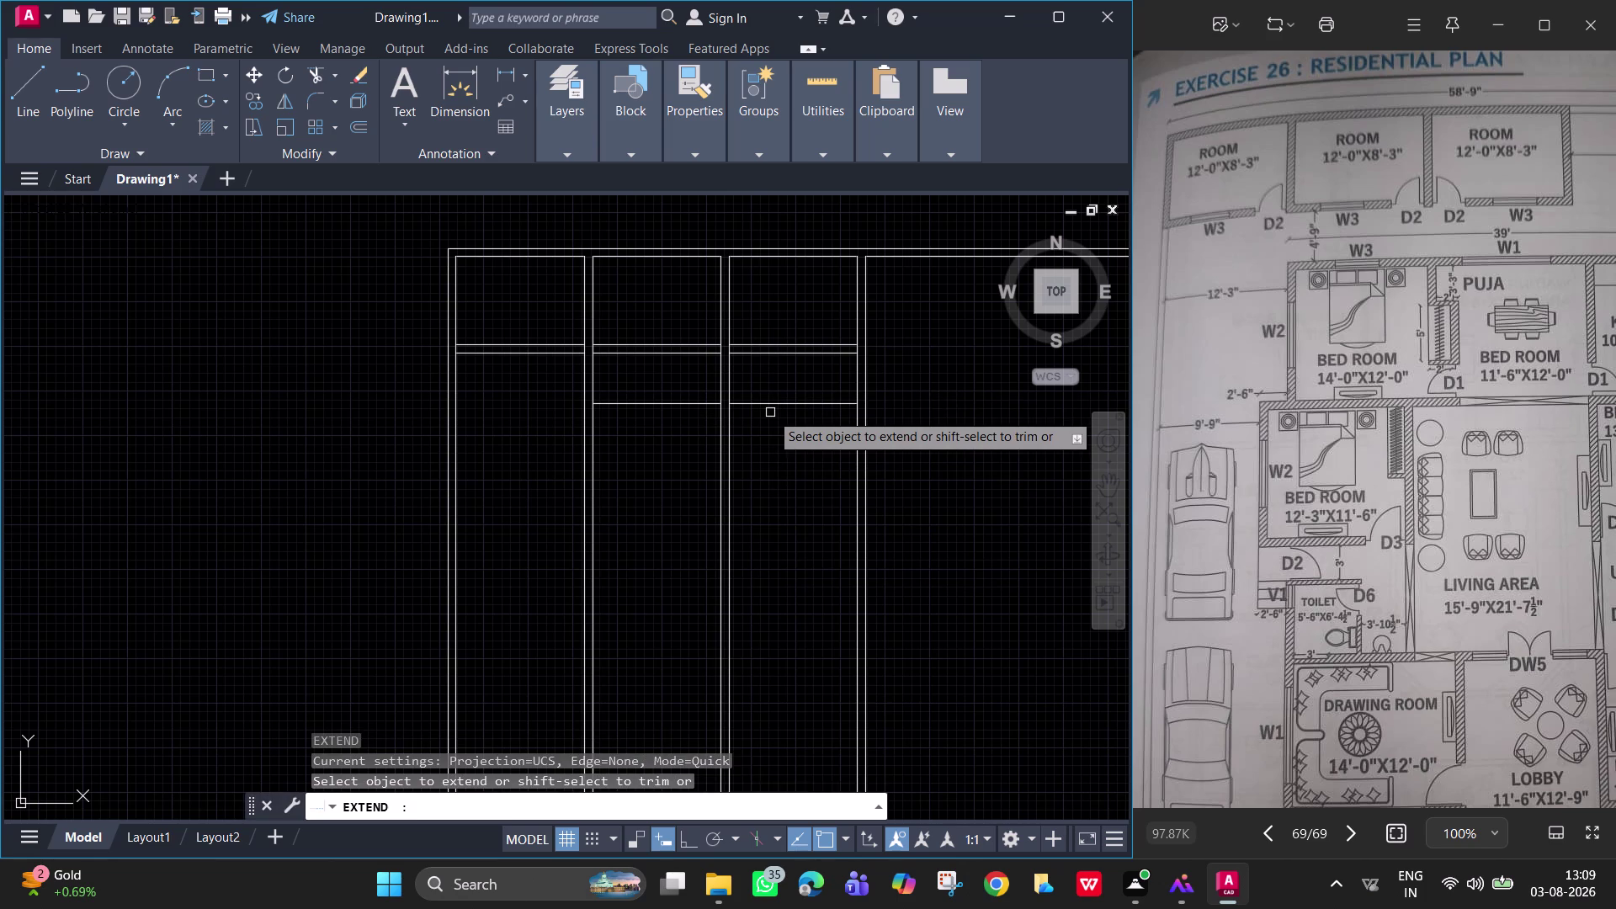
Extend the short 4'-9" horizontal line leftward to the outer wall, then start OFFSET.
click(740, 402)
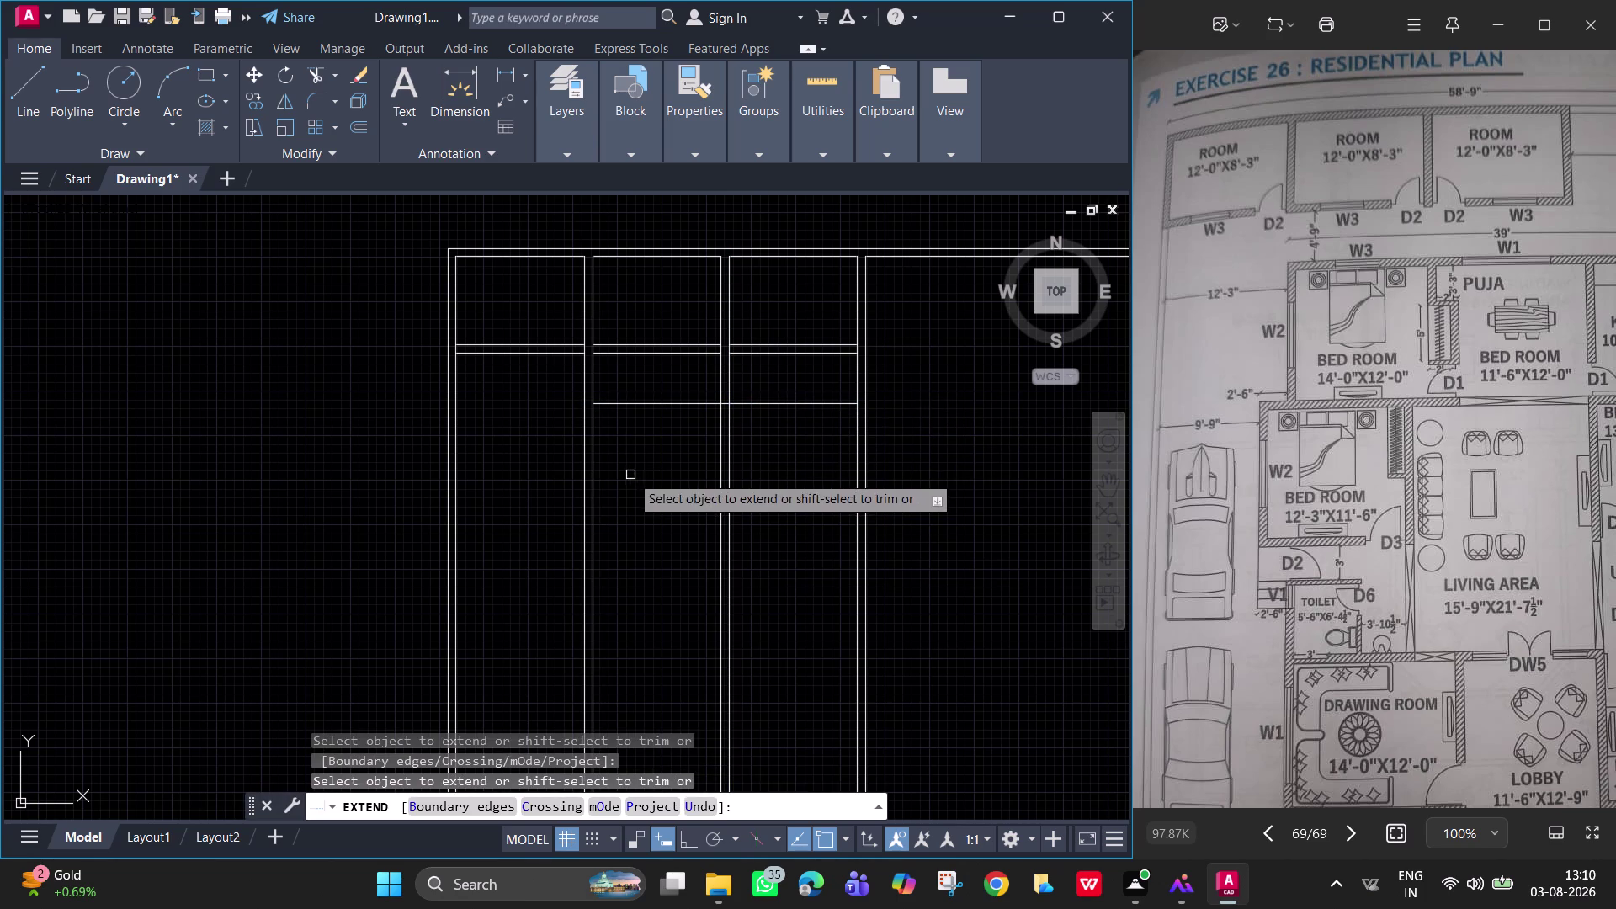
click(618, 402)
key(Escape)
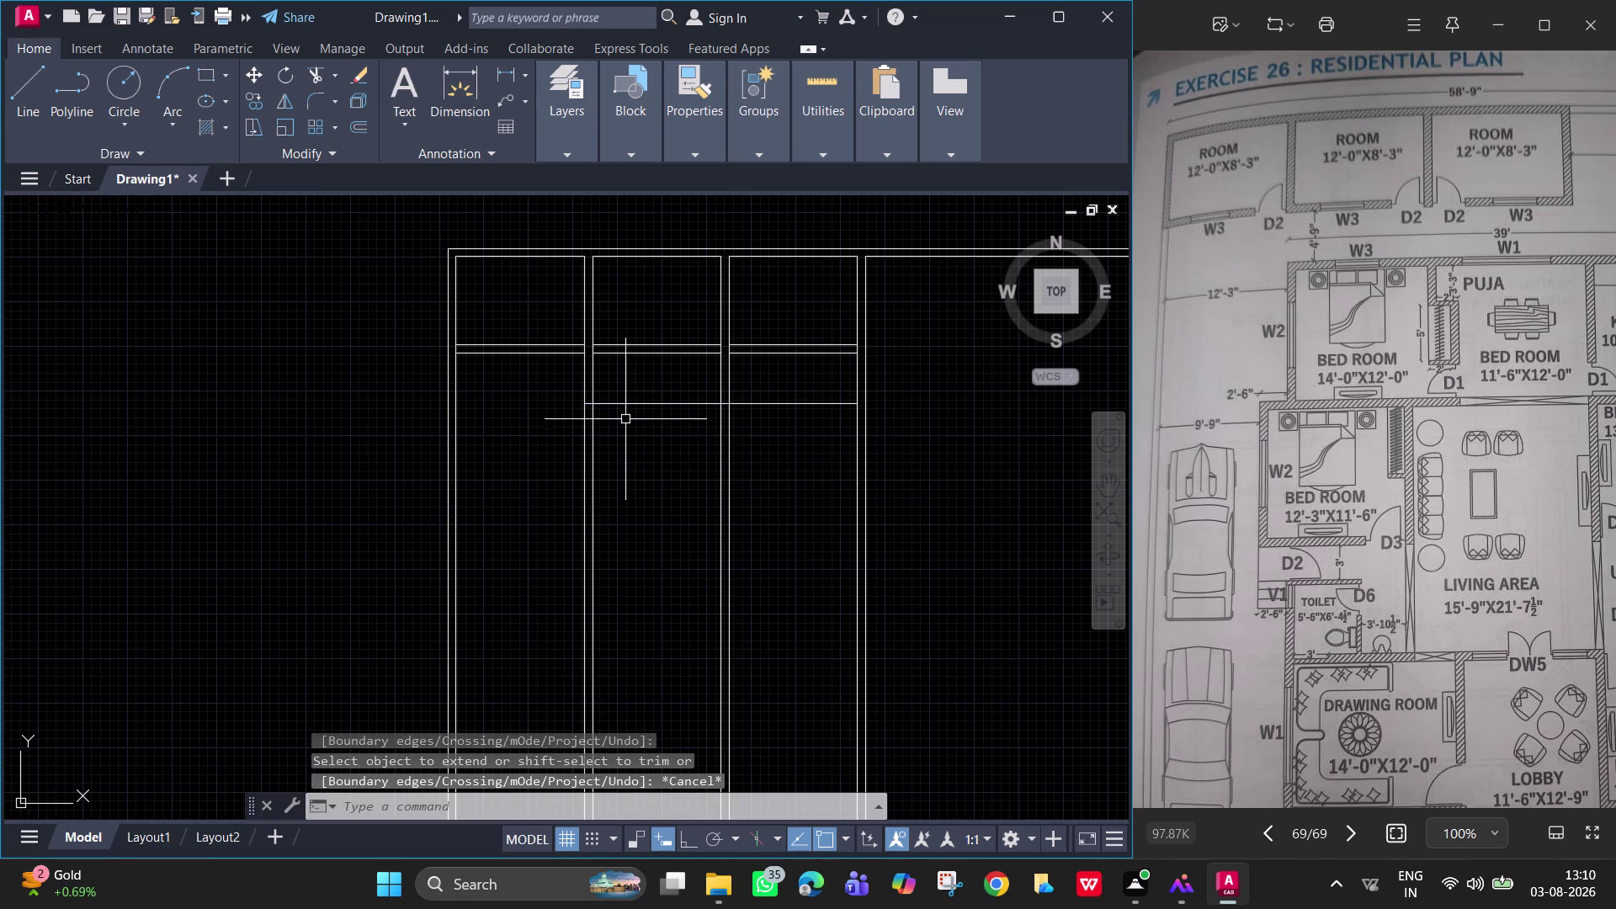
key(space)
text(9)
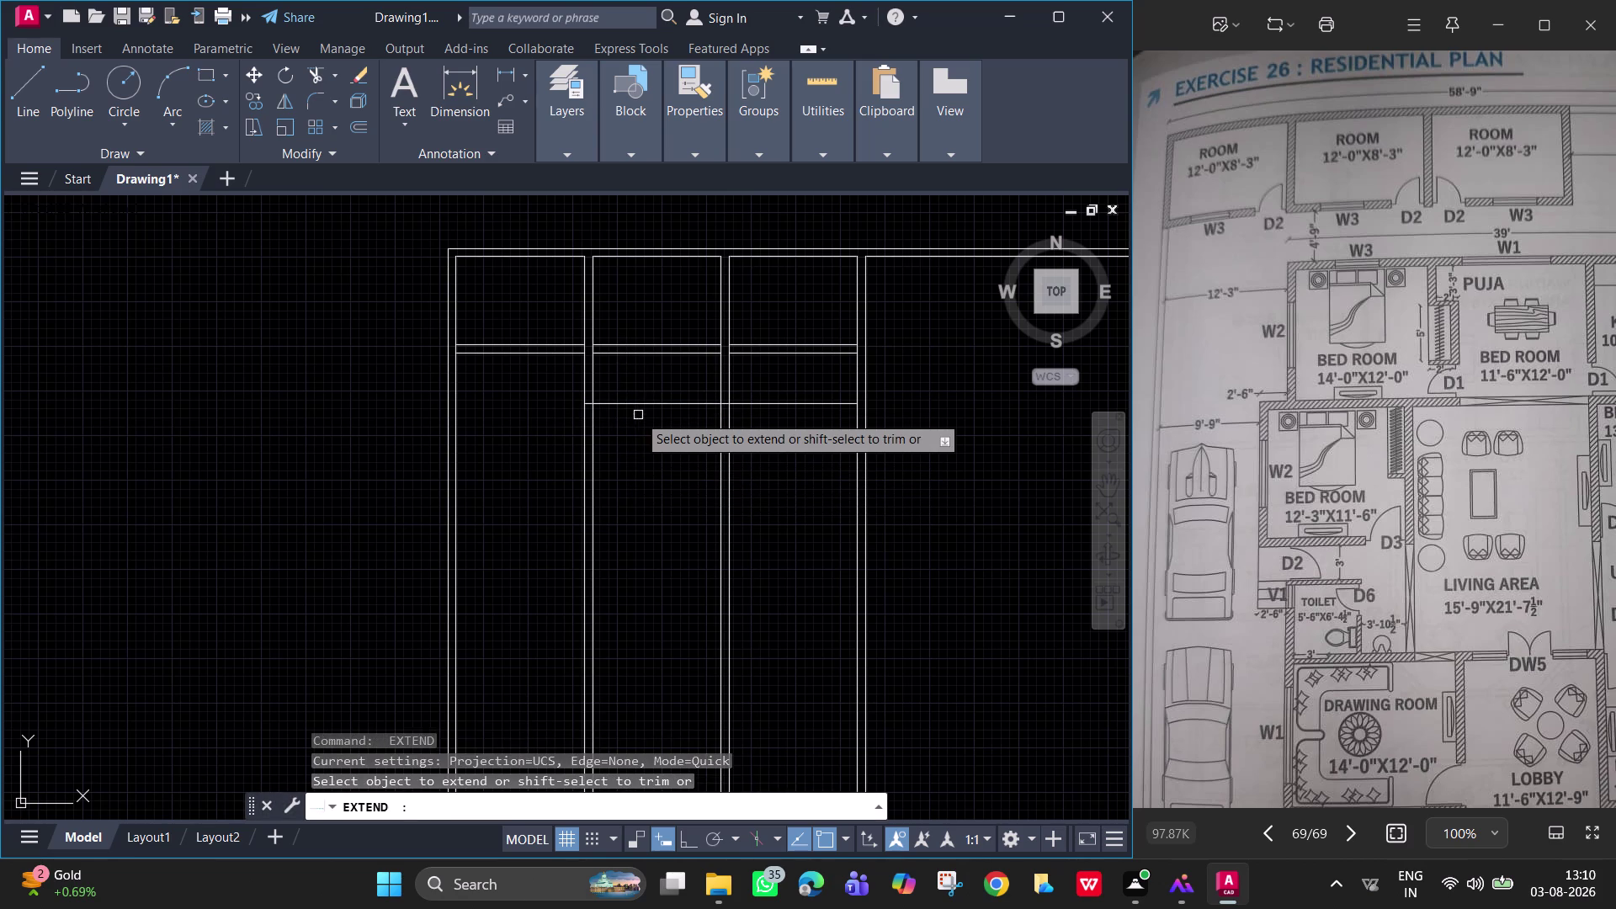
key(Return)
key(Escape)
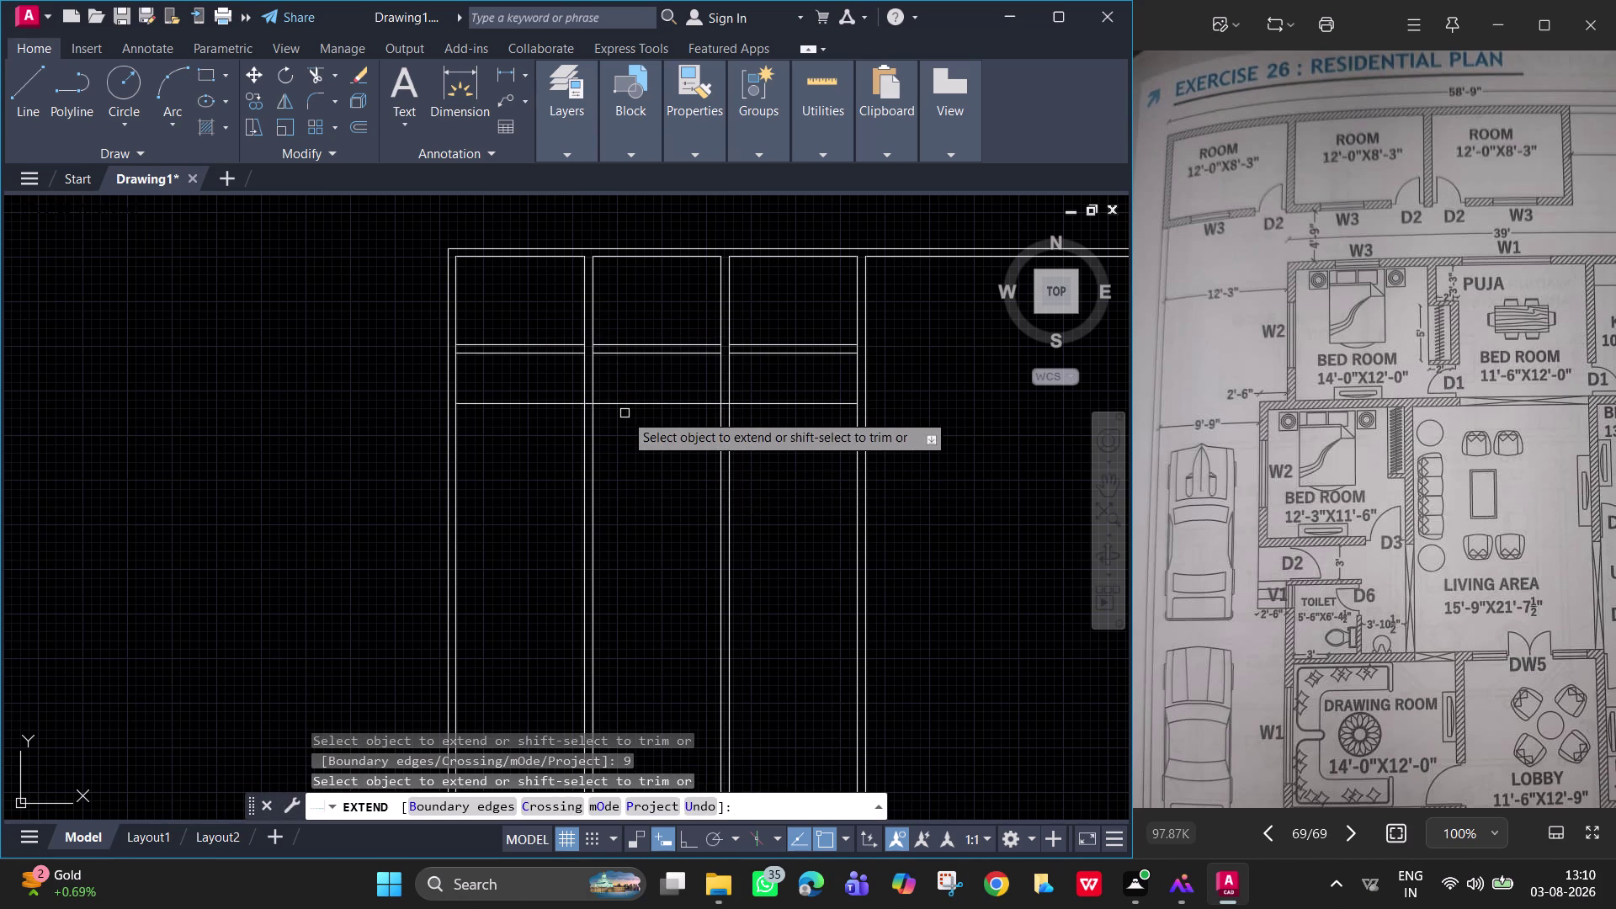
key(o)
key(Return)
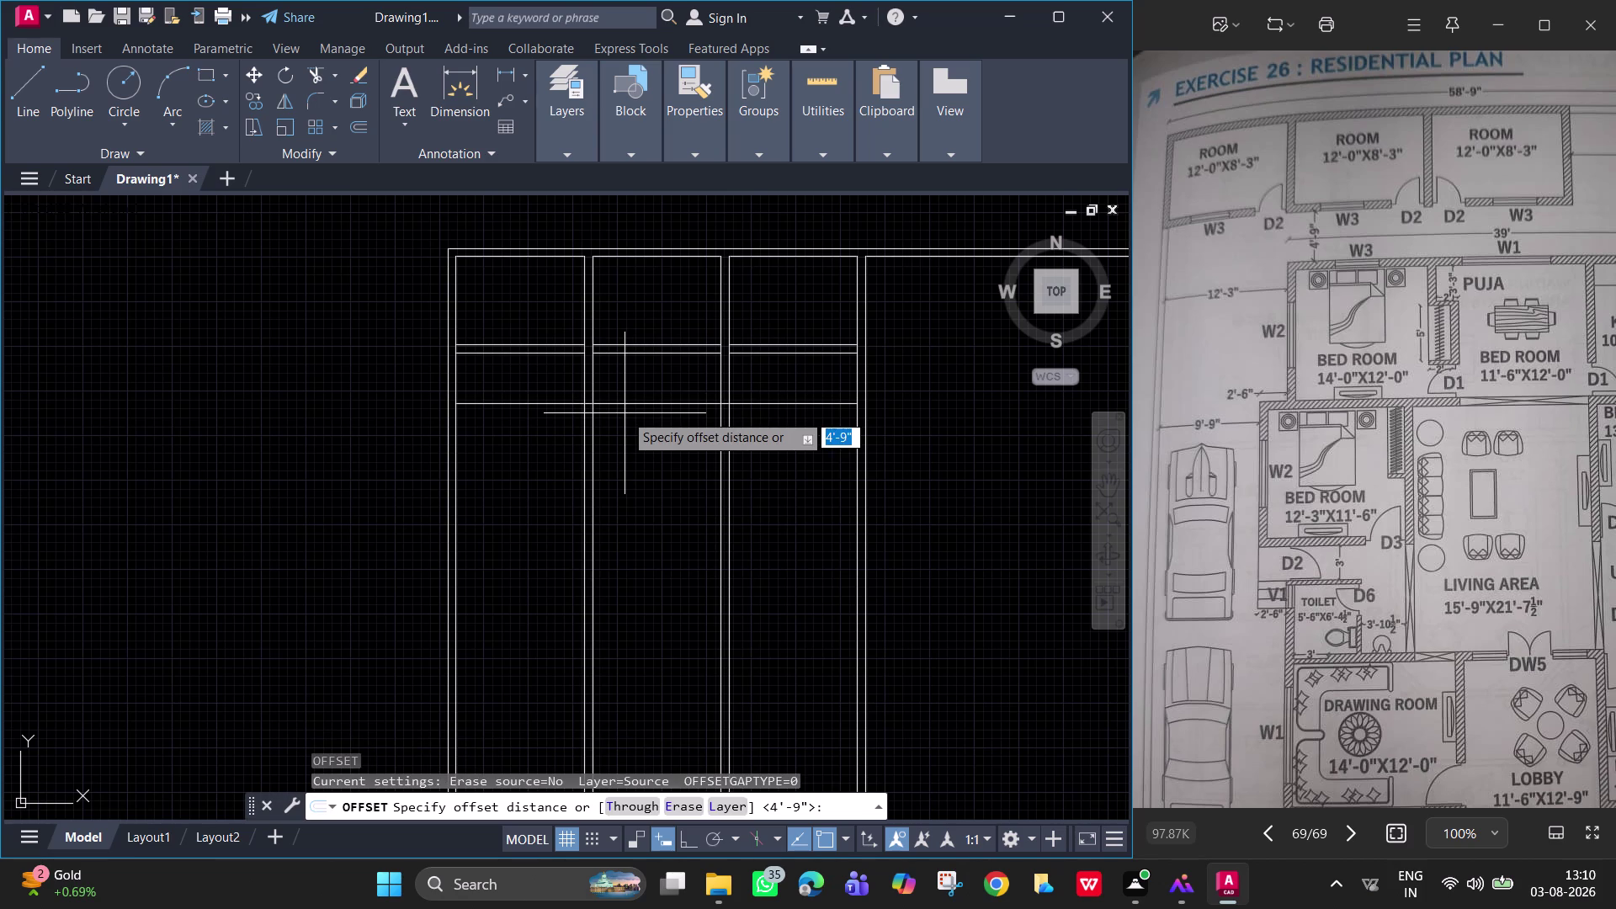
Offset the extended horizontal line 9 downward to double the wall.
key(9)
key(Return)
click(624, 402)
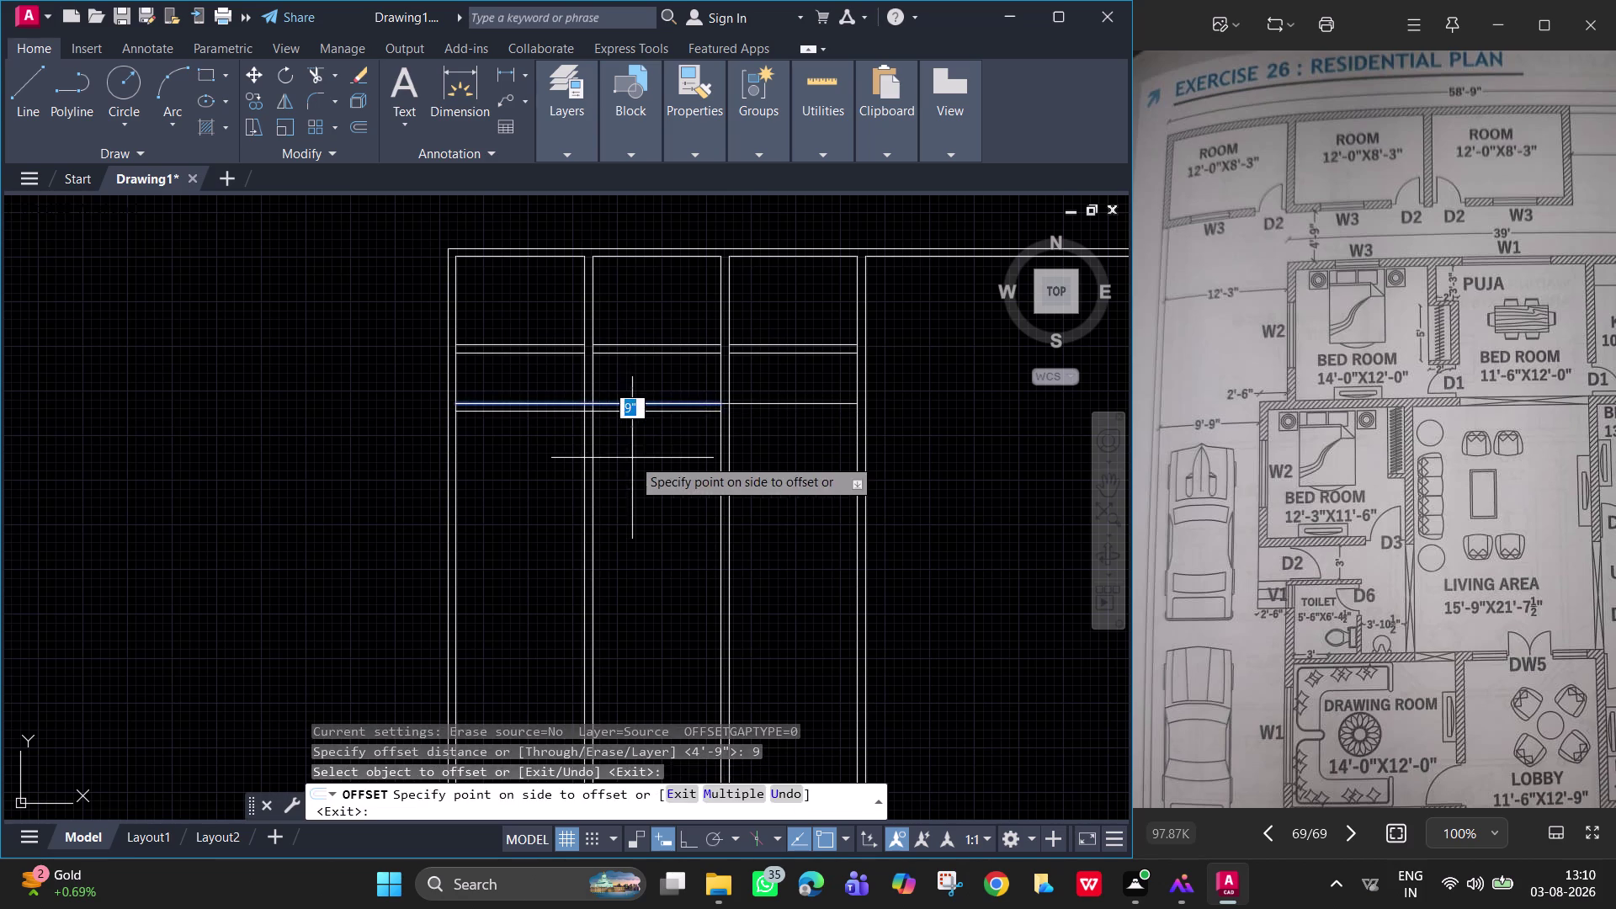
click(632, 458)
click(754, 406)
click(754, 431)
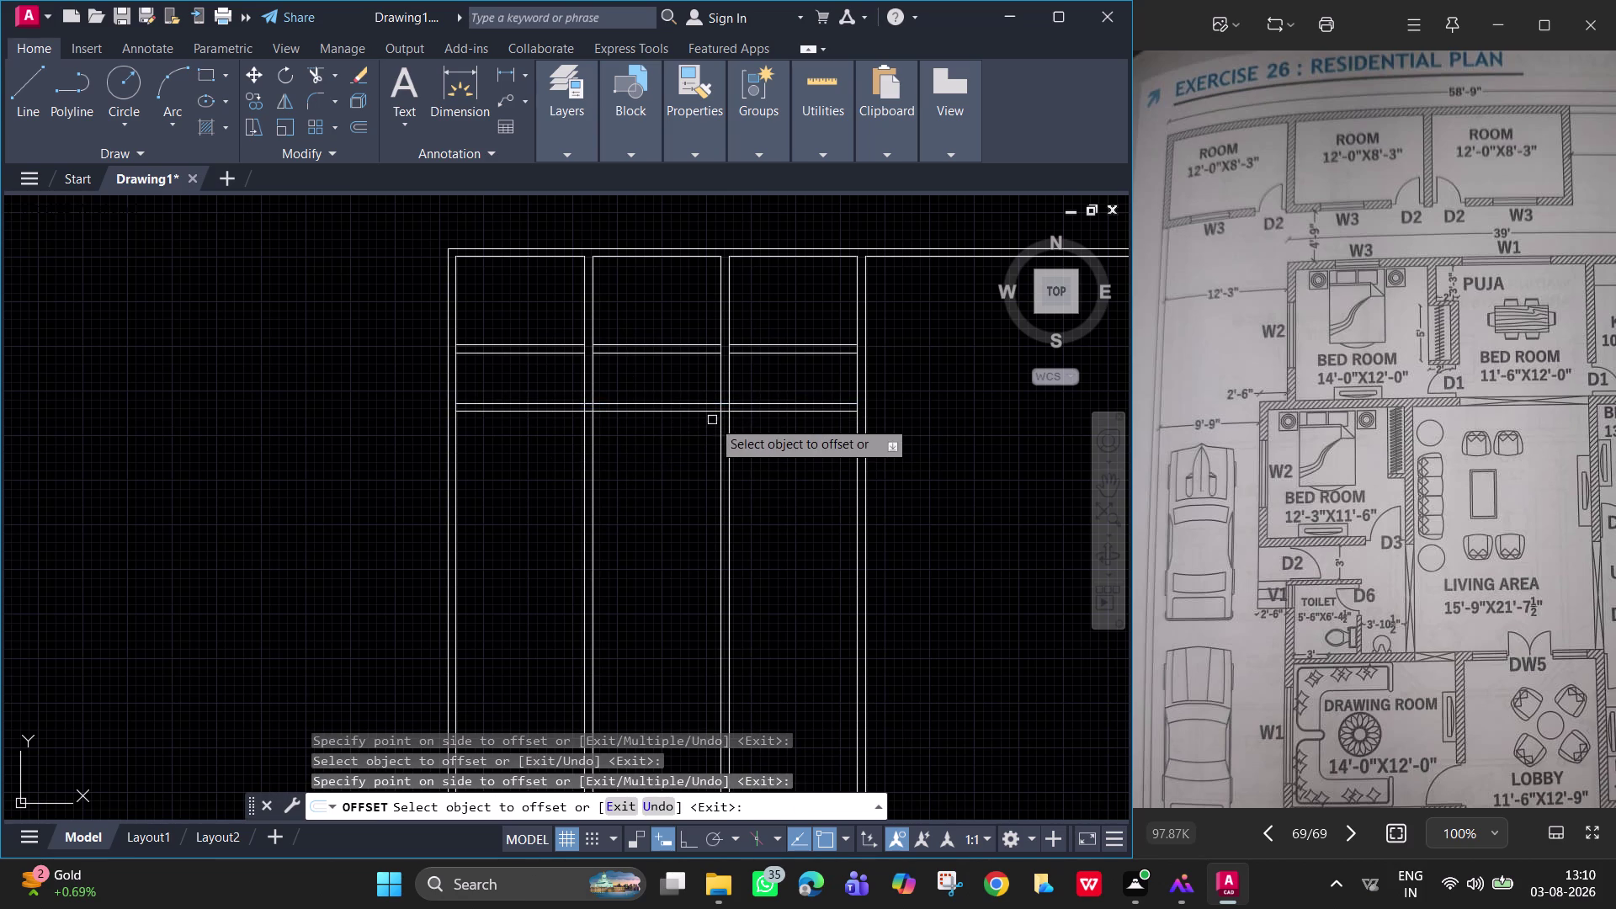
key(Escape)
Start TRIM, cancelling the mistyped command entries along the way.
key(grave)
key(space)
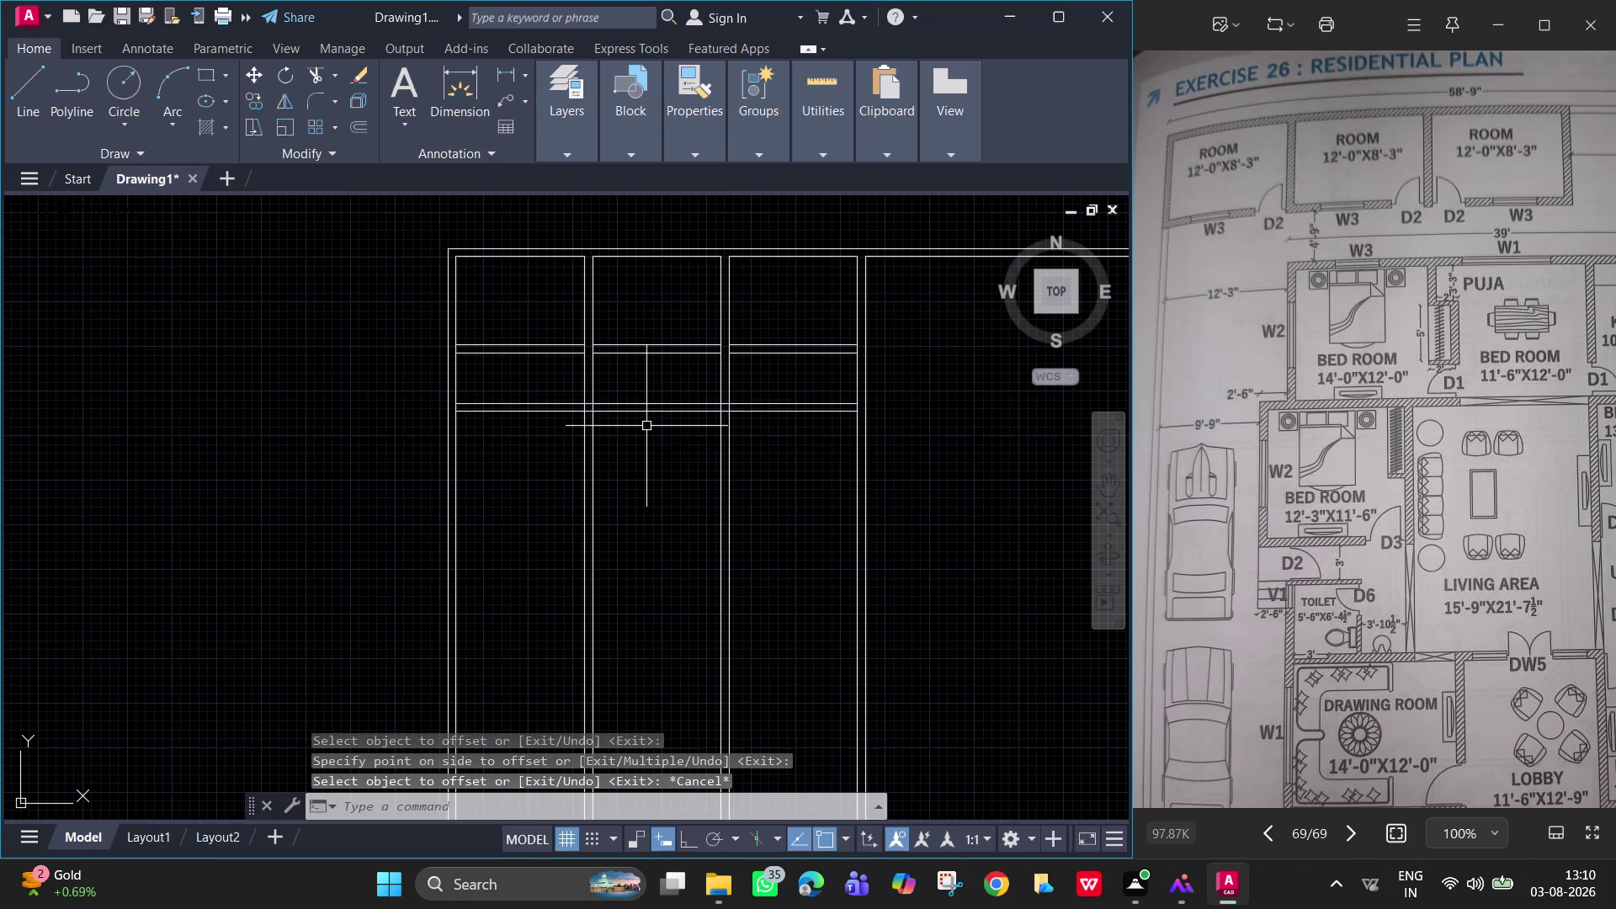
key(t)
text(rb)
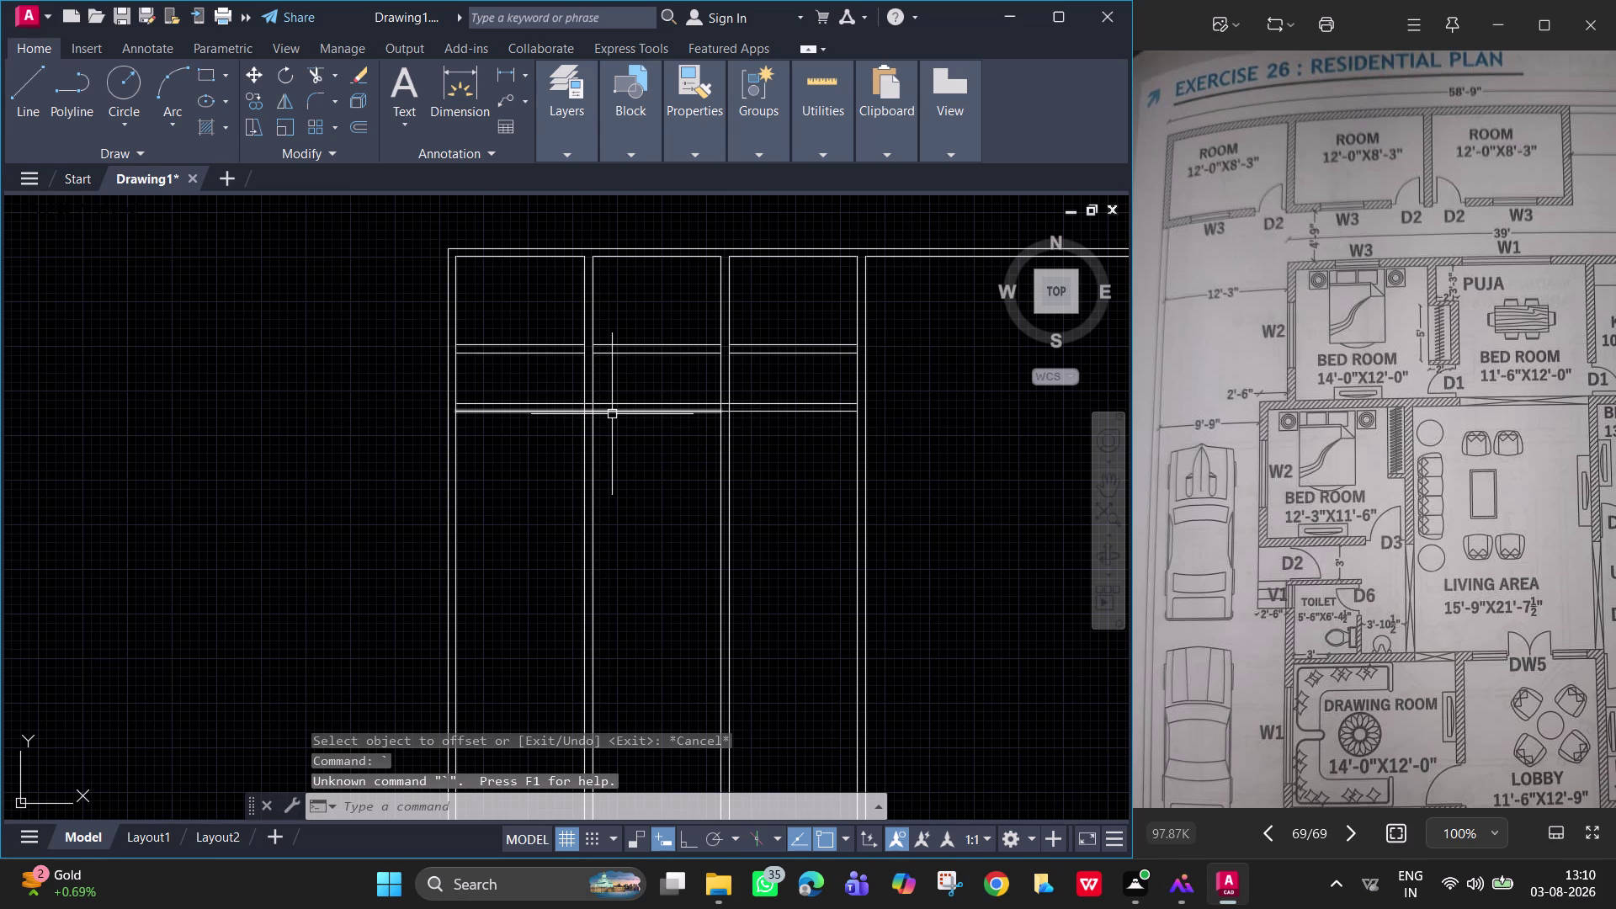
key(Escape)
text(tr)
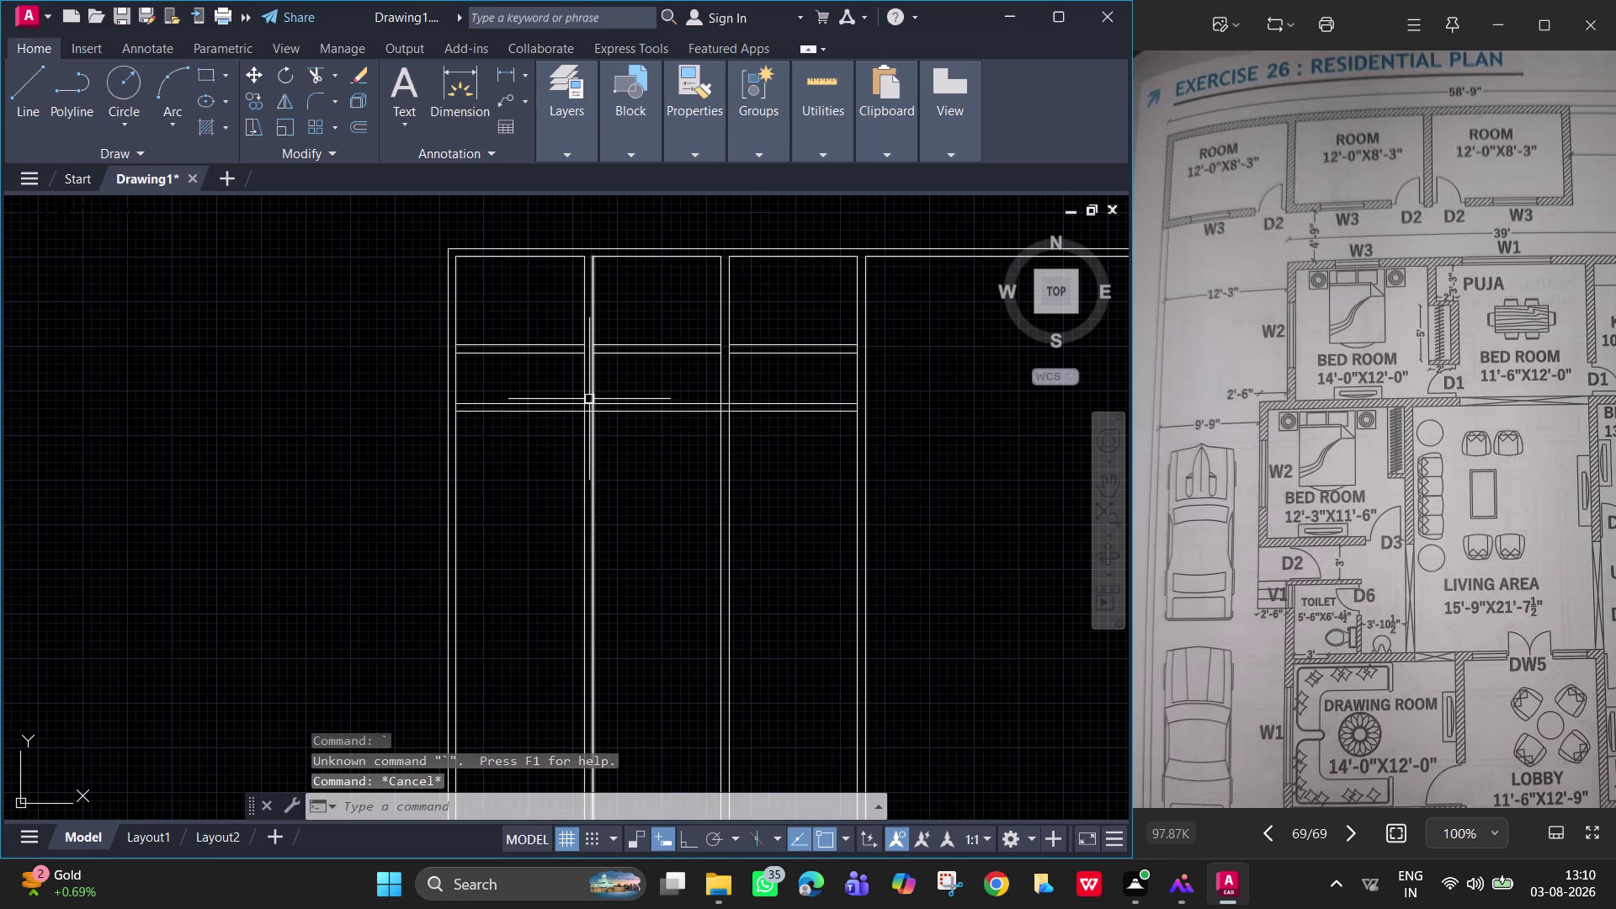
key(Escape)
text(tr)
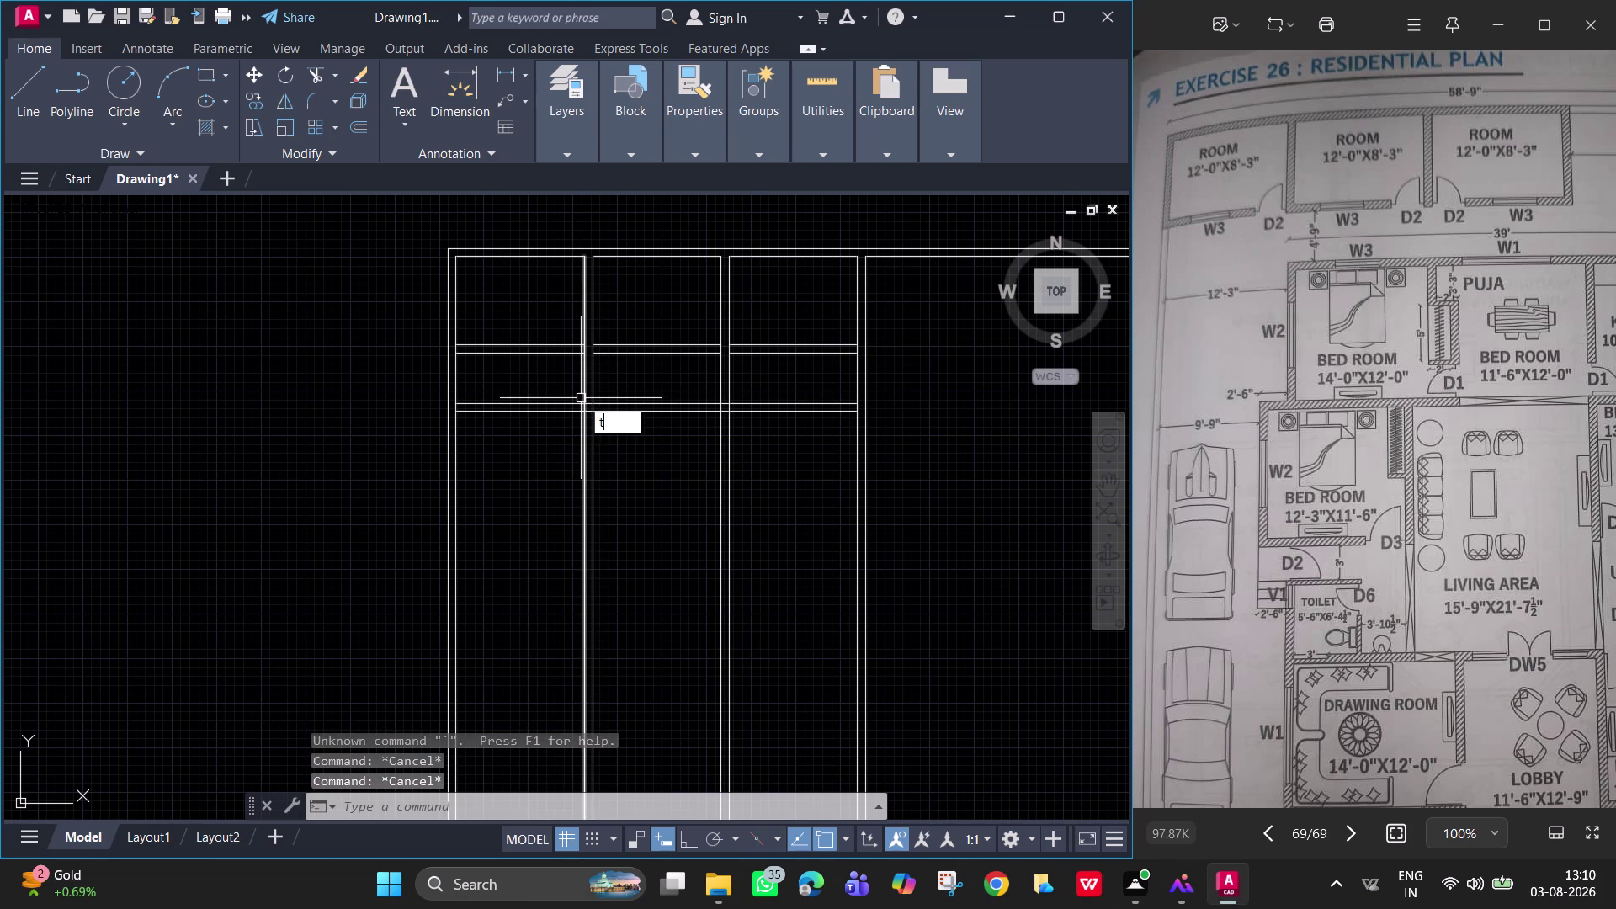
key(space)
Trim the crossing wall-line segments at the junction beneath the middle upper room.
drag(545, 391, 537, 419)
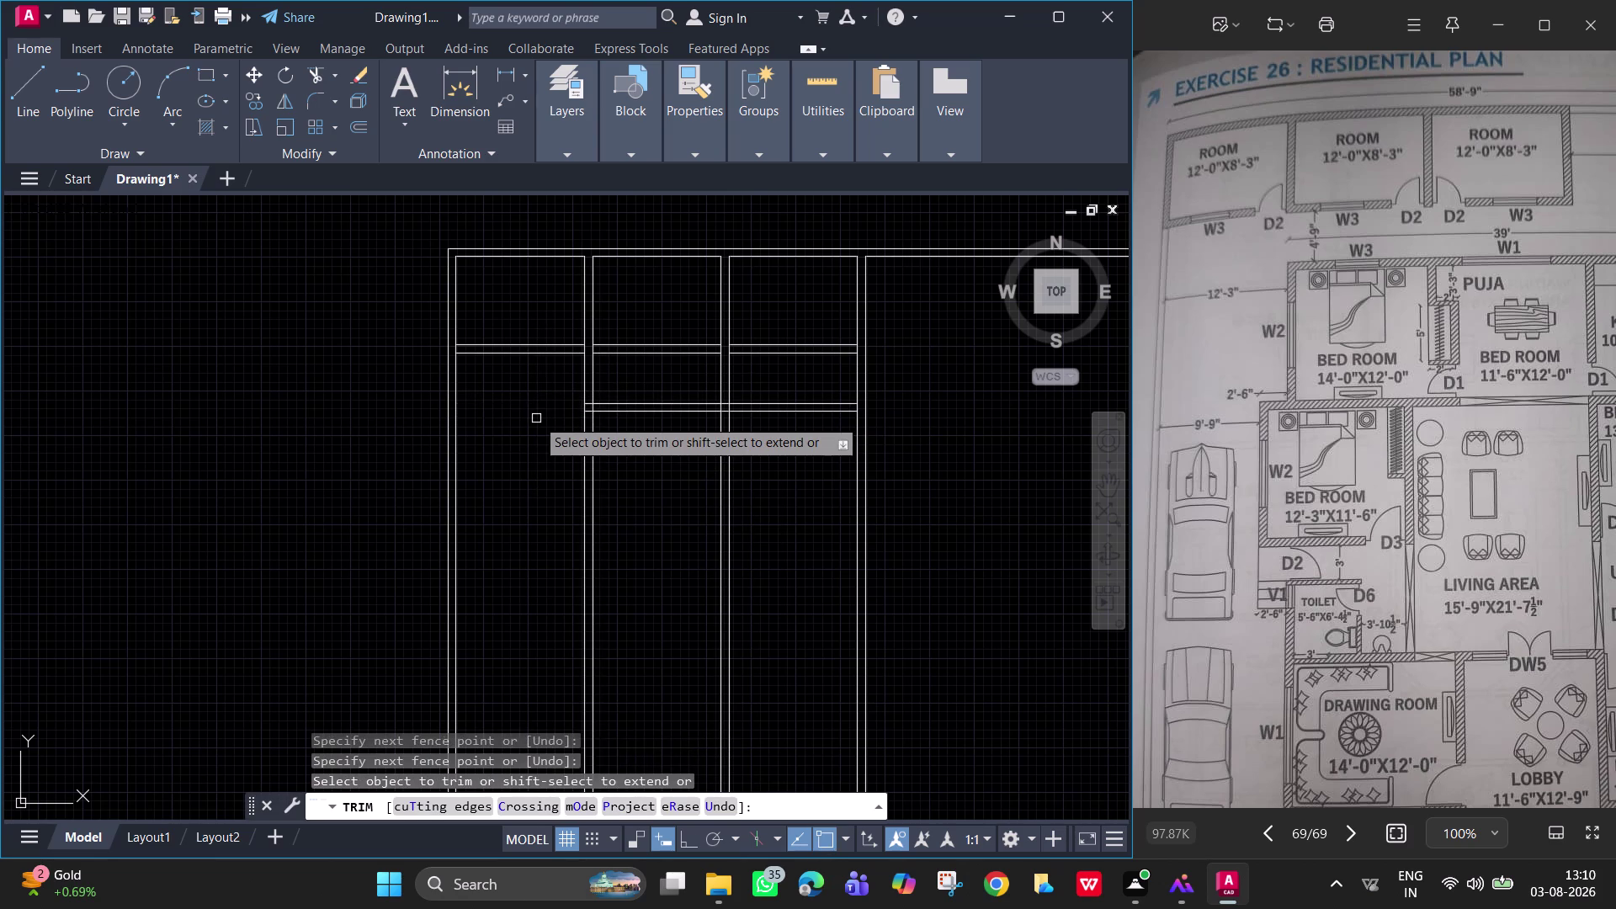
scroll(up, 3)
click(662, 403)
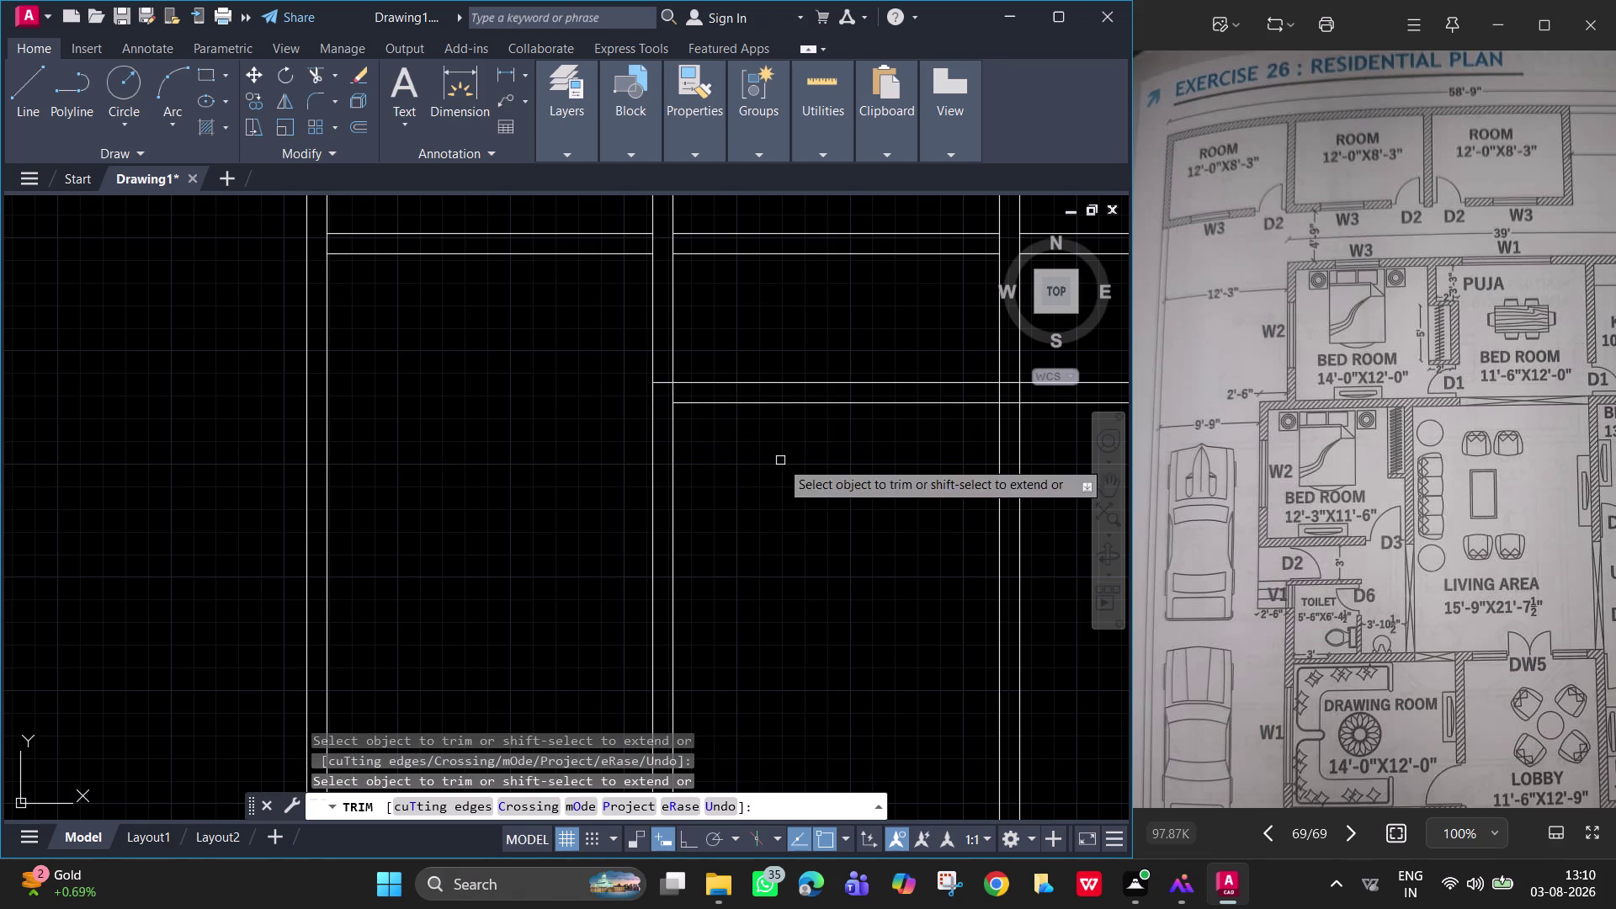
scroll(down, 3)
middle_drag(763, 466, 715, 437)
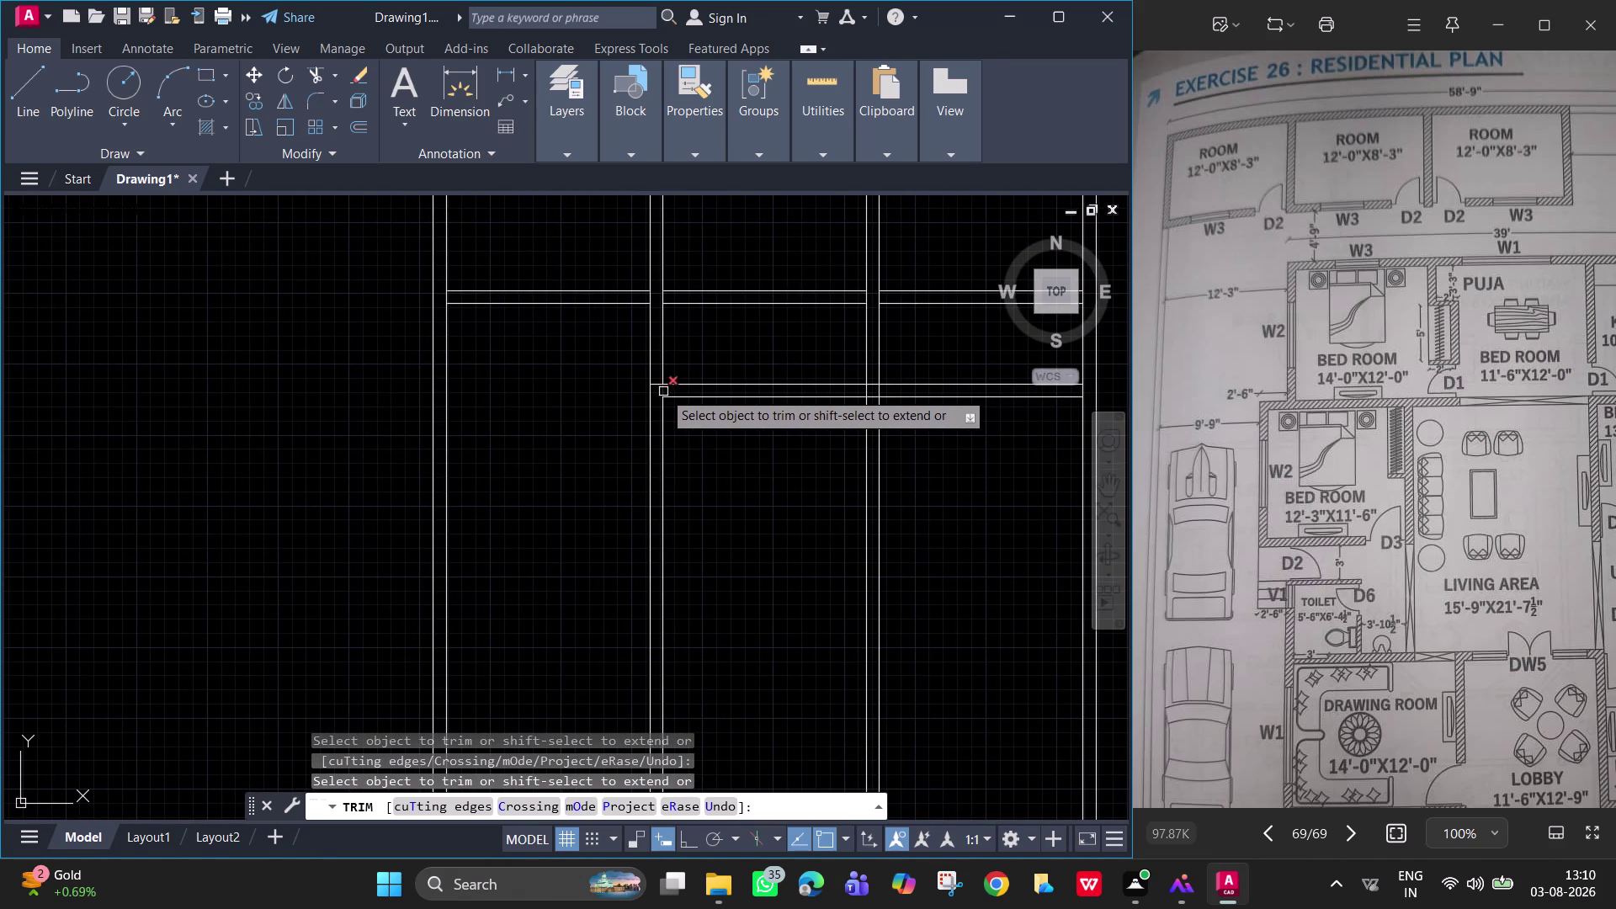
click(664, 390)
scroll(up, 3)
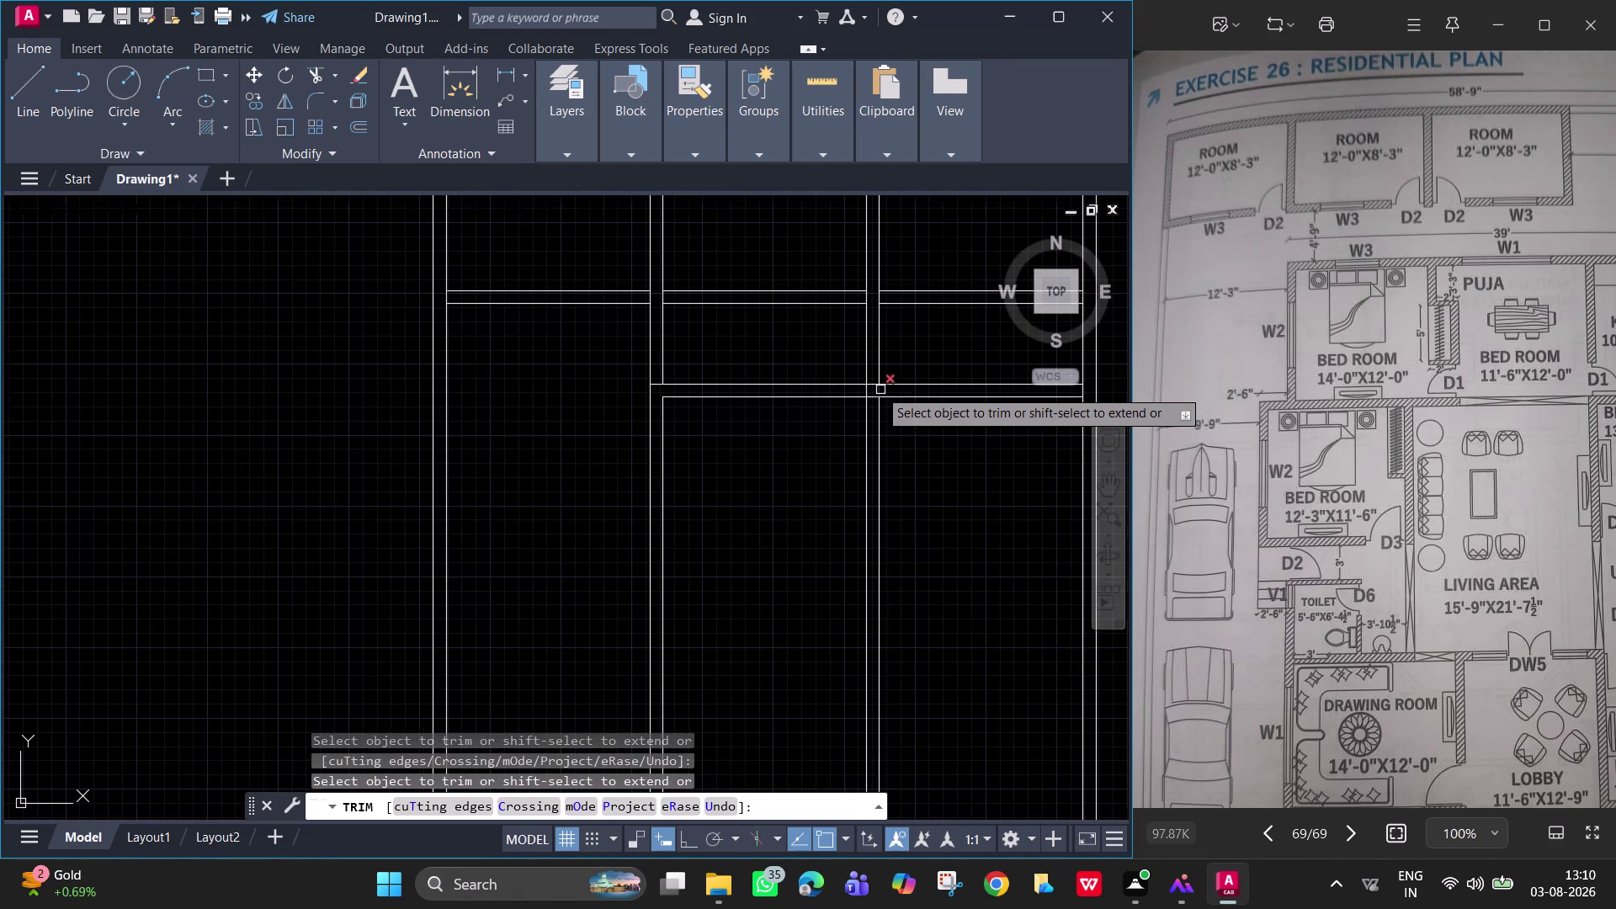
Trim the remaining crossing segments beneath the right upper room and end trimming.
drag(808, 389, 898, 401)
drag(848, 370, 851, 445)
scroll(down, 3)
middle_drag(899, 486, 845, 473)
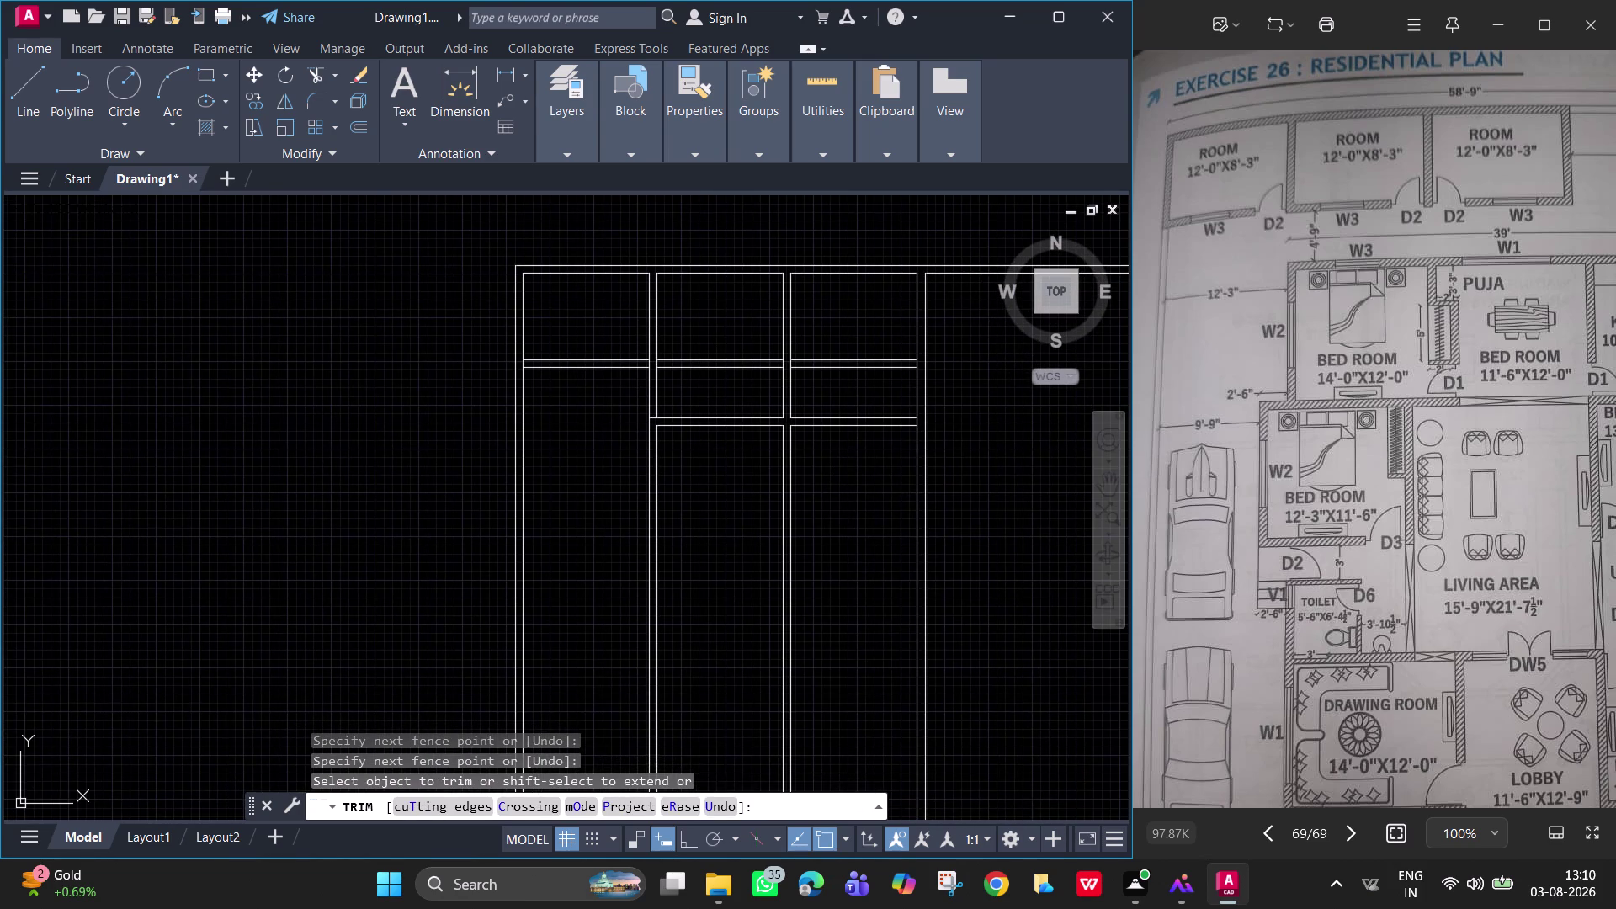
key(Escape)
key(Escape)
middle_drag(804, 430, 713, 417)
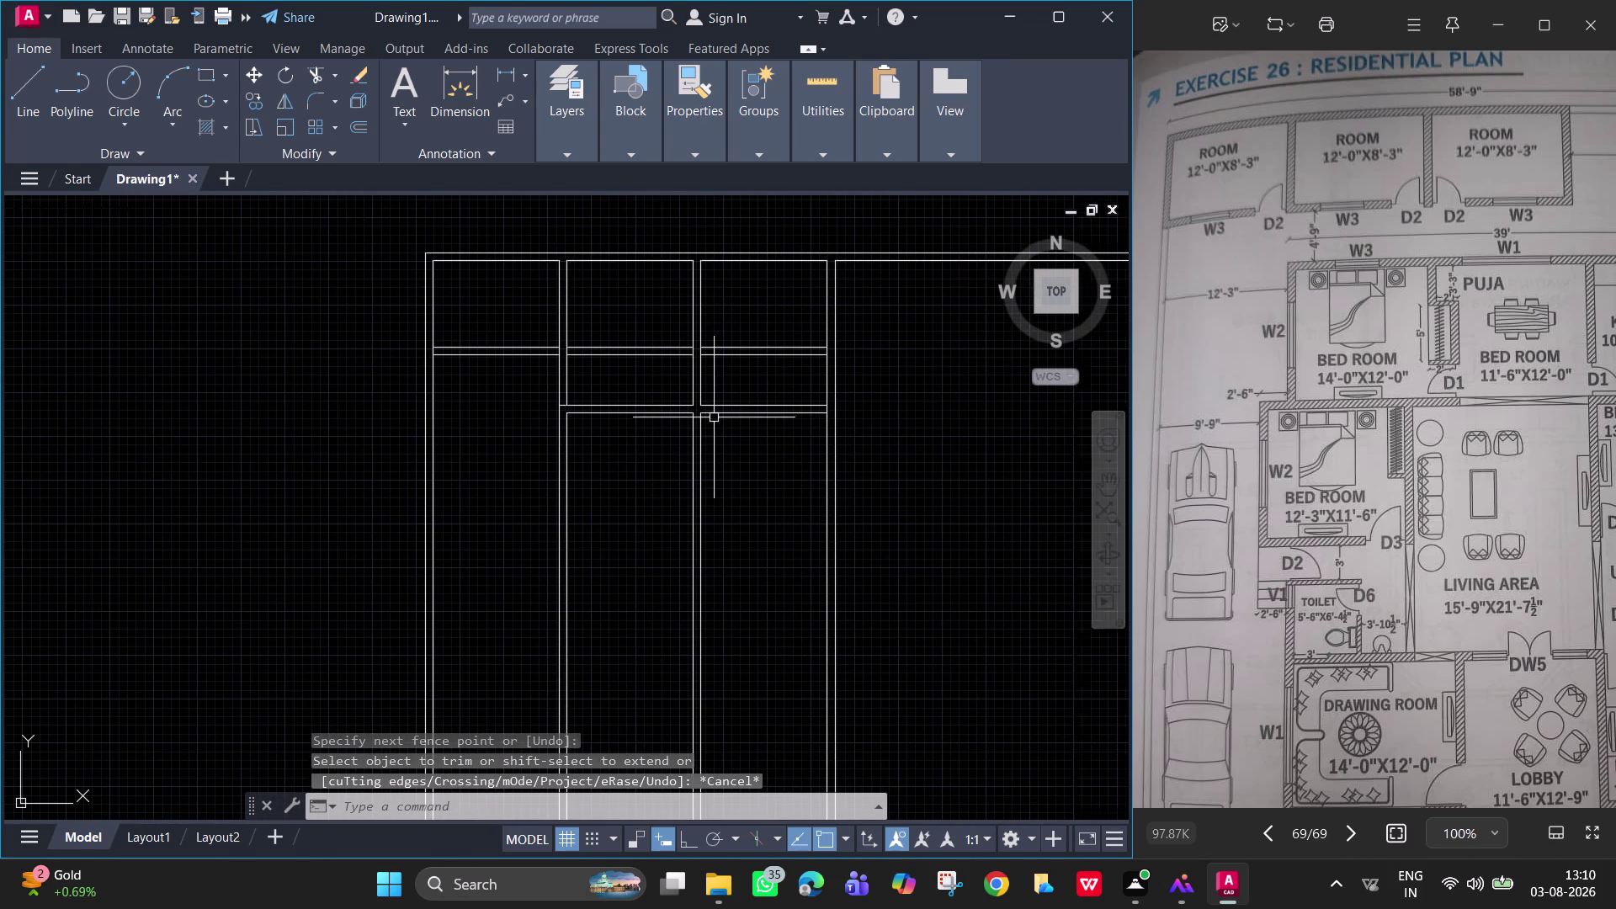
drag(1361, 318, 1276, 307)
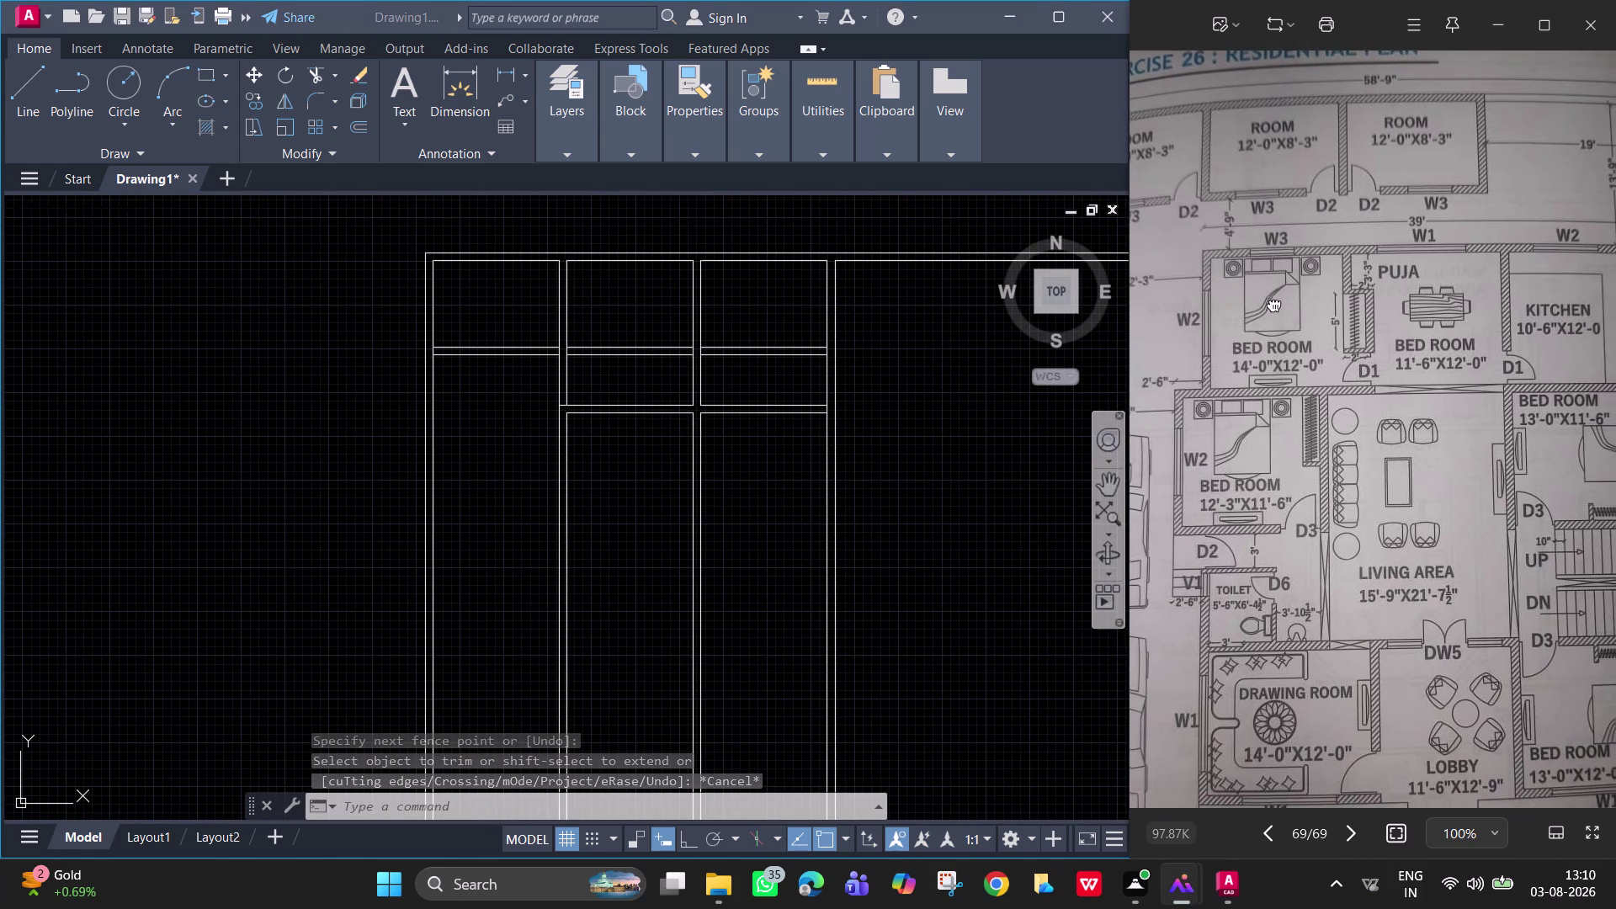
Shift the reference photo across and step to the previous image.
drag(1275, 307, 1237, 298)
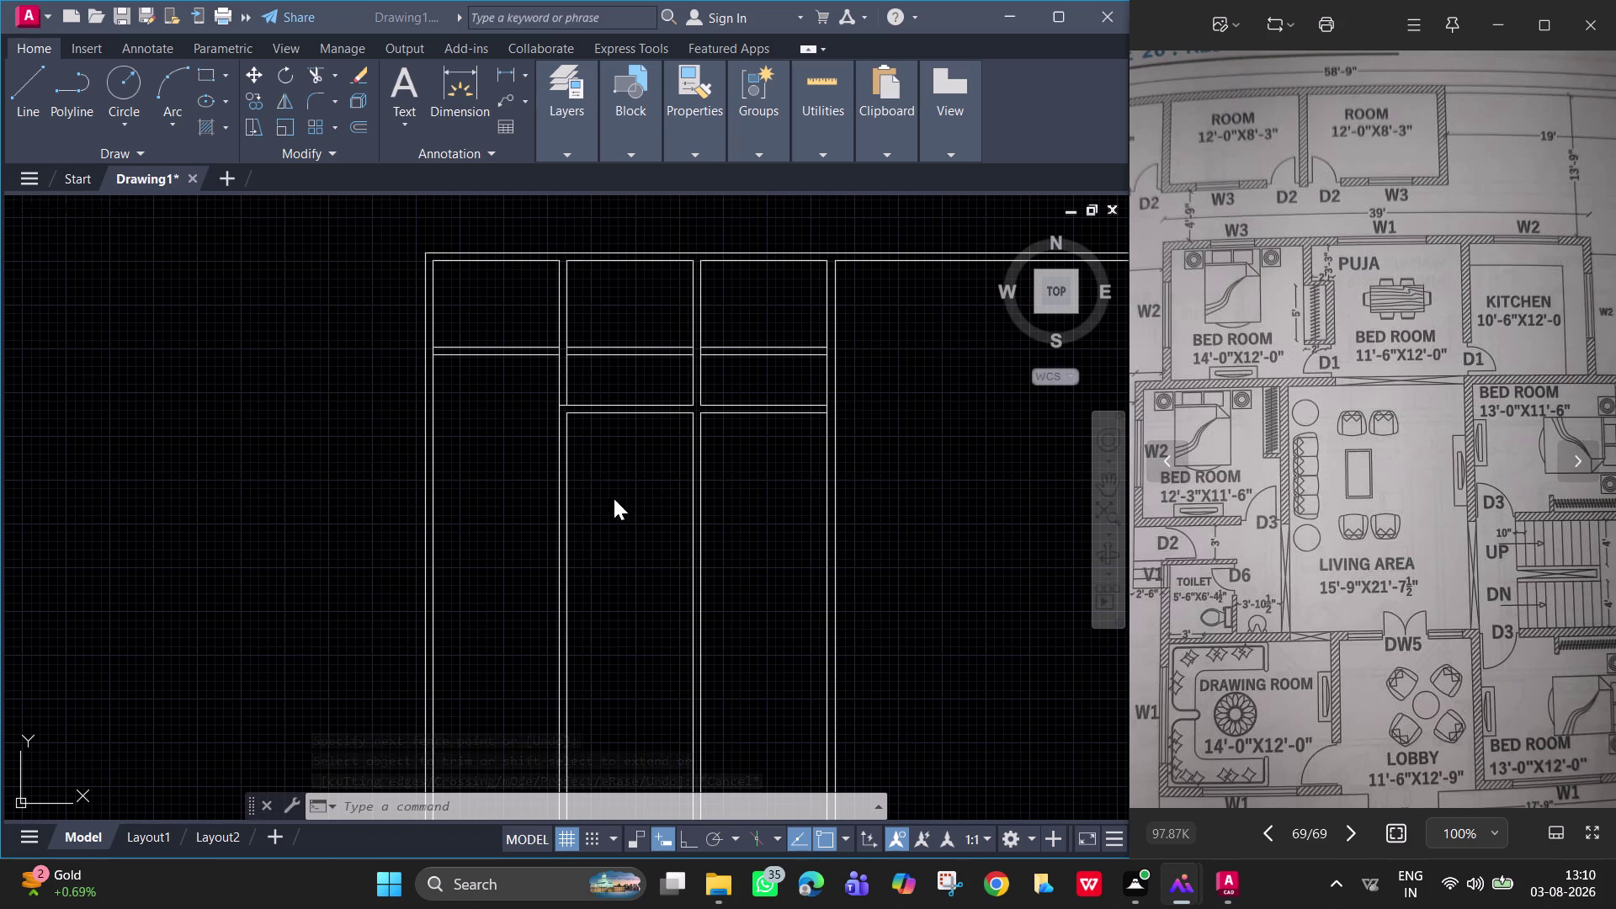
key(space)
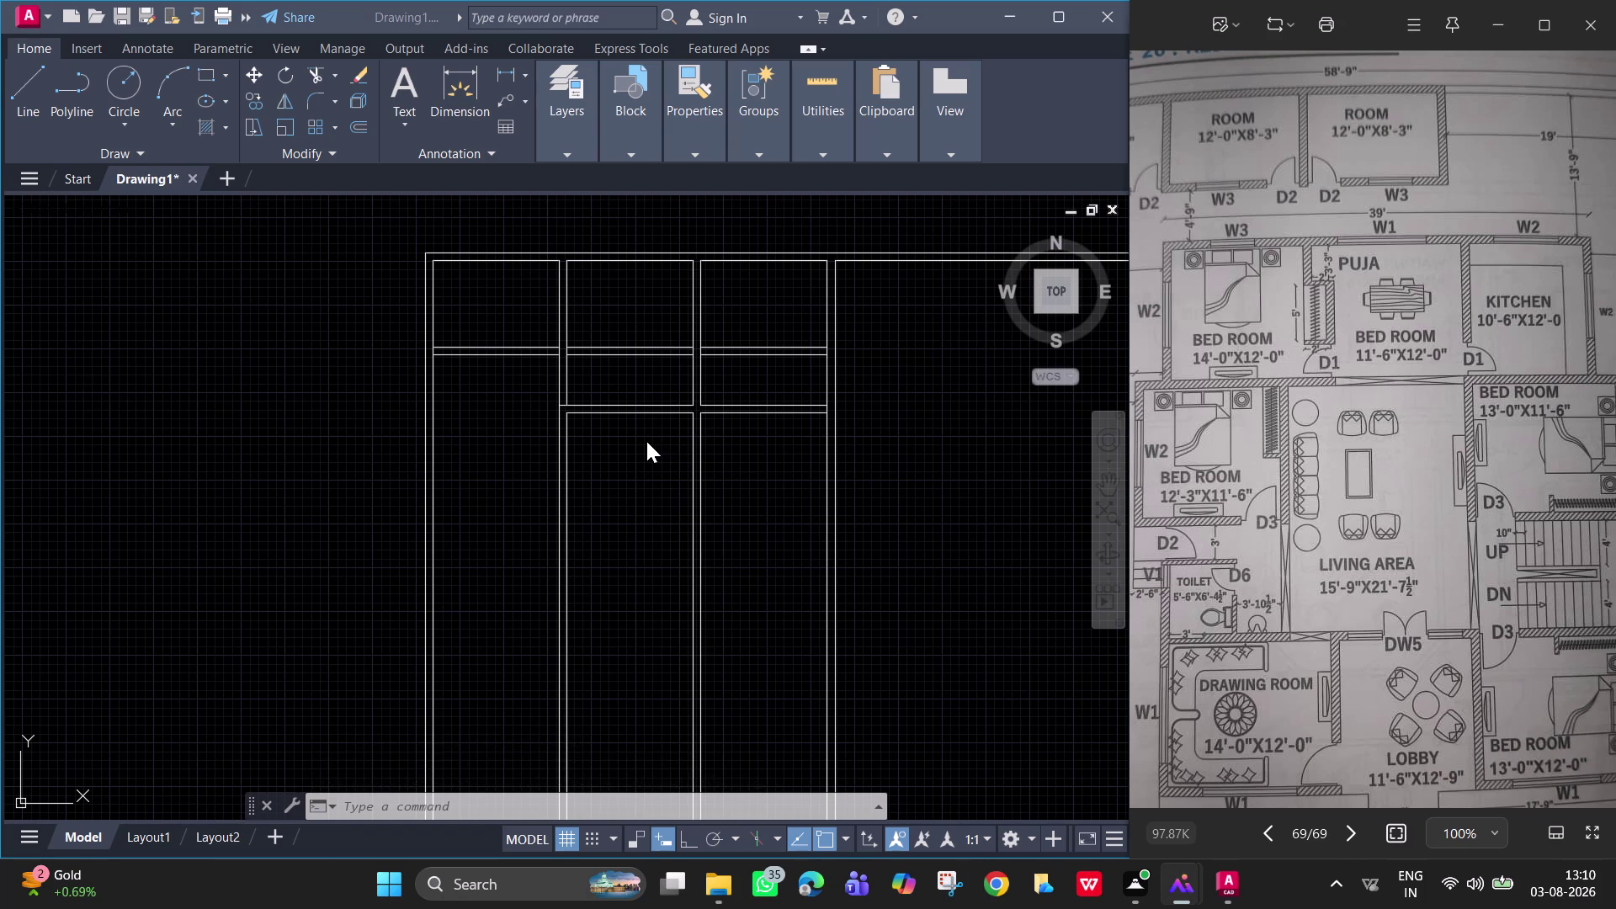
text(o)
key(space)
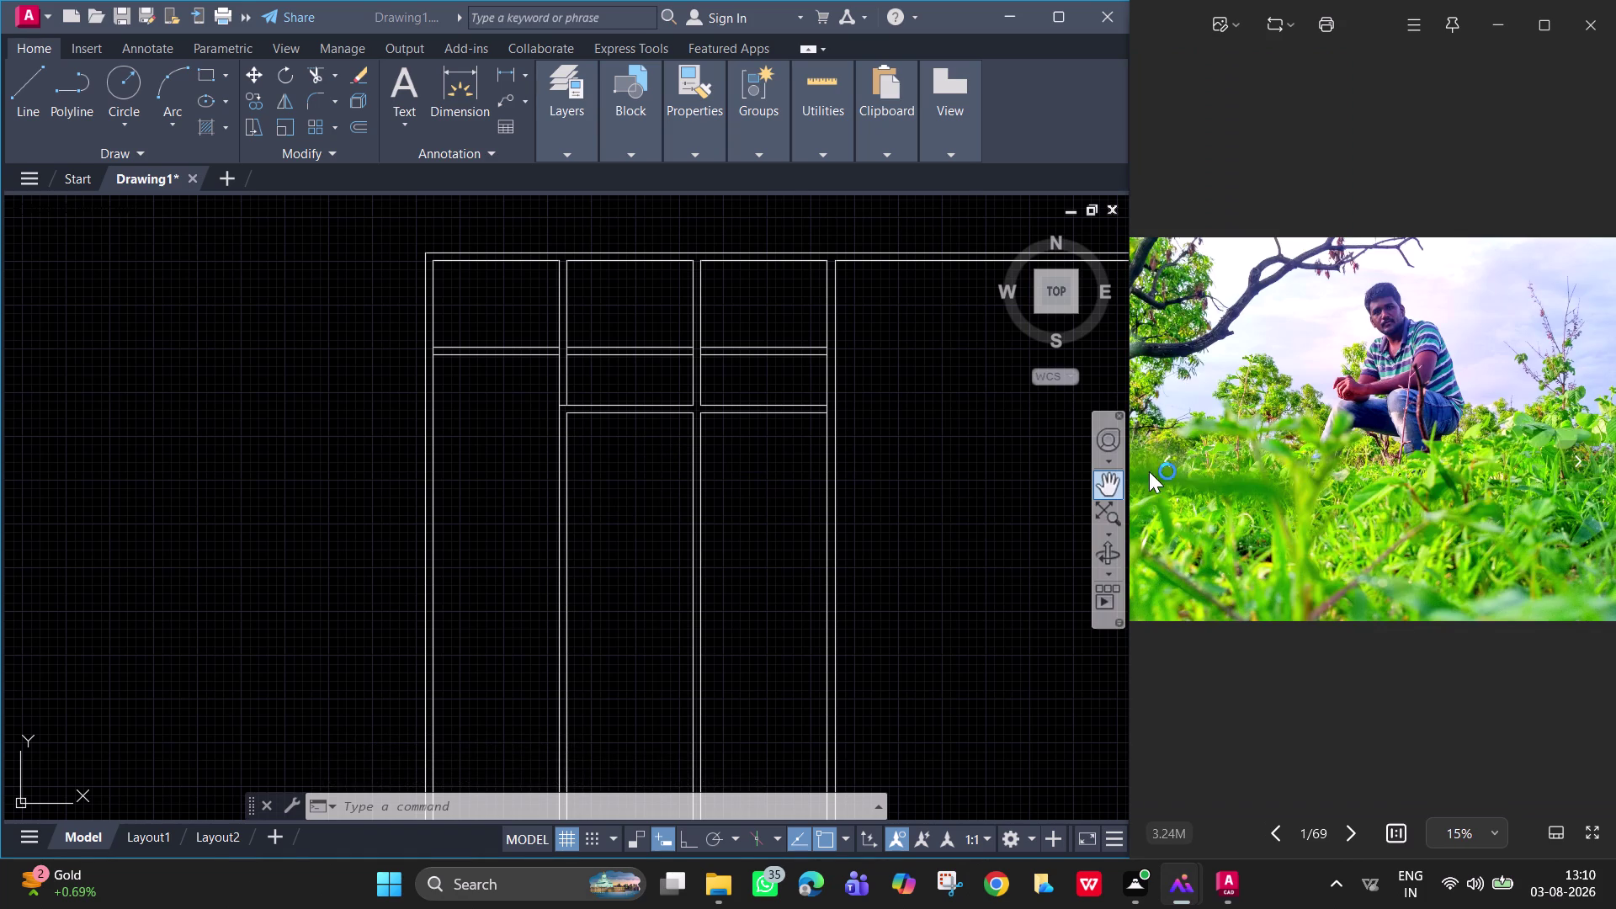
key(Left)
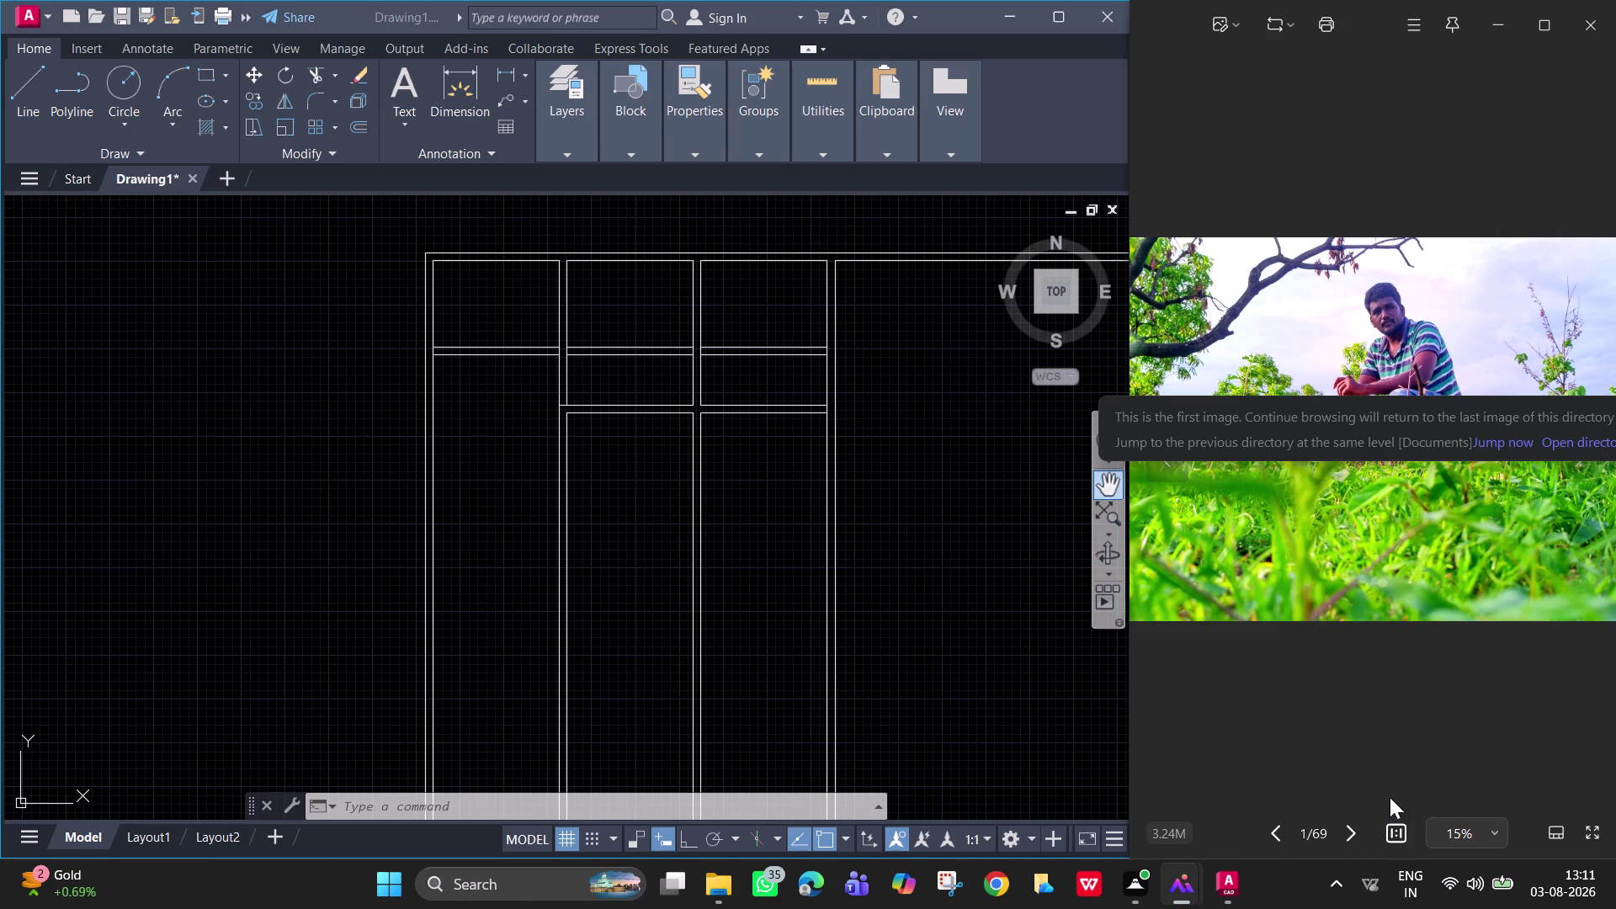
Return to floor plan photo 69/69, zoomed on the bedrooms and kitchen side.
click(1350, 845)
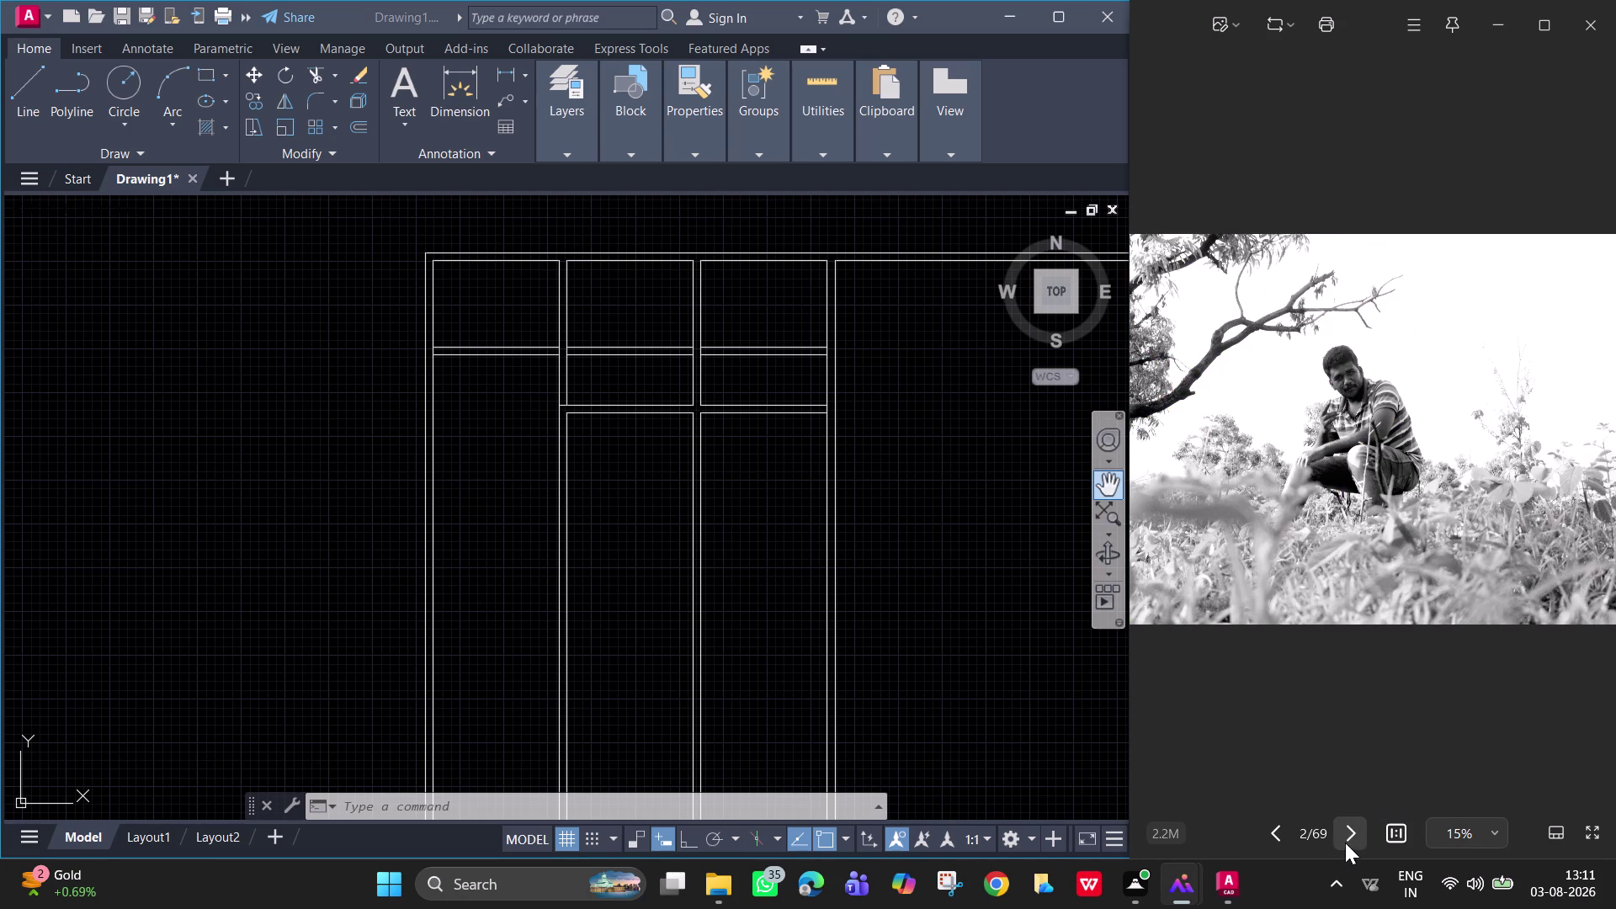
double_click(1265, 841)
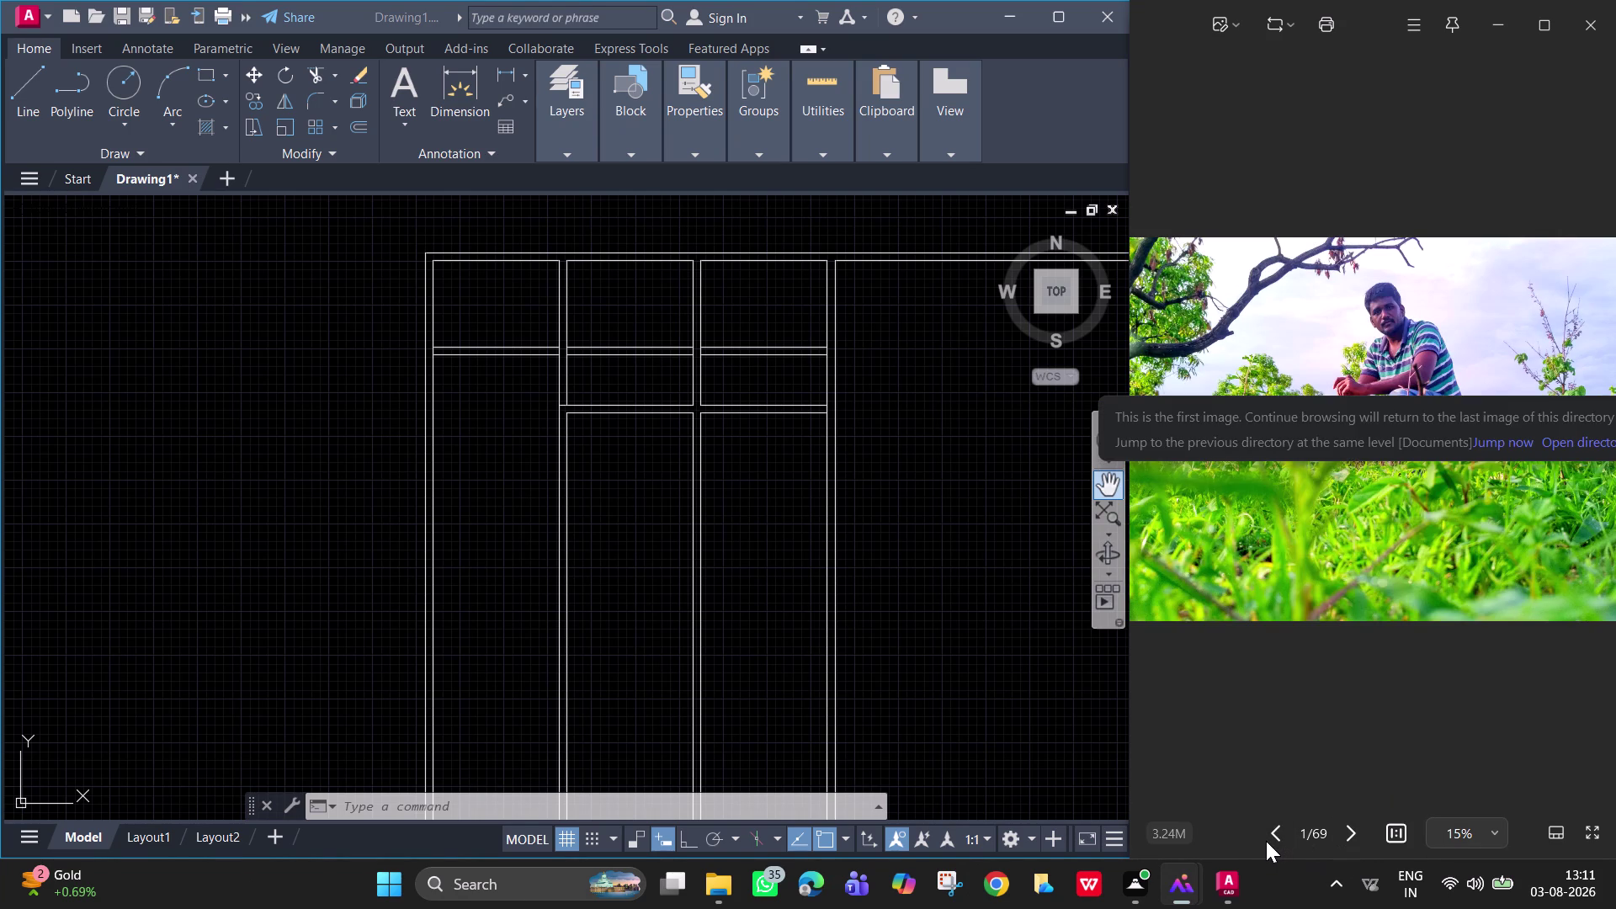
click(1266, 841)
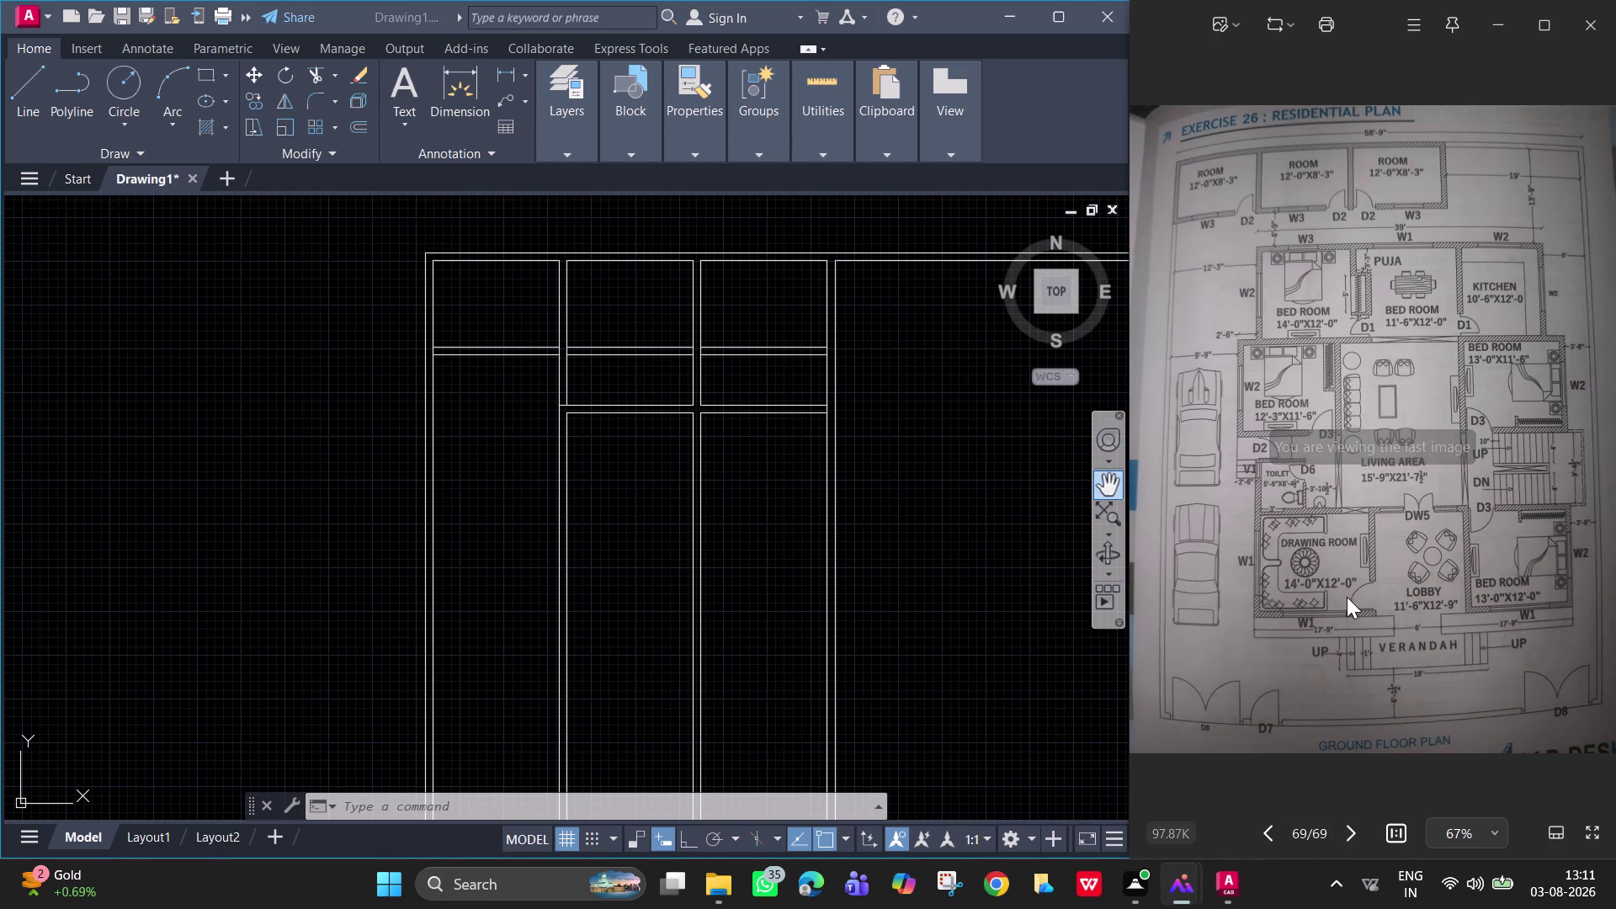
scroll(up, 3)
middle_drag(1369, 332, 1369, 334)
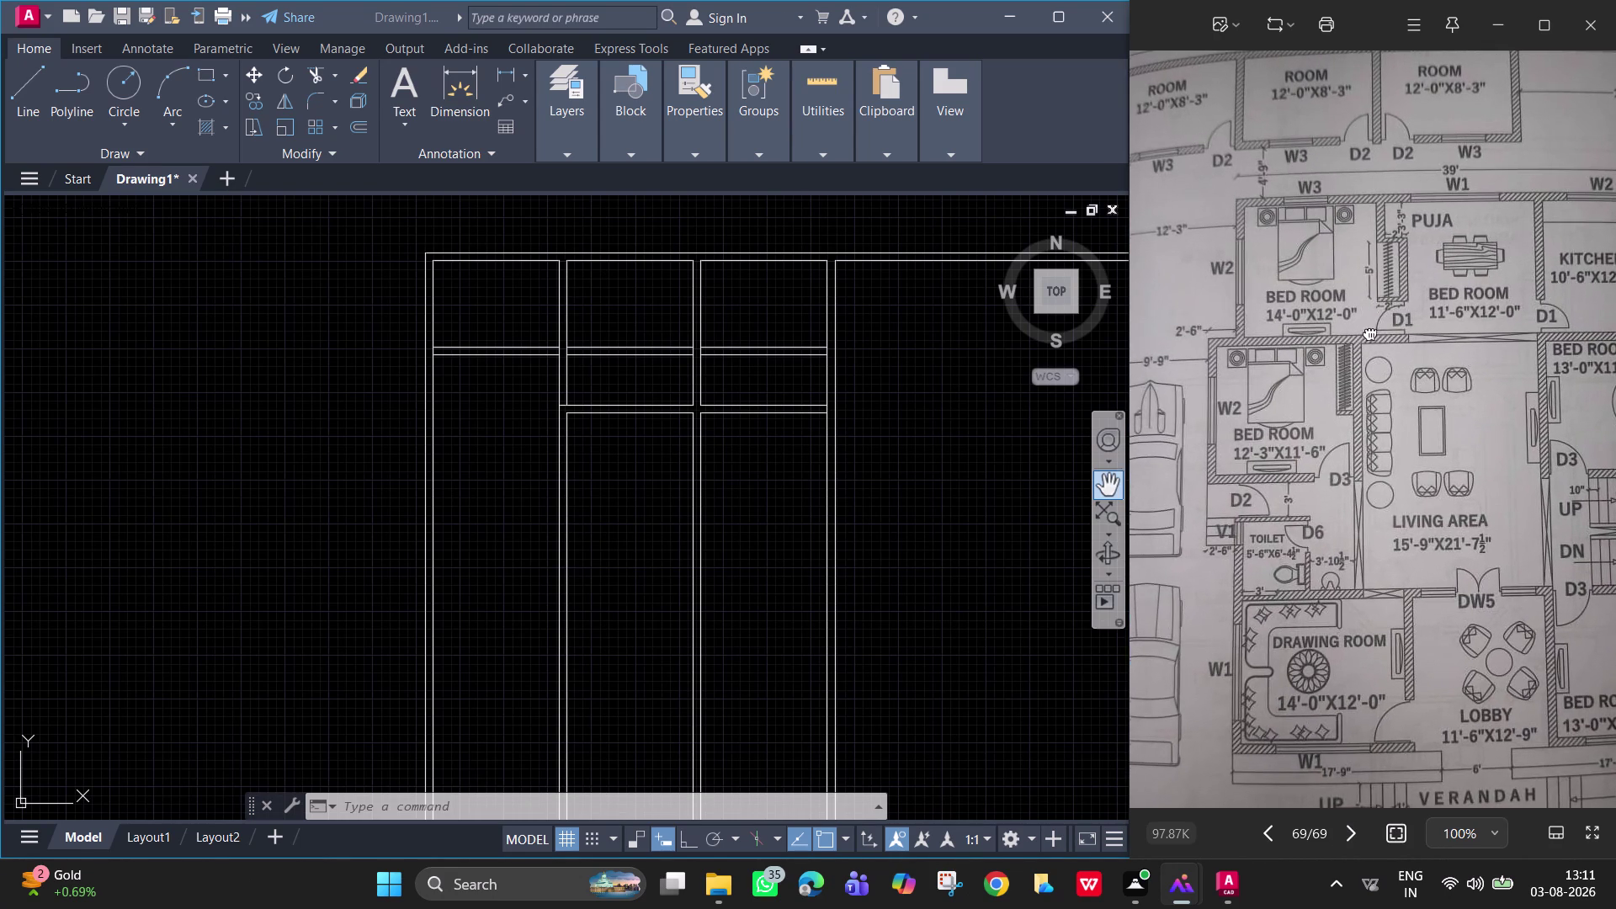
middle_drag(1370, 334, 1266, 373)
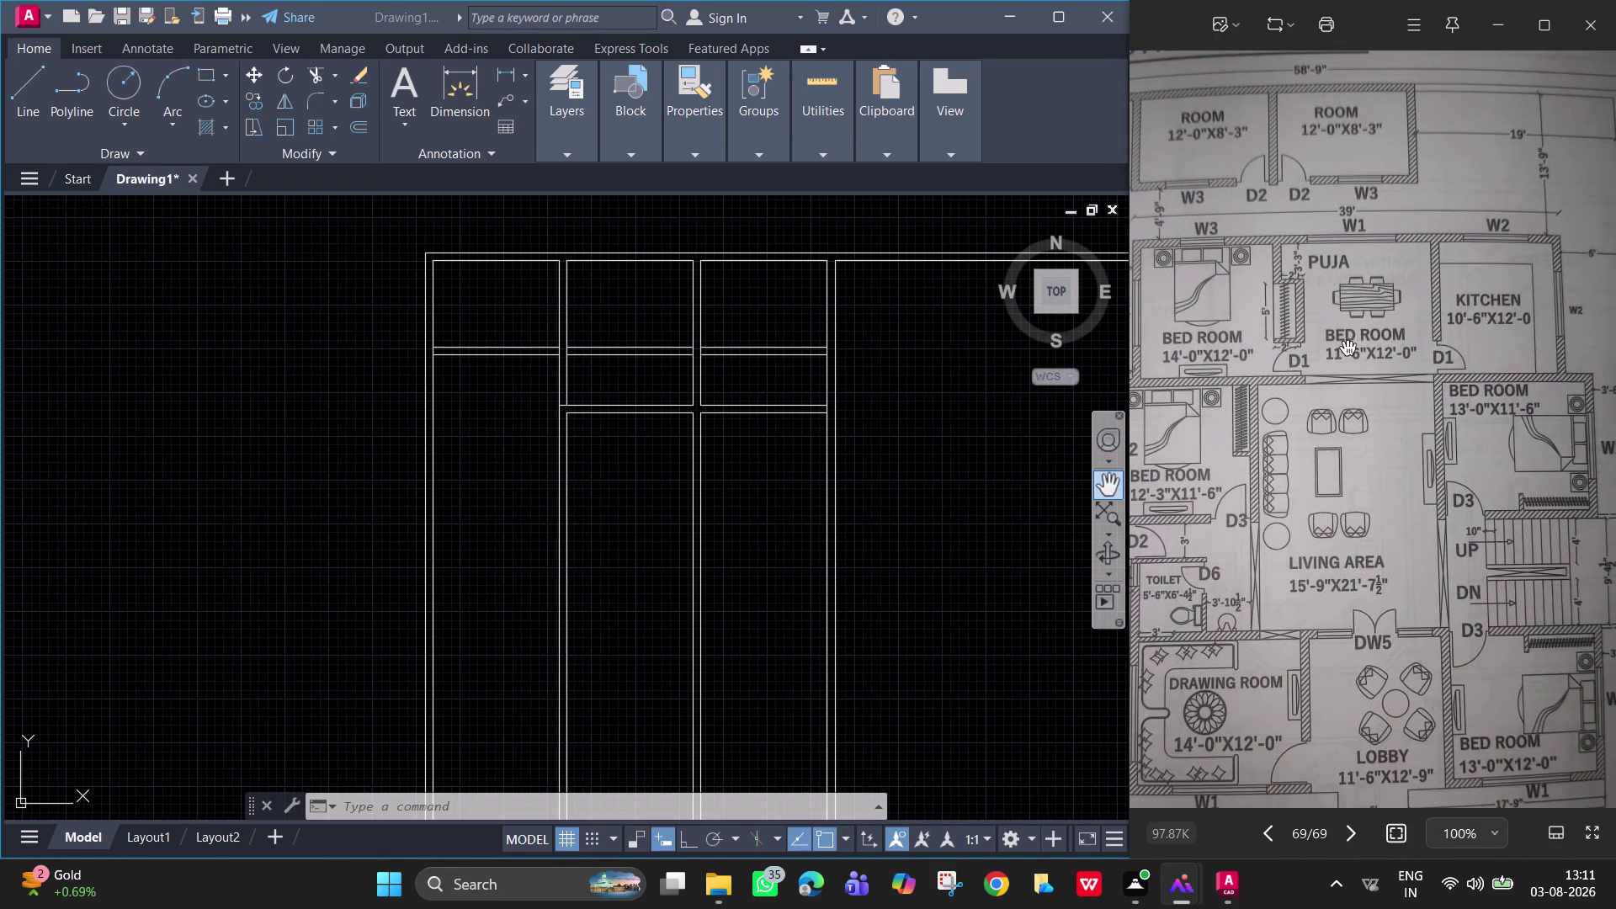